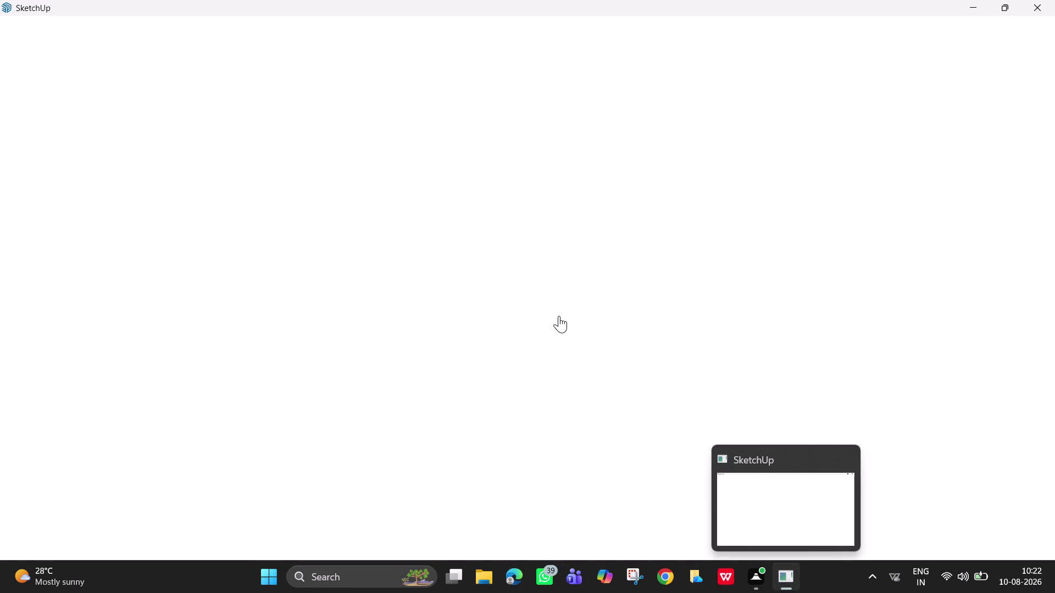
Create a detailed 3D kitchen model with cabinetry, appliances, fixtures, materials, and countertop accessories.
Decline the LibFredo6 download prompt and select the default person figure.
click(559, 316)
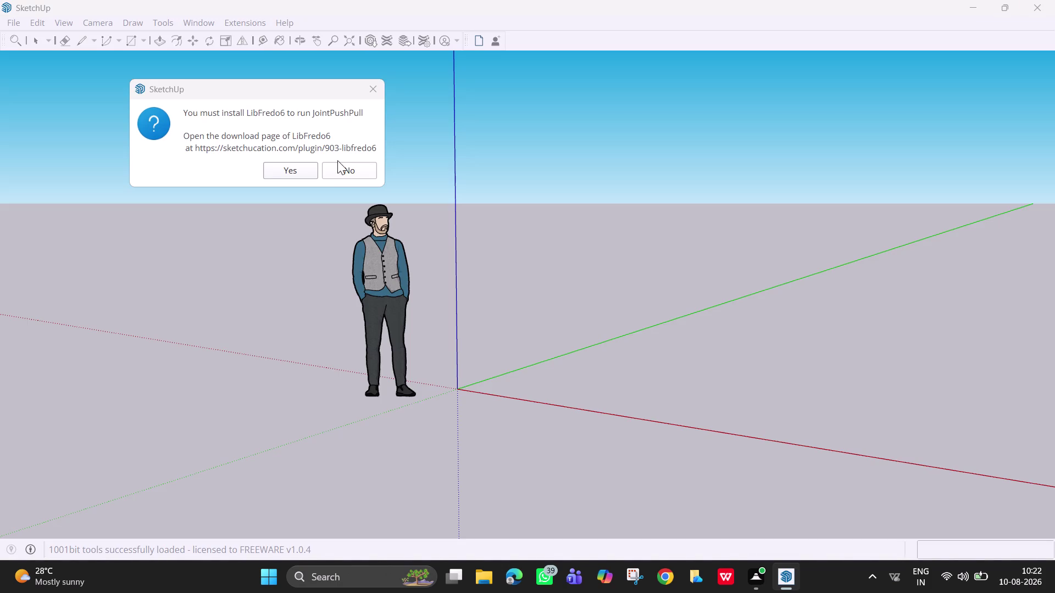
click(340, 170)
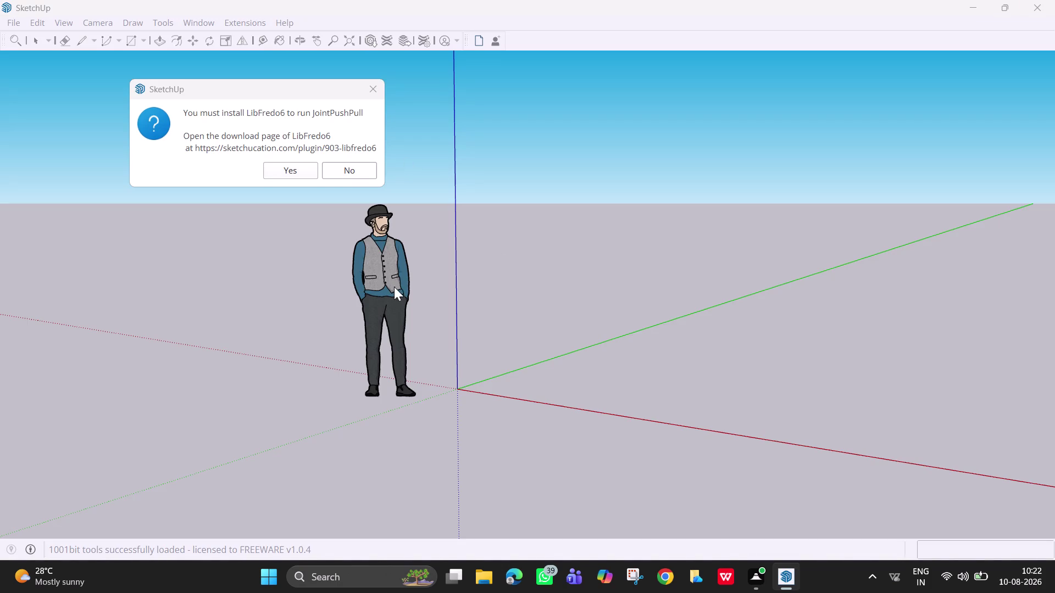
click(384, 287)
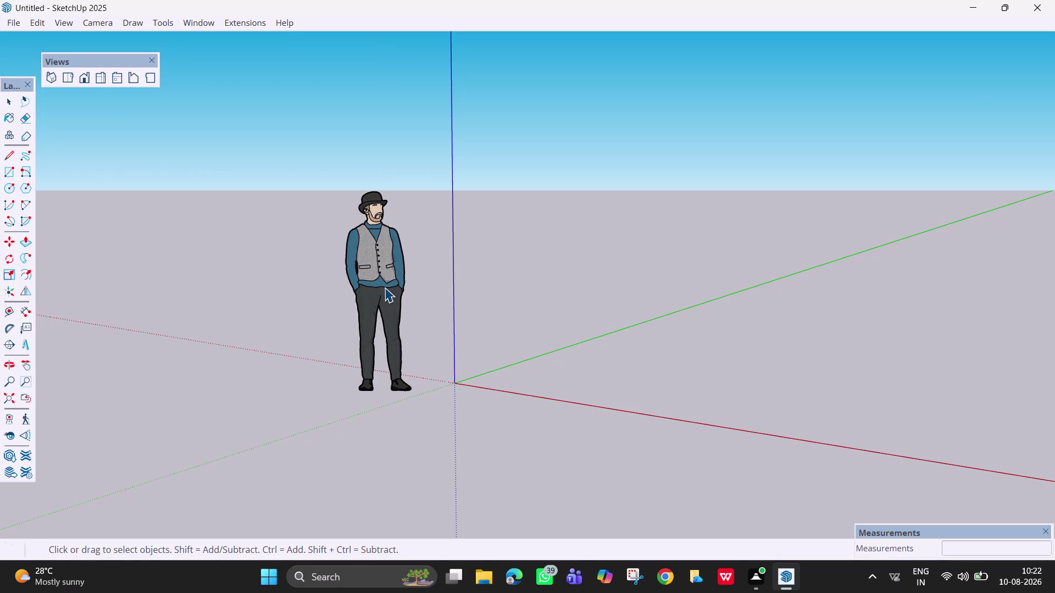
Delete the selected scale figure and dismiss the stray context menu.
key(Delete)
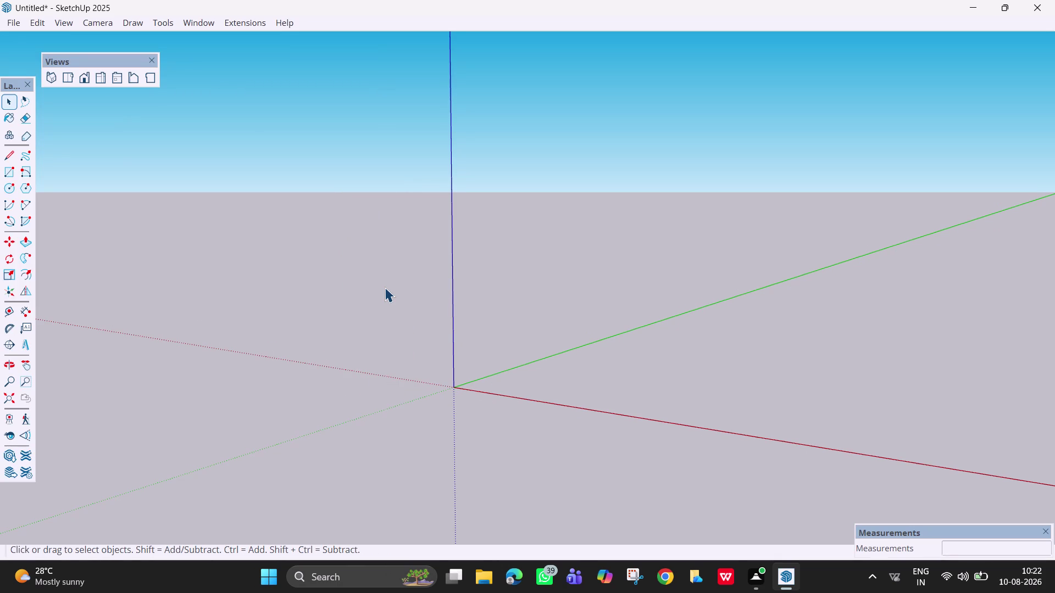
click(385, 288)
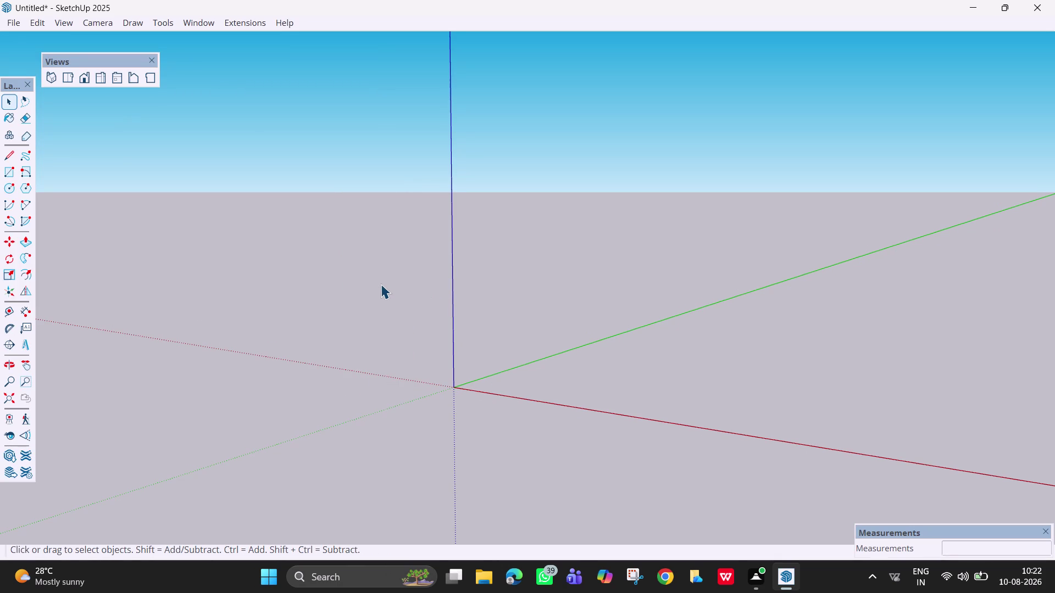
right_click(381, 284)
drag(381, 283, 410, 327)
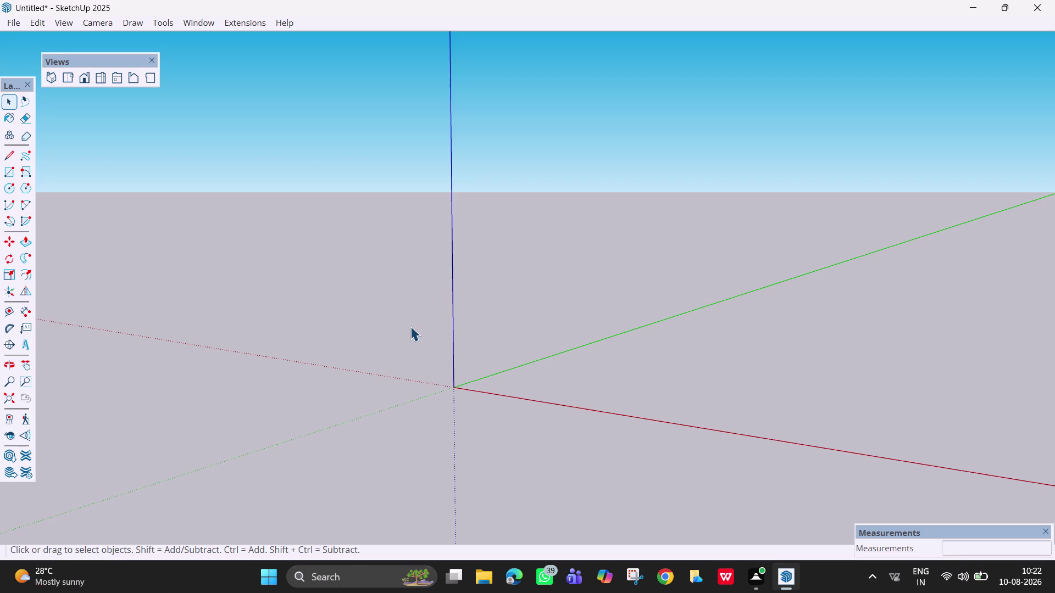
right_click(411, 326)
scroll(down, 3)
scroll(up, 3)
scroll(down, 3)
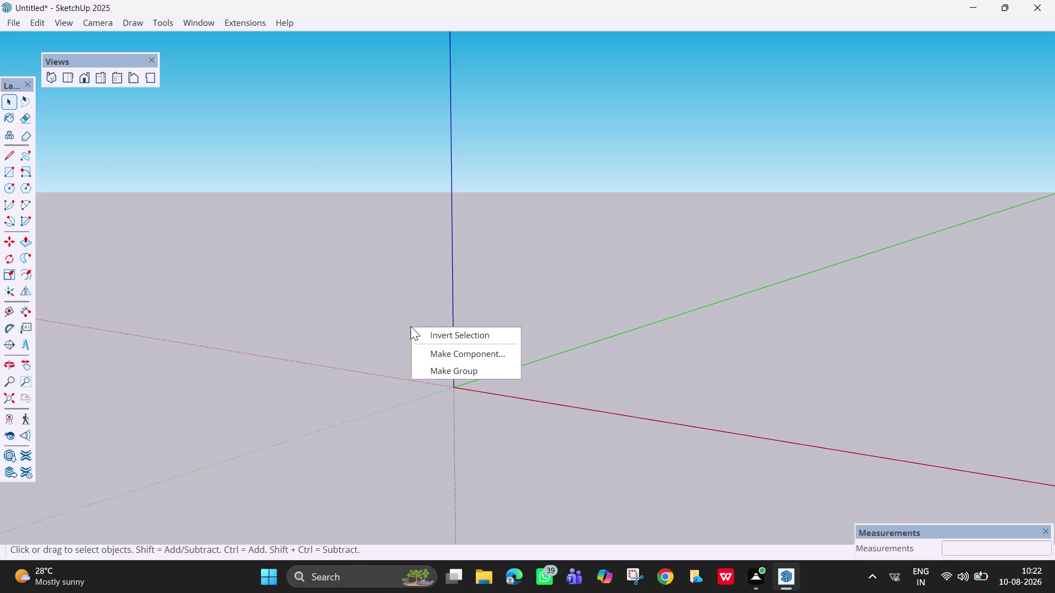
scroll(up, 3)
drag(411, 327, 436, 306)
right_click(436, 307)
double_click(421, 304)
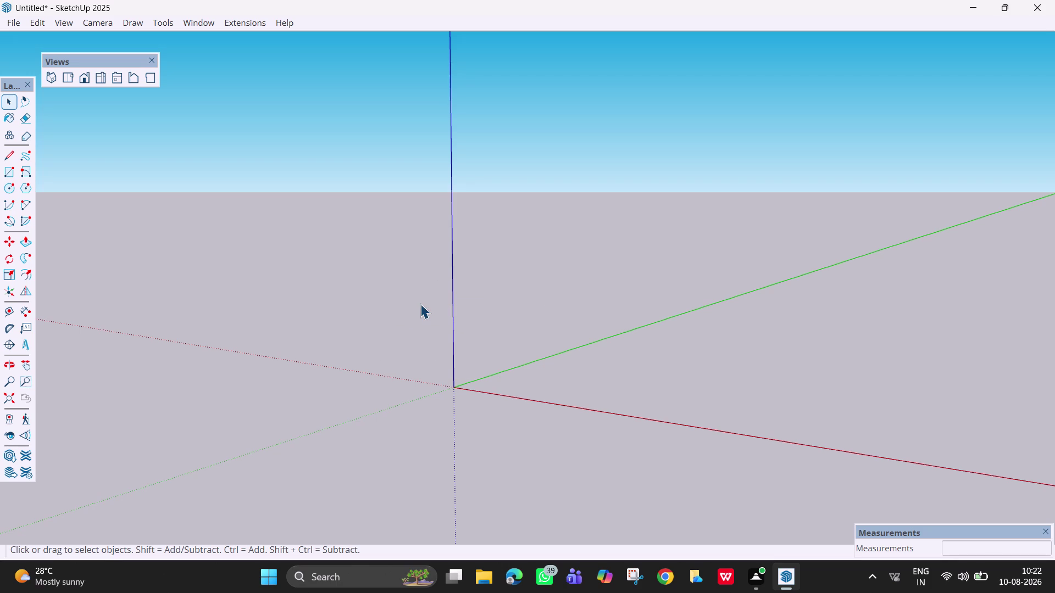
Adjust the empty model's view with drags and arrow-key nudges.
drag(420, 304, 423, 299)
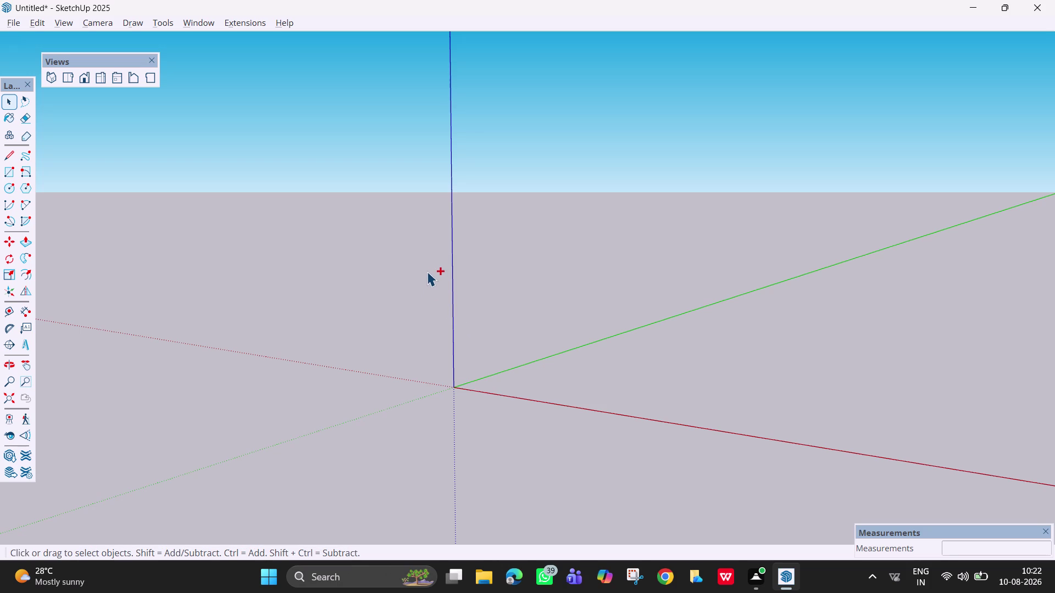
drag(433, 268, 524, 277)
key(Left)
key(Down)
key(Right)
right_drag(524, 277, 507, 277)
key(Right)
click(75, 363)
key(Right)
key(Right)
key(Right)
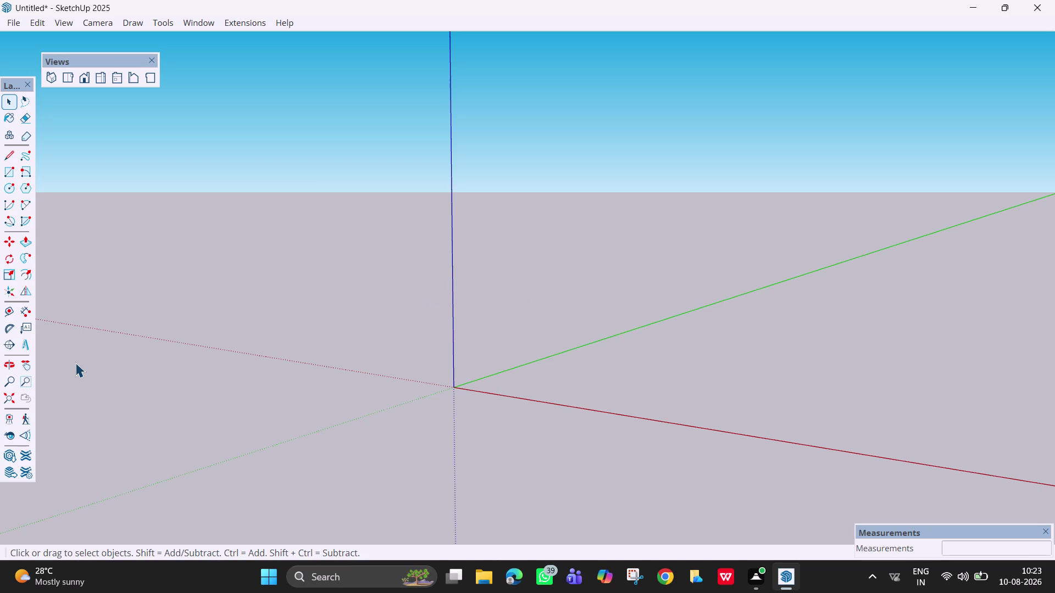
key(Right)
click(76, 363)
key(Left)
click(10, 364)
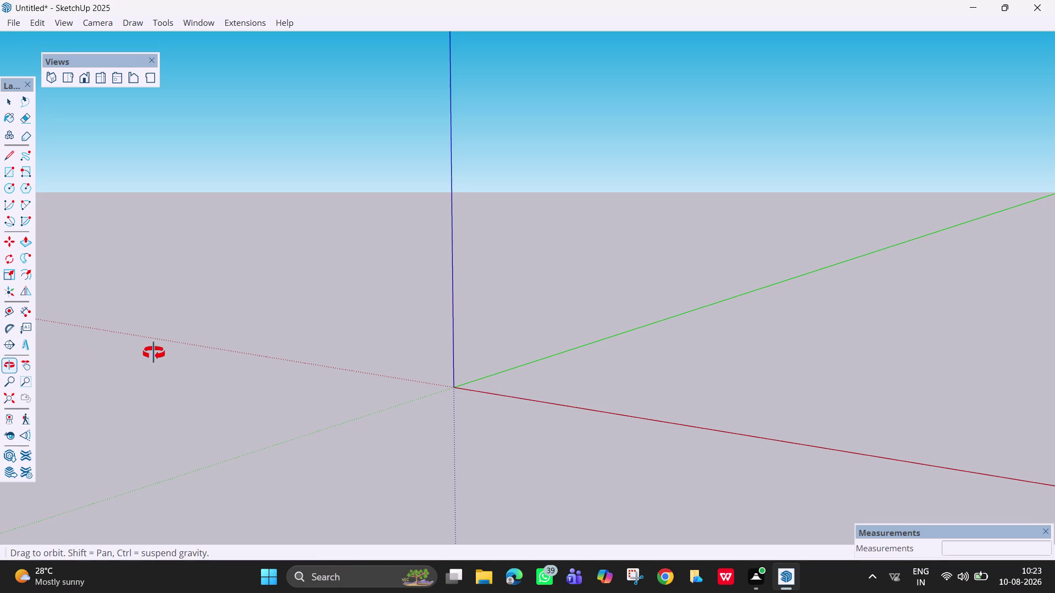
Orbit, pan and zoom until the origin sits lower left with open ground filling the view.
drag(292, 338, 364, 347)
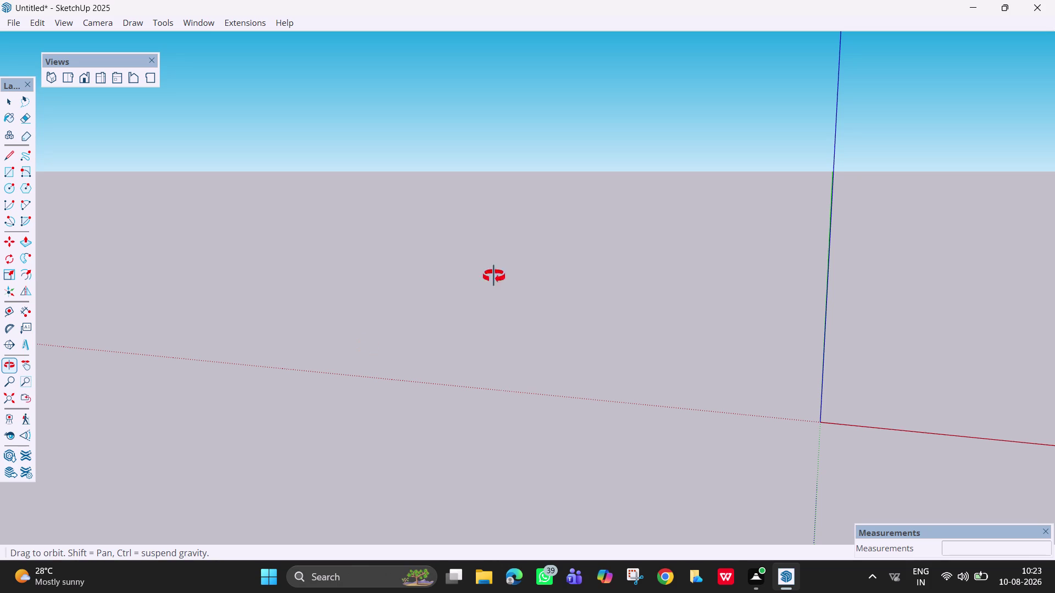
click(23, 367)
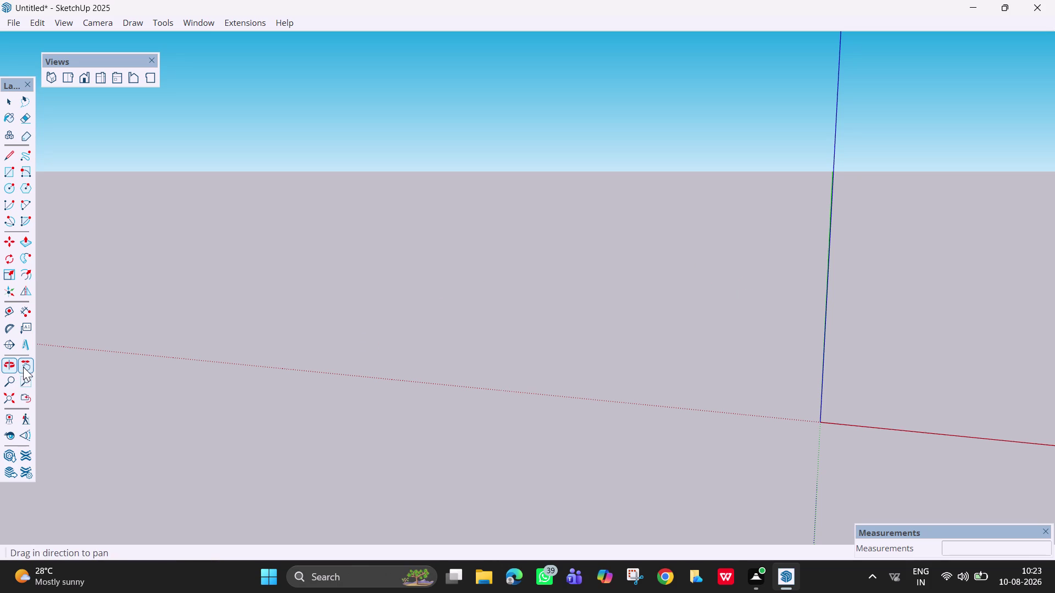
drag(500, 334, 77, 356)
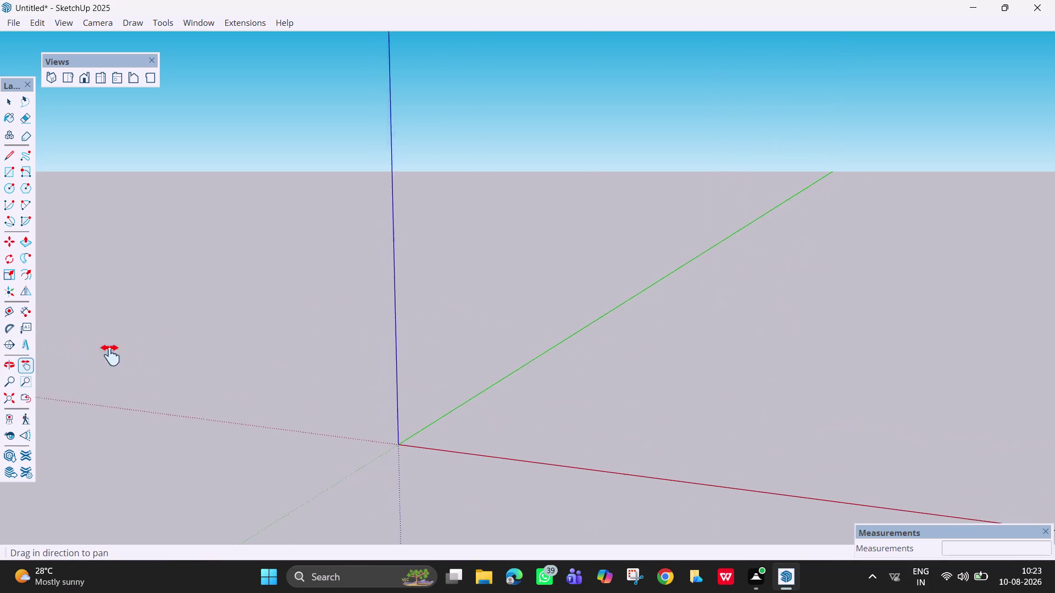
drag(76, 357, 100, 242)
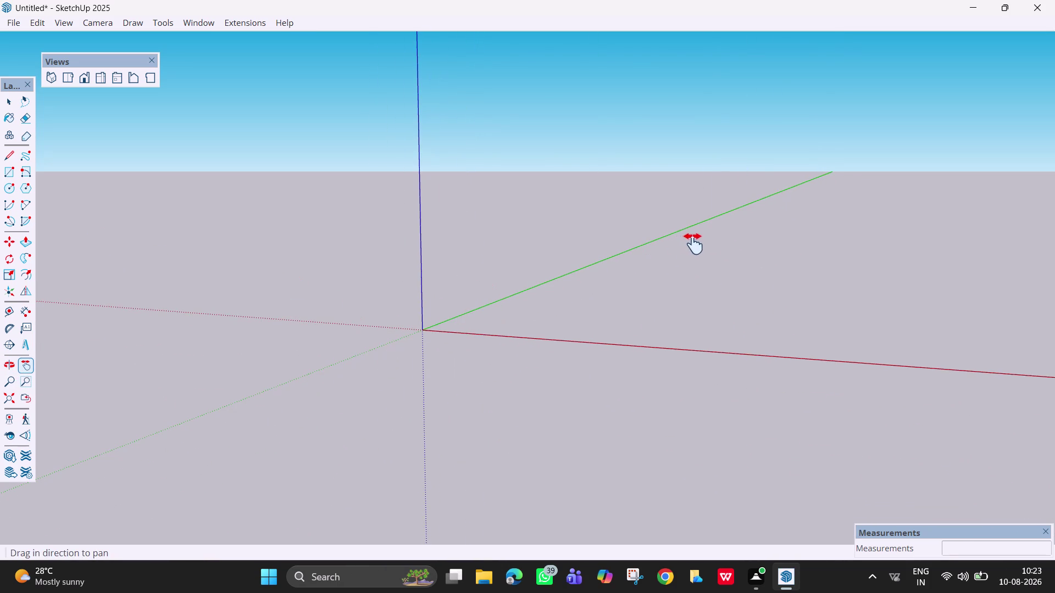
drag(695, 242, 562, 272)
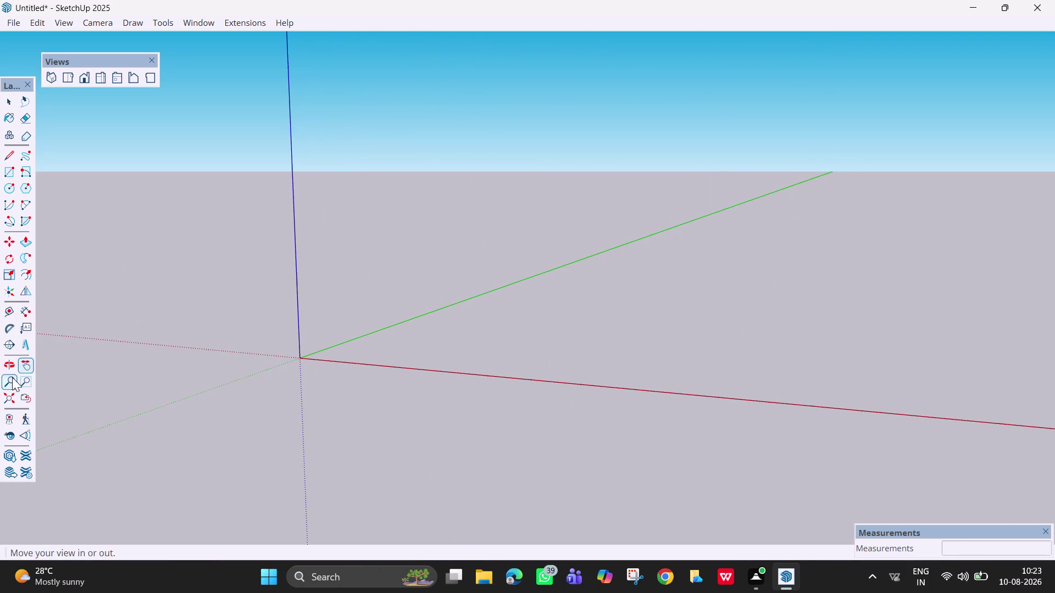
click(4, 368)
drag(484, 161, 553, 179)
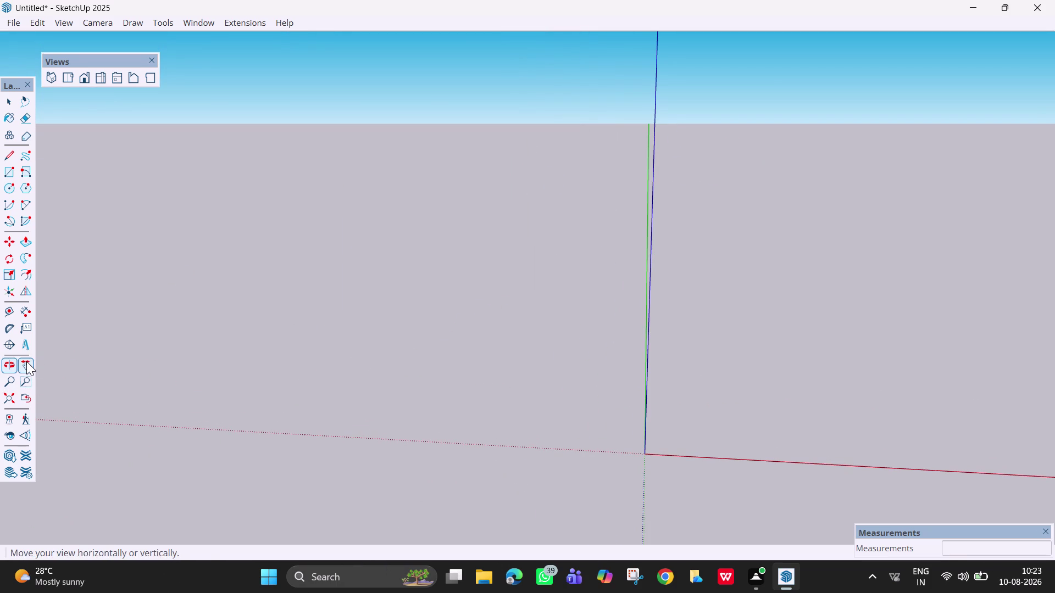
click(27, 362)
drag(688, 219, 576, 246)
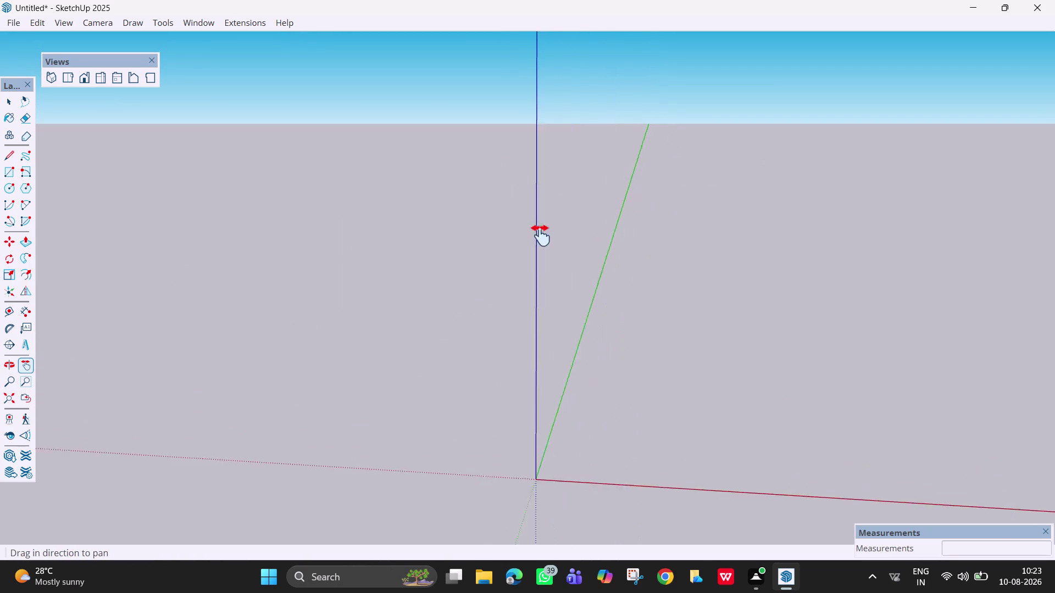
drag(576, 245, 476, 206)
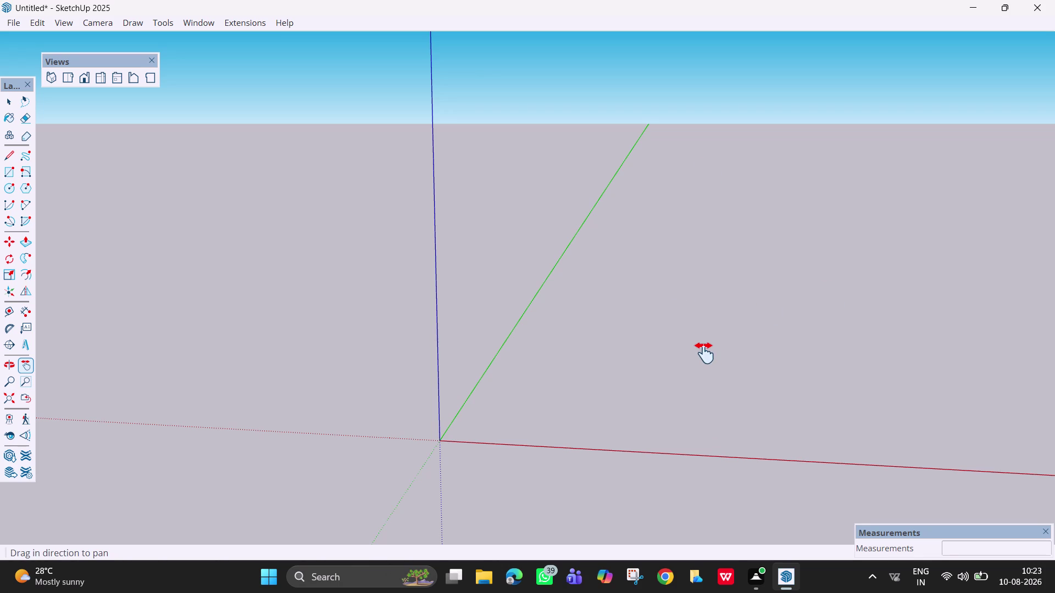
Draw a 12' by 10' rectangular floor face on the ground beside the origin.
key(r)
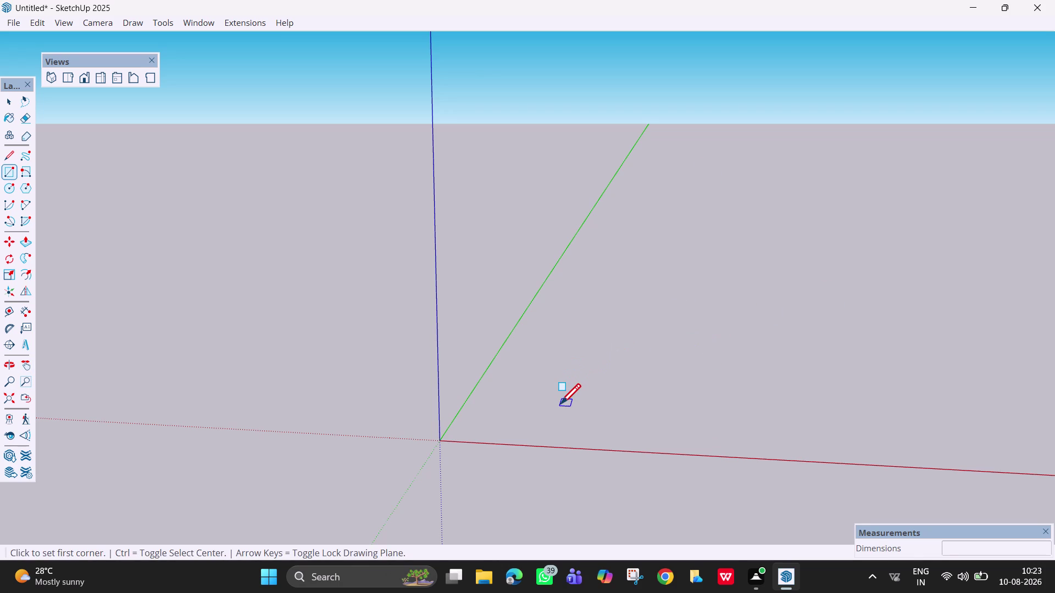
drag(560, 406, 808, 297)
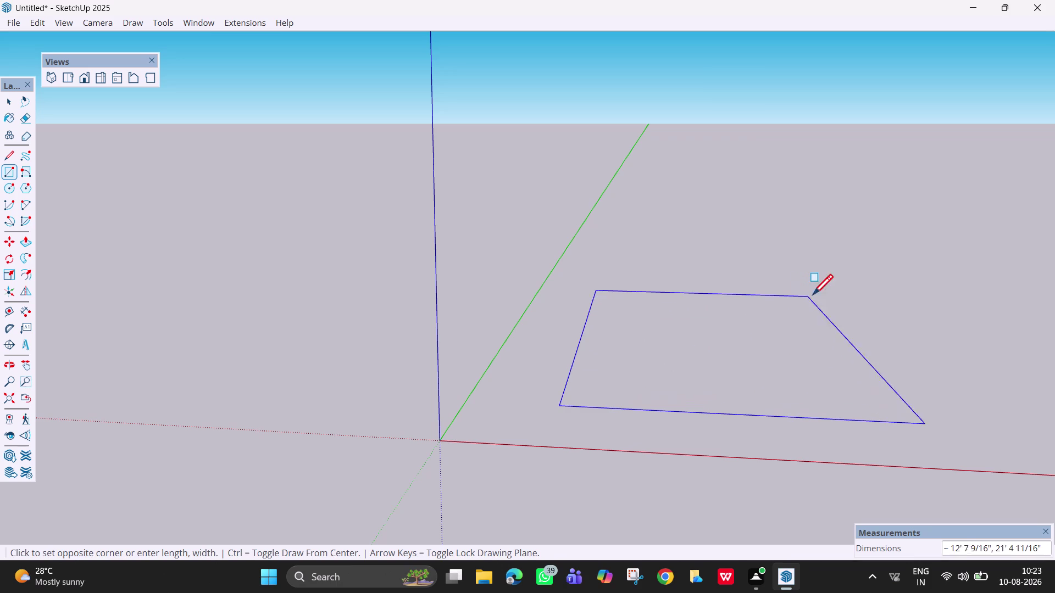
drag(808, 297, 805, 301)
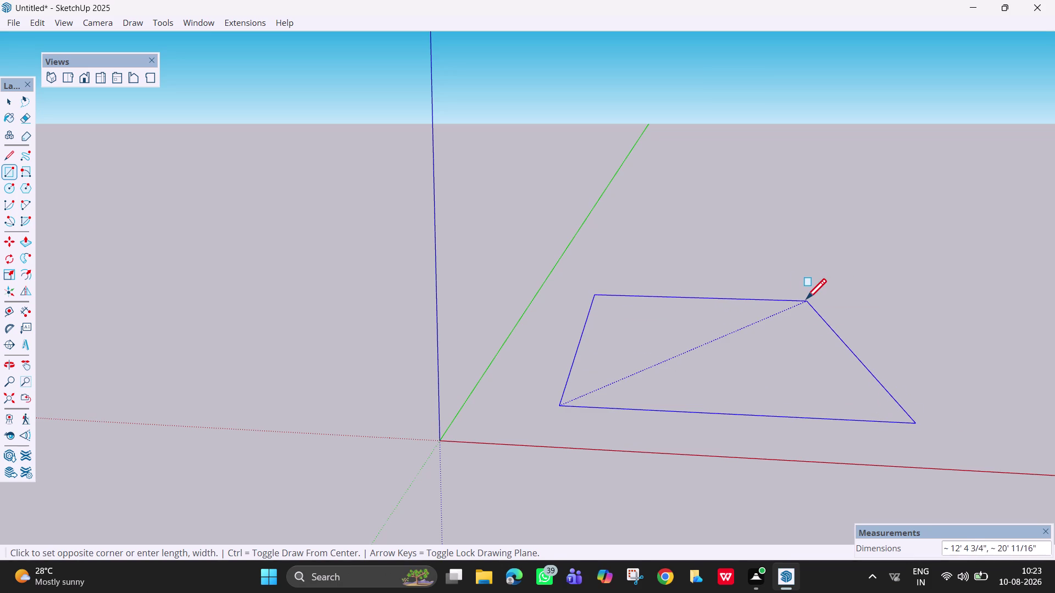
drag(806, 301, 801, 302)
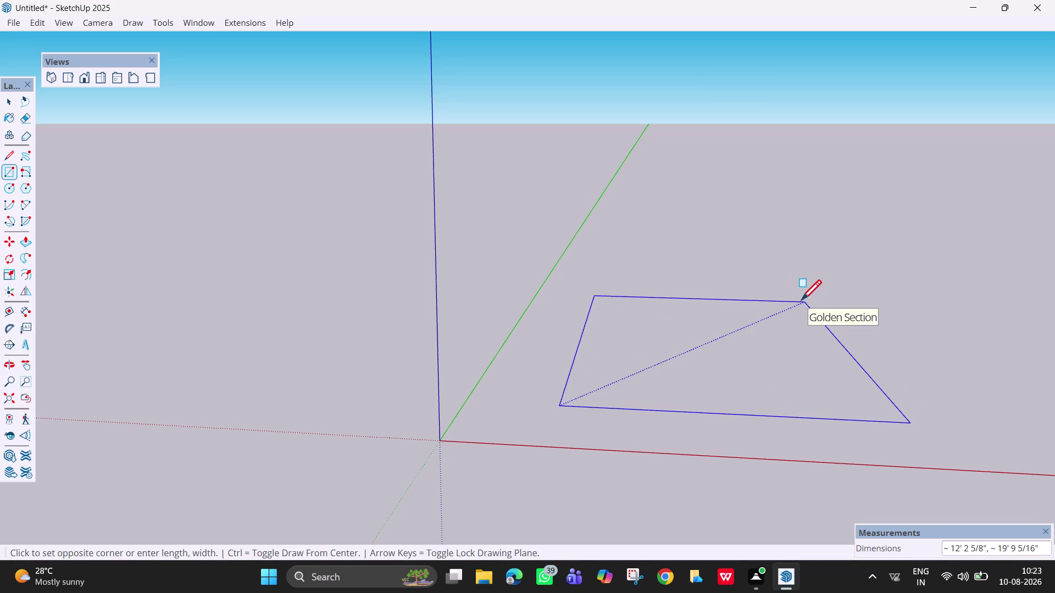
drag(800, 303, 771, 366)
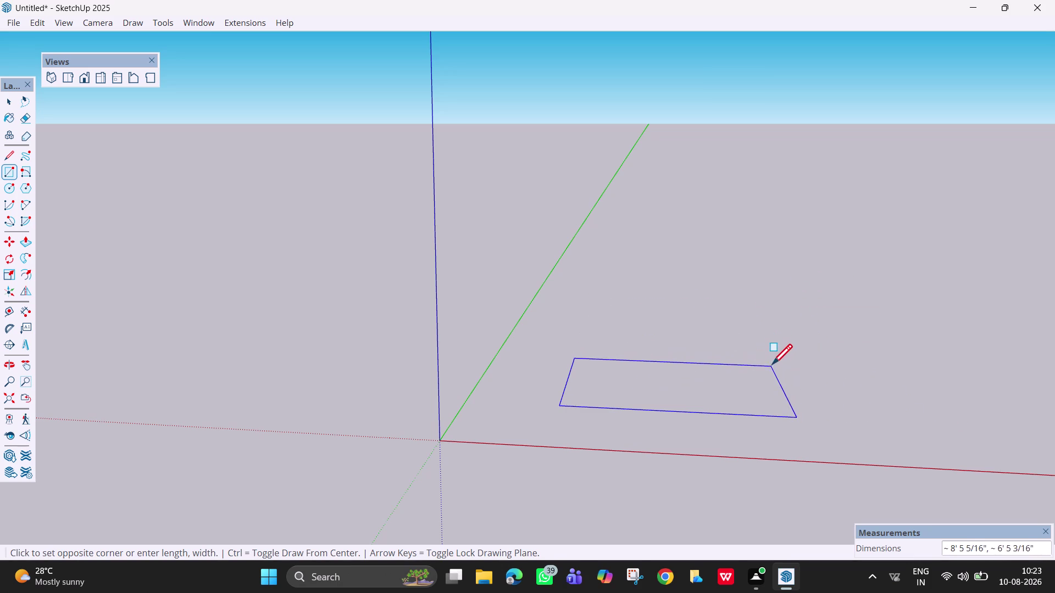
drag(772, 366, 773, 353)
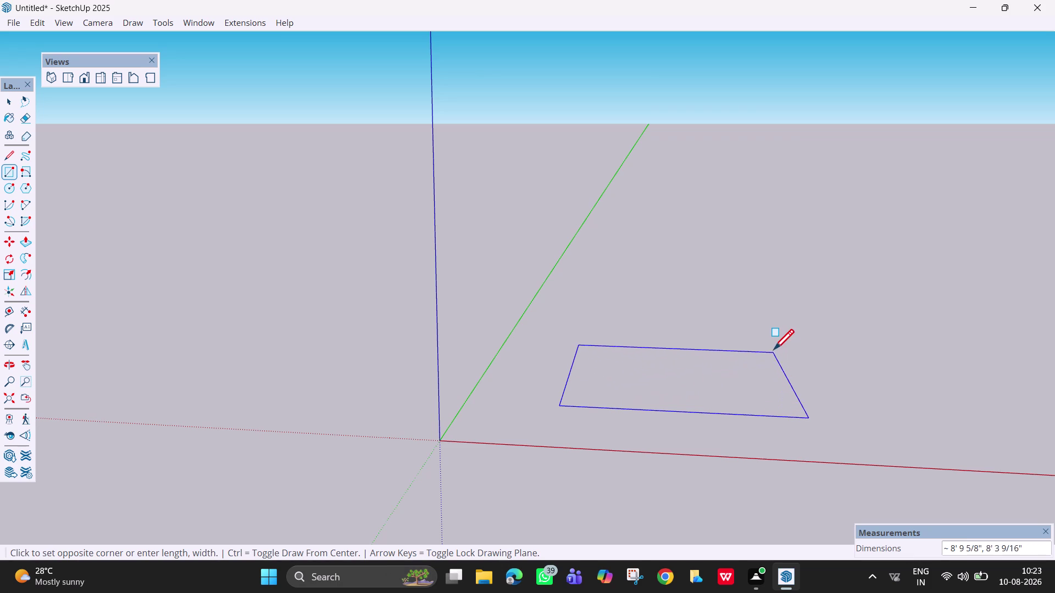
drag(773, 353, 782, 326)
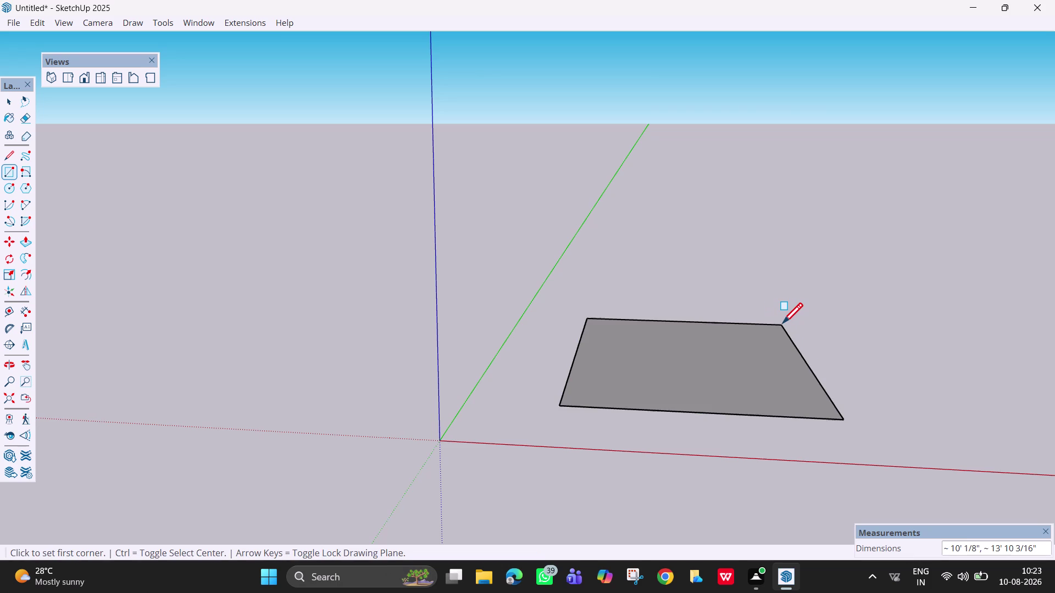
text(12)
text(',)
text(10)
key(apostrophe)
key(Return)
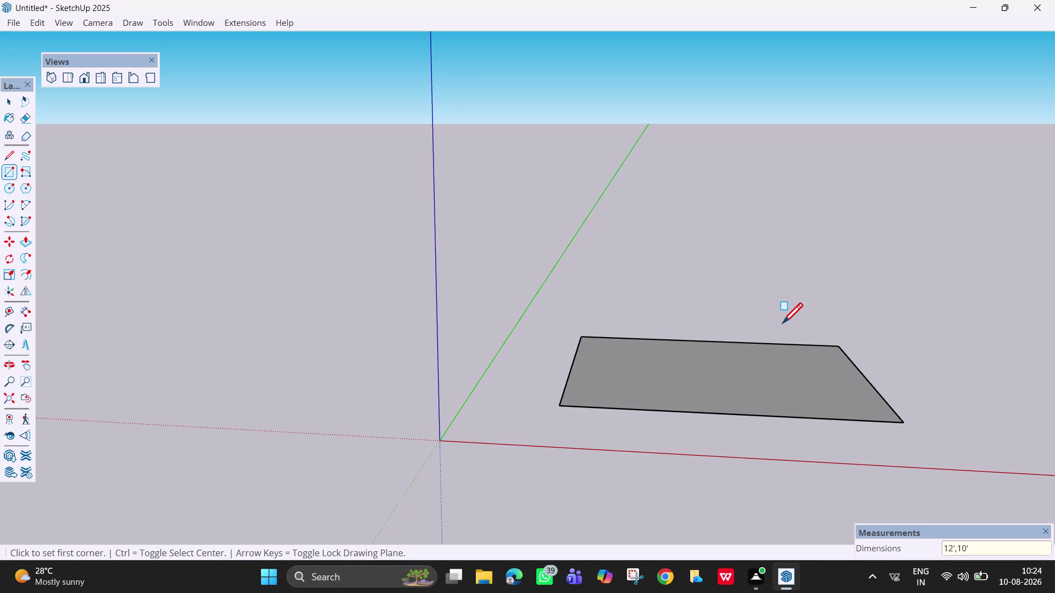
Exit the Rectangle tool and tidy up the view after drawing the floor.
key(Escape)
drag(787, 397, 584, 370)
key(Escape)
key(f)
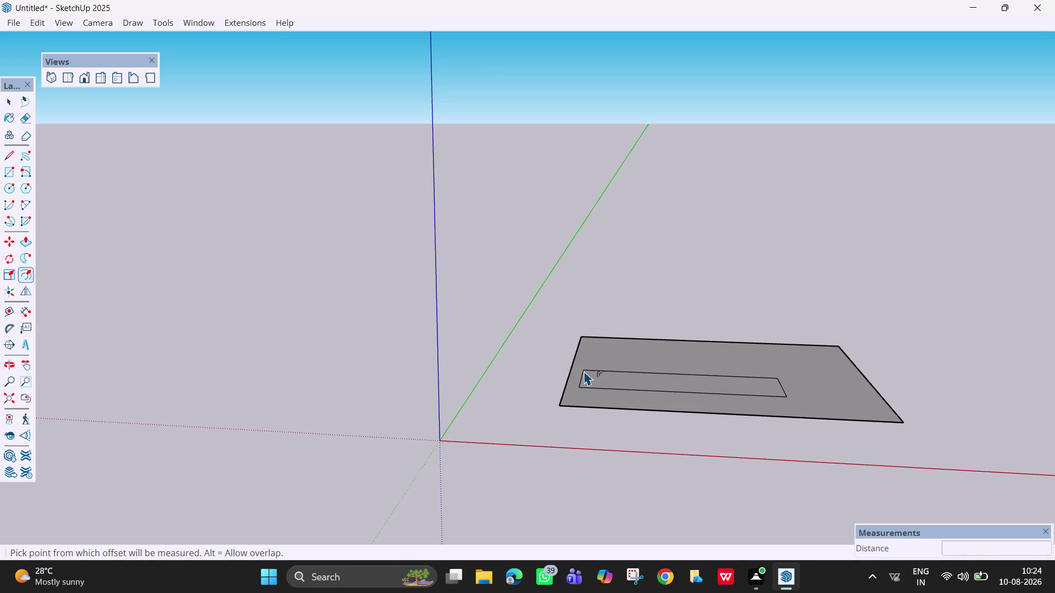
Undo the stray outline and offset the floor edges 4.5 inward.
key(Escape)
key(ctrl+z)
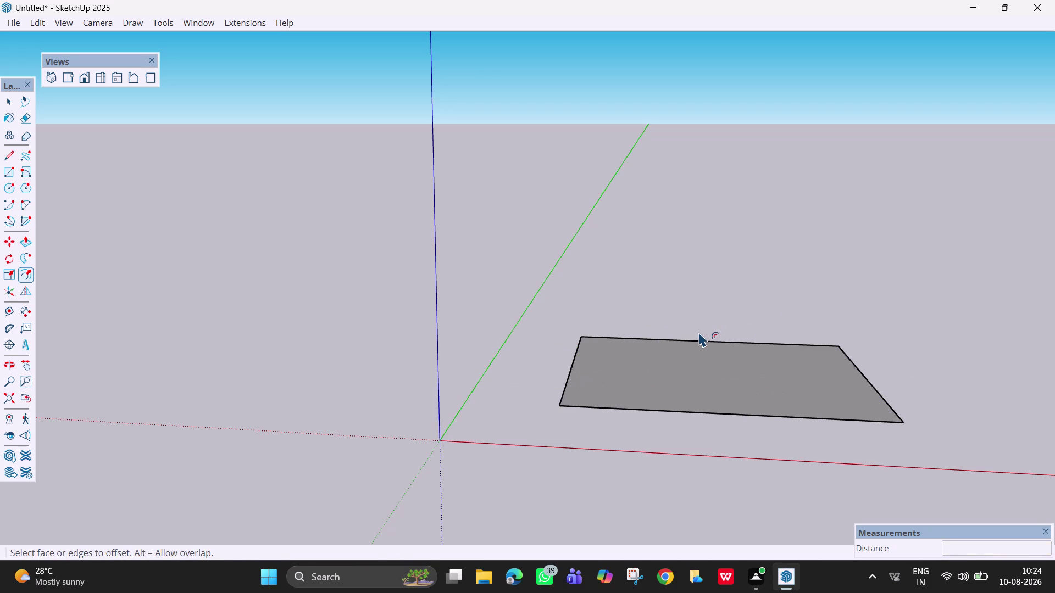
drag(589, 367, 615, 365)
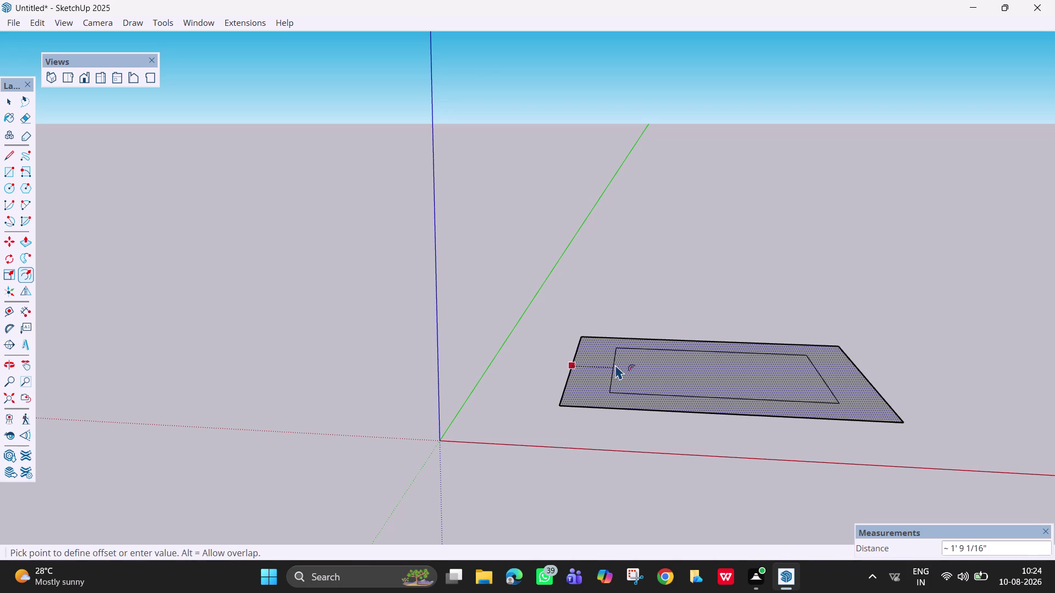
drag(615, 364, 593, 361)
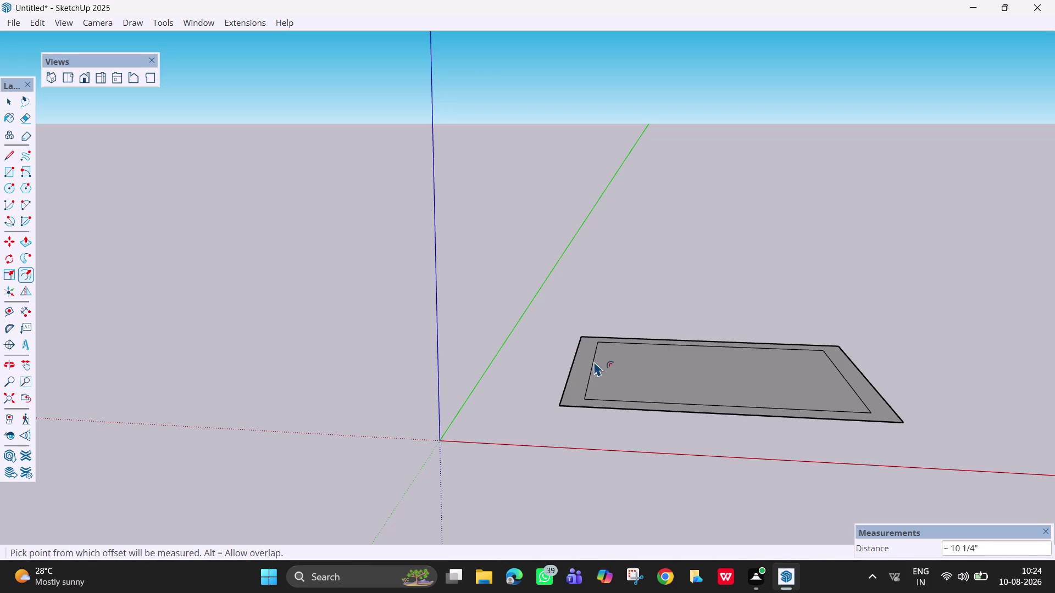
text(4.2)
key(BackSpace)
key(5)
key(Return)
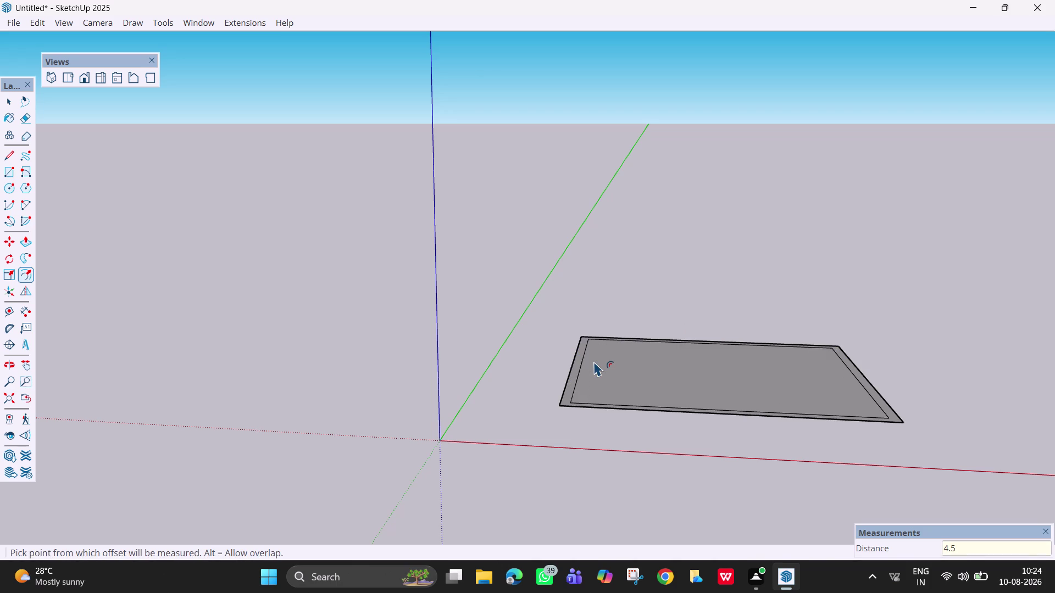
Zoom and pan to reframe the floor slab.
scroll(up, 3)
scroll(down, 3)
scroll(up, 3)
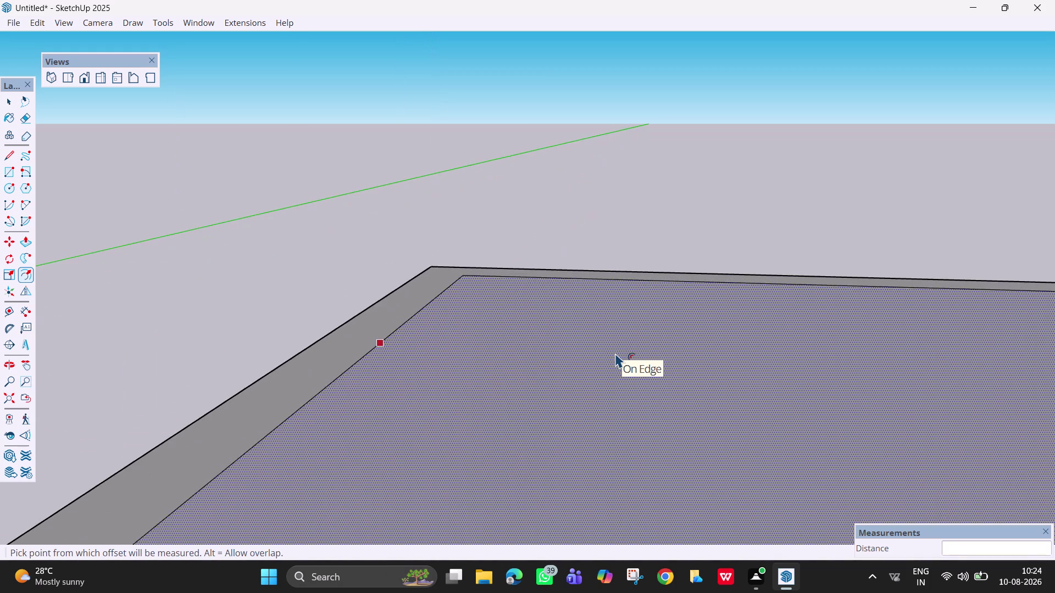
scroll(down, 3)
scroll(down, 3)
scroll(down, 3)
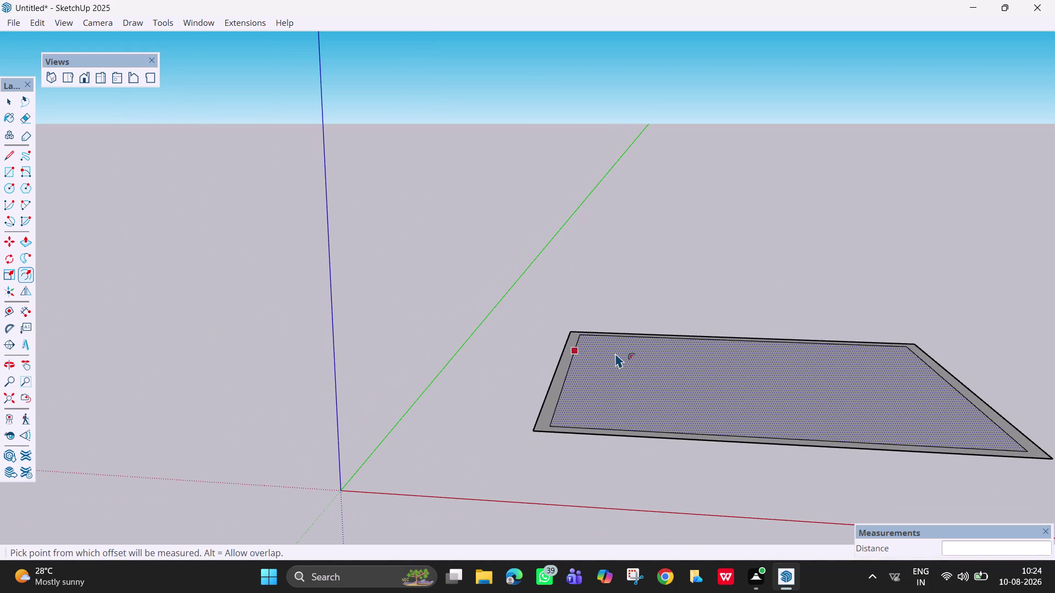
click(31, 361)
drag(542, 335, 371, 267)
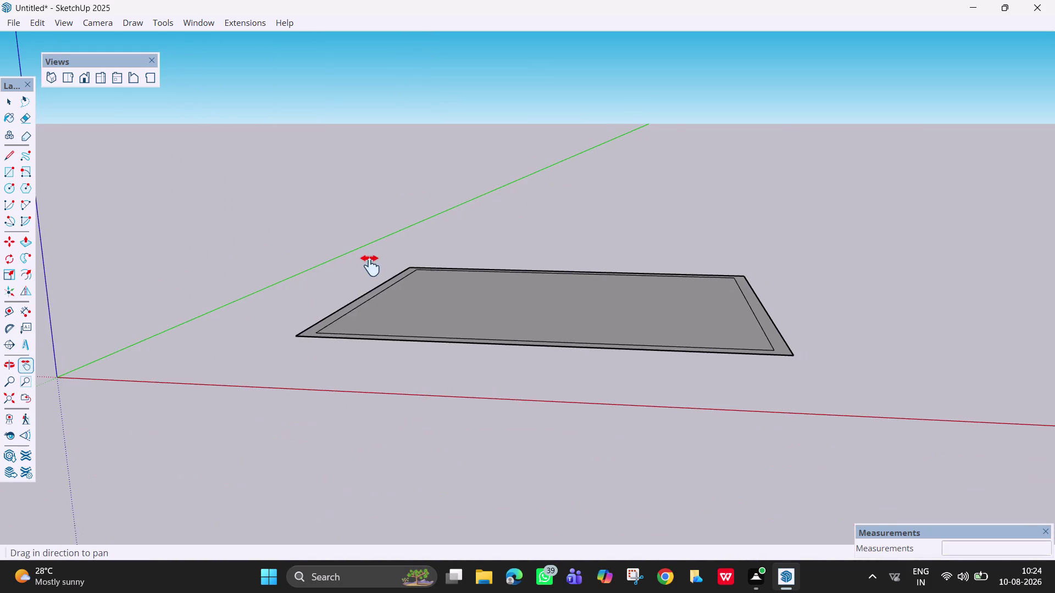
drag(371, 267, 369, 265)
drag(483, 224, 484, 235)
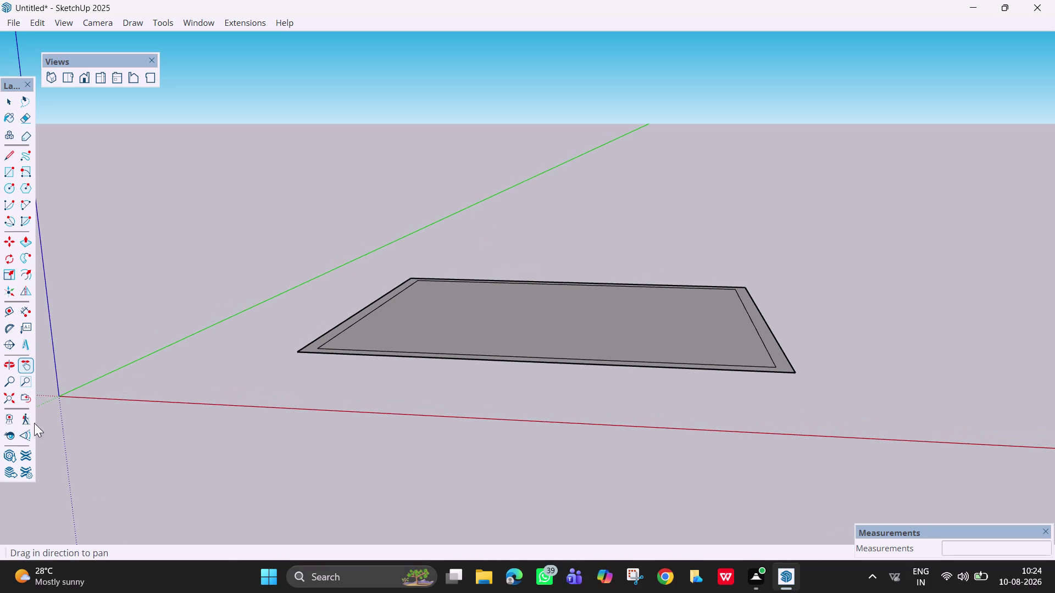
click(9, 362)
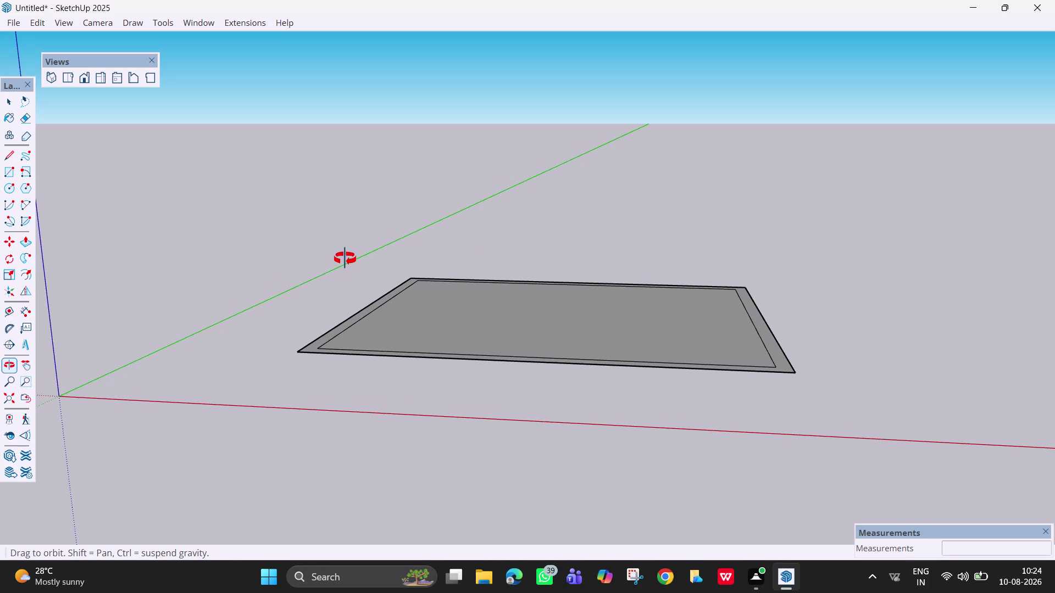
Orbit to a top-down view and delete the front inner edge of the offset outline.
drag(345, 259, 354, 452)
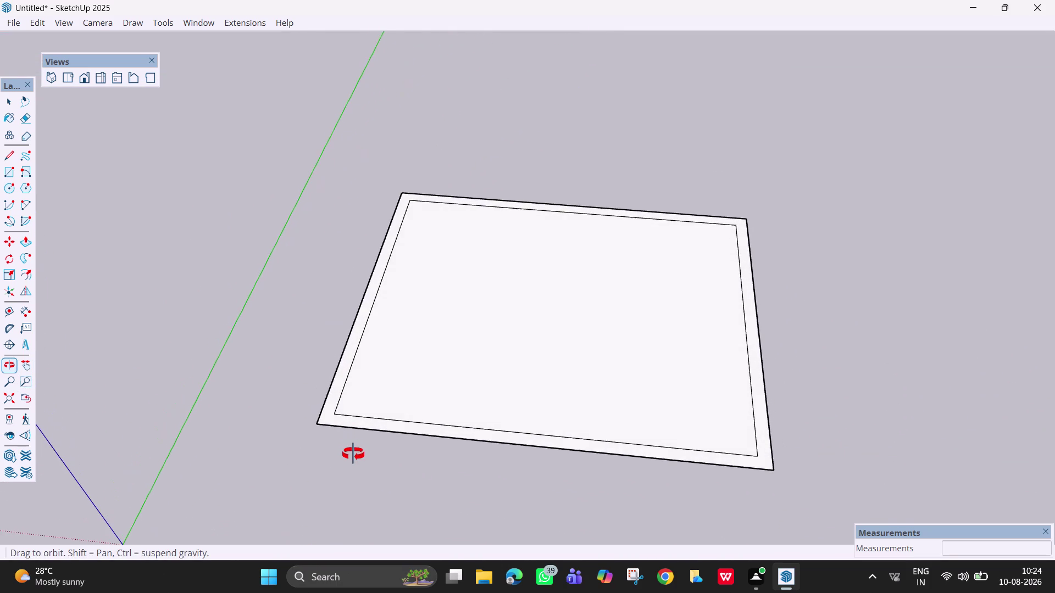
drag(353, 451, 353, 458)
key(space)
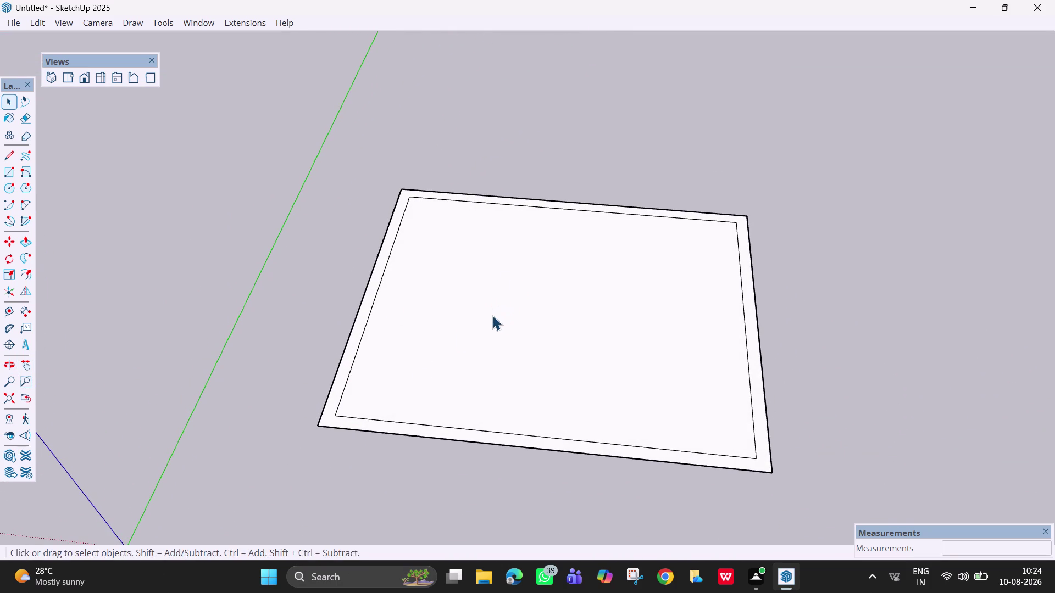
click(371, 419)
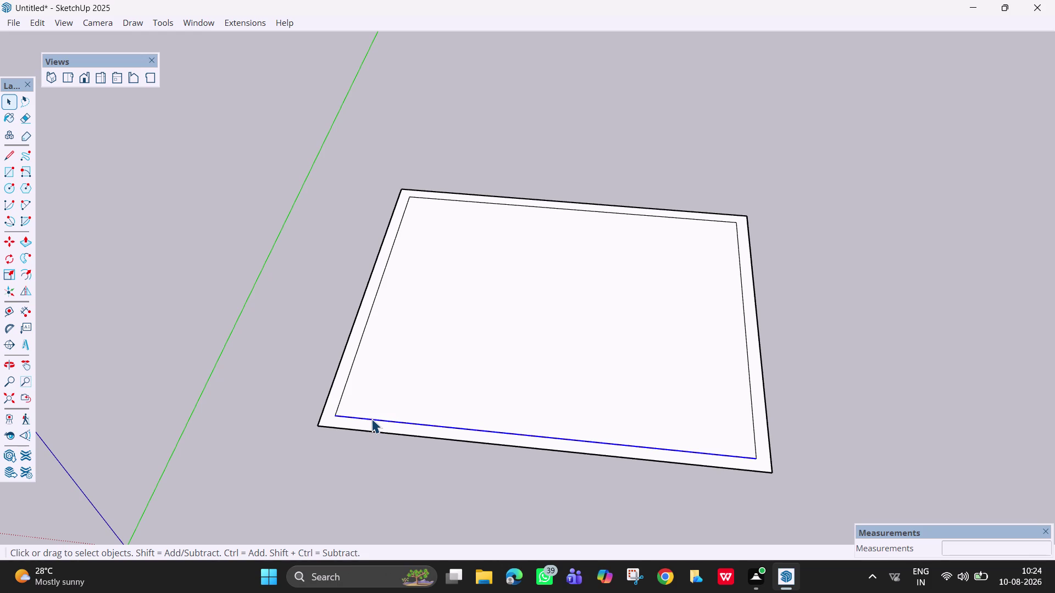
key(Delete)
Draw short closing lines from both inner edge ends to the outer front edge.
key(l)
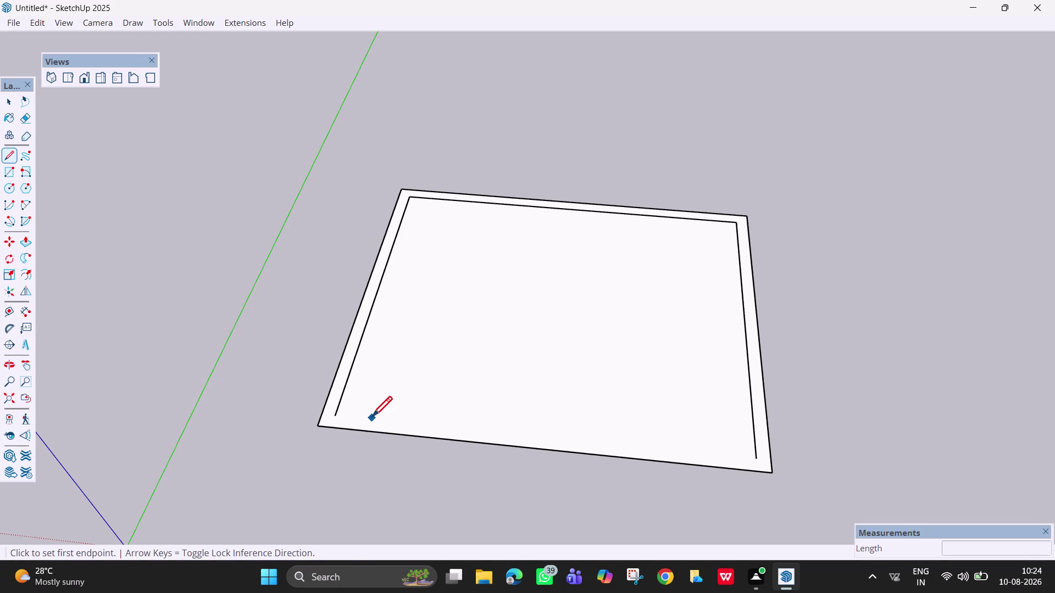
drag(333, 415, 331, 417)
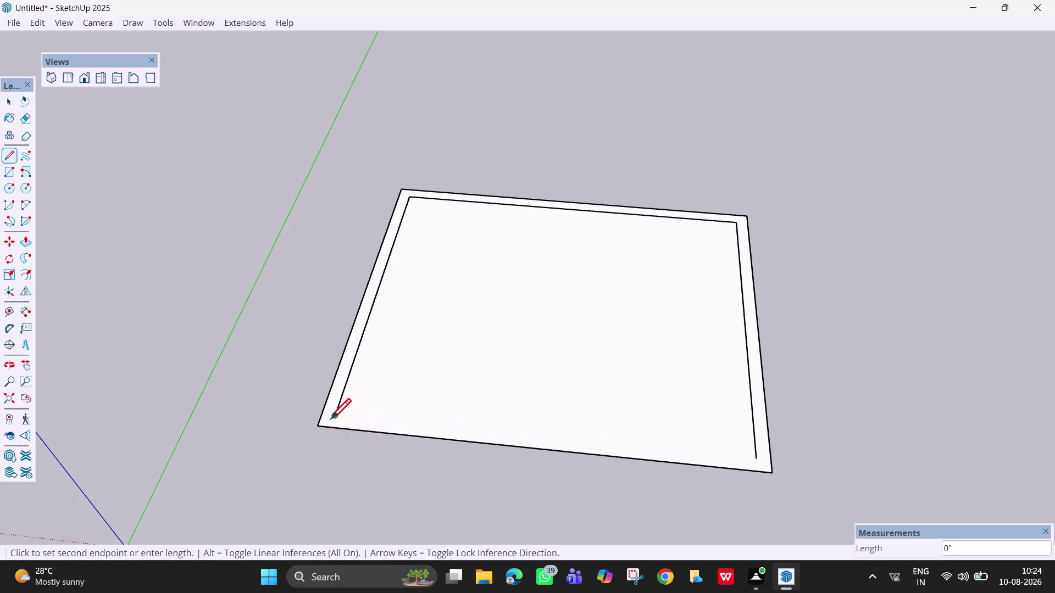
drag(332, 418, 333, 432)
click(333, 432)
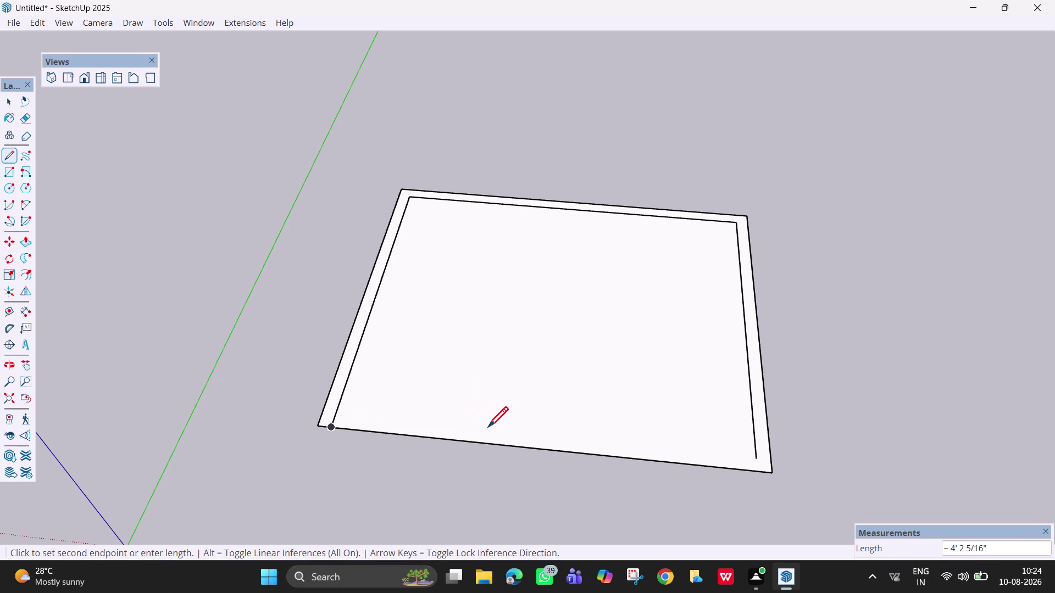
key(Escape)
key(l)
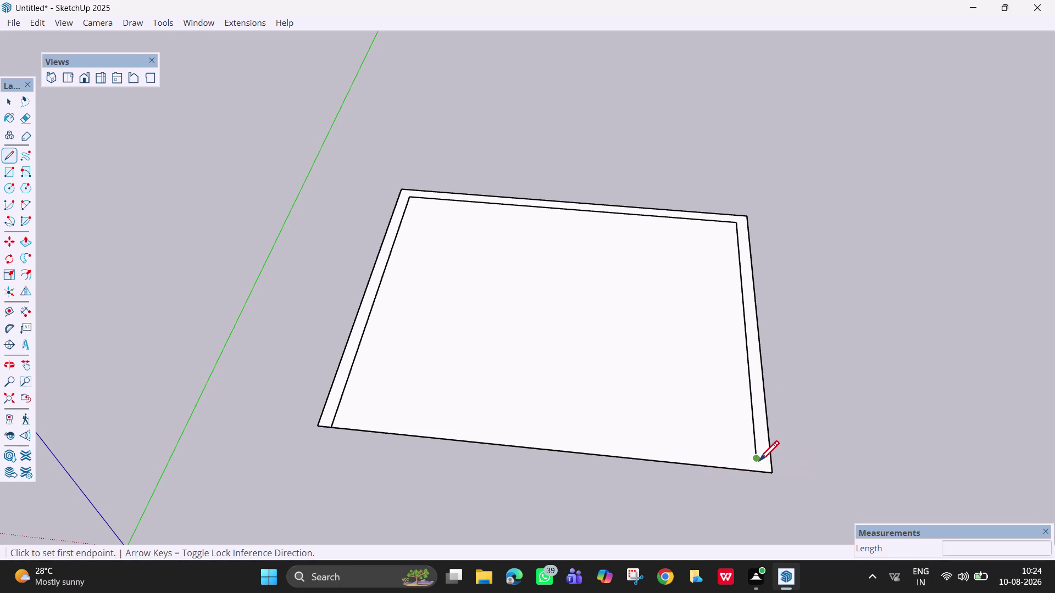
double_click(760, 475)
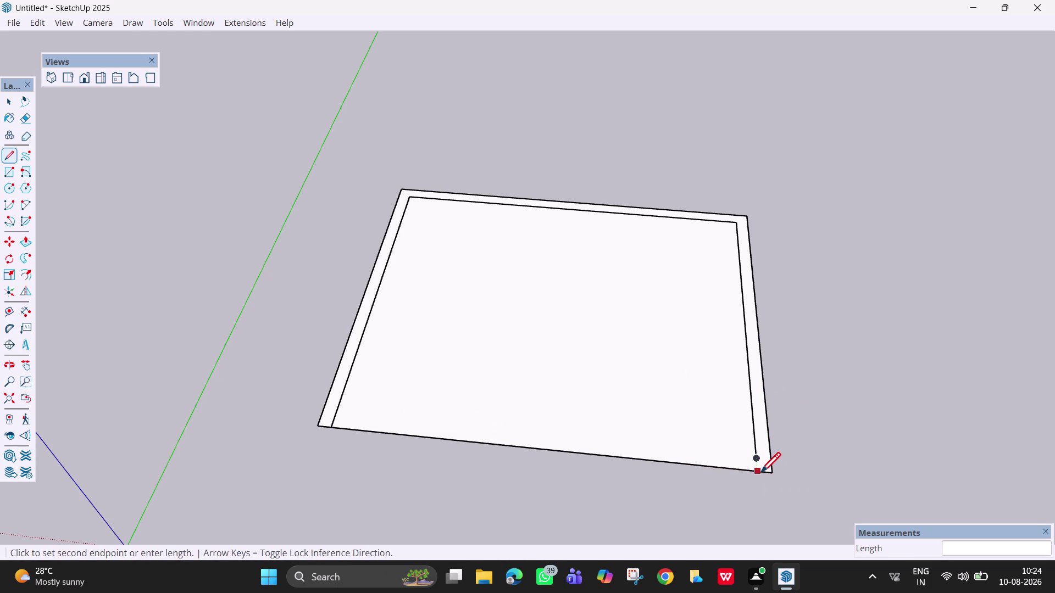
click(760, 475)
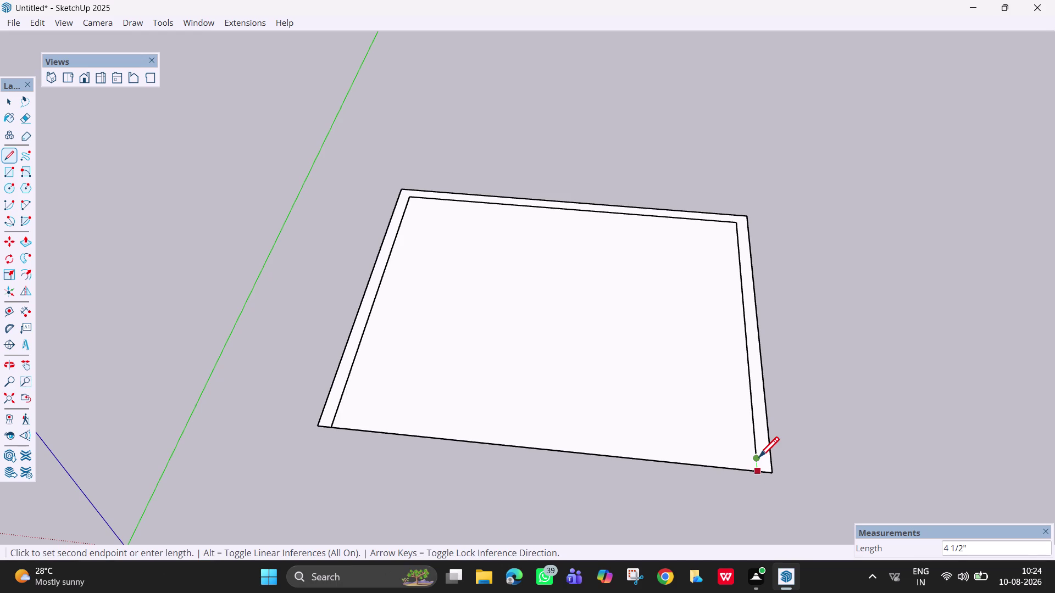
click(758, 459)
key(Escape)
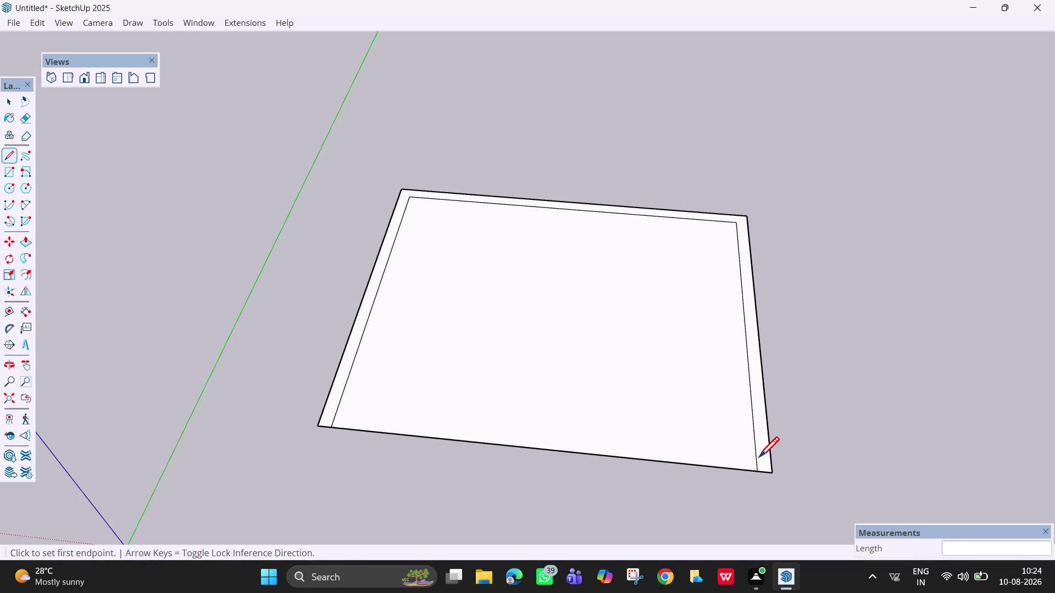
Select the wall strip to confirm it is a separate face, then deselect.
key(space)
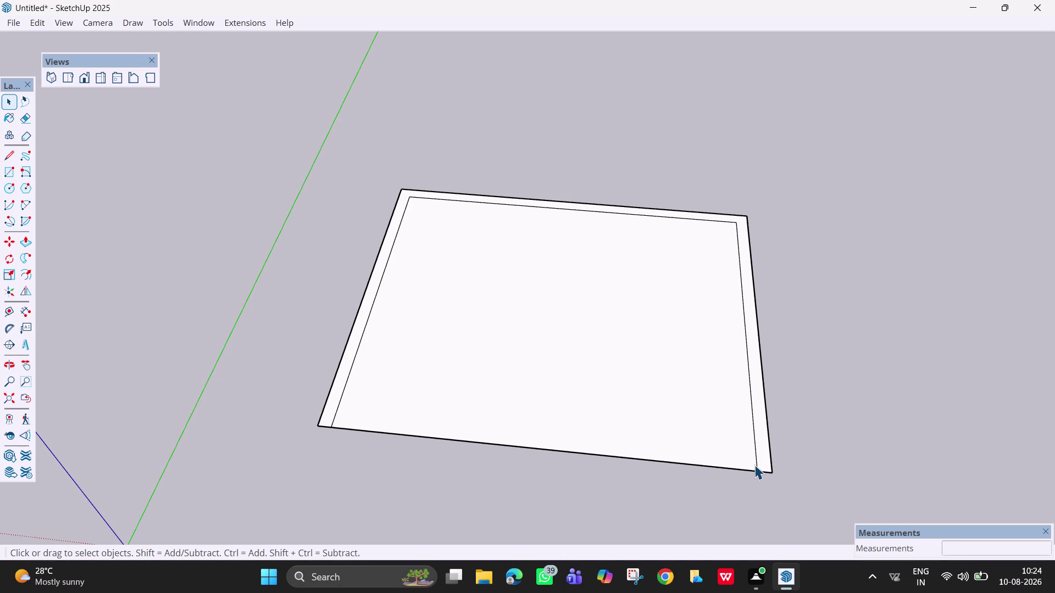
double_click(756, 464)
key(Escape)
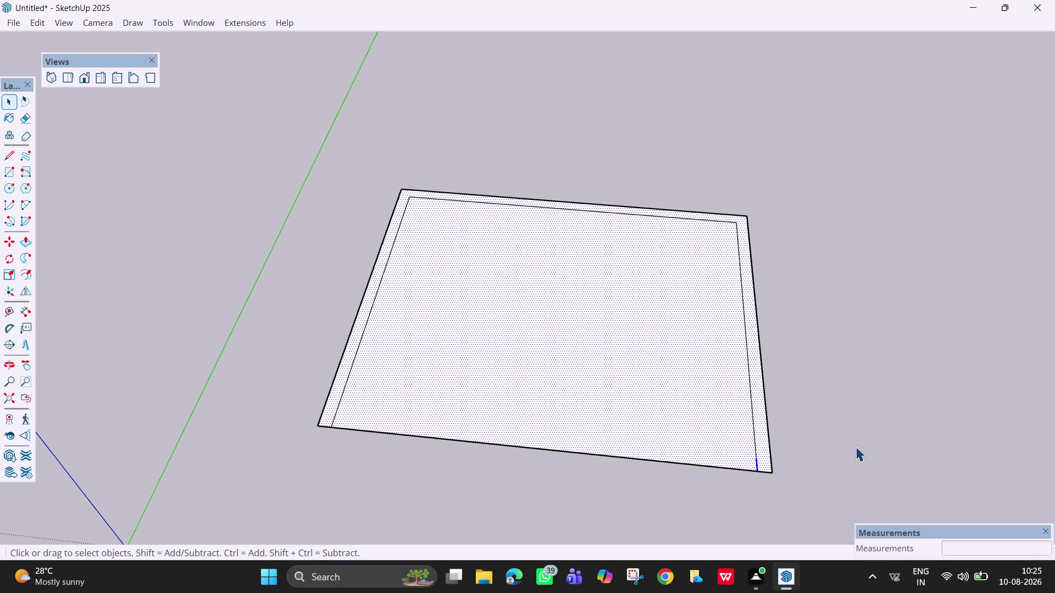
key(space)
click(259, 299)
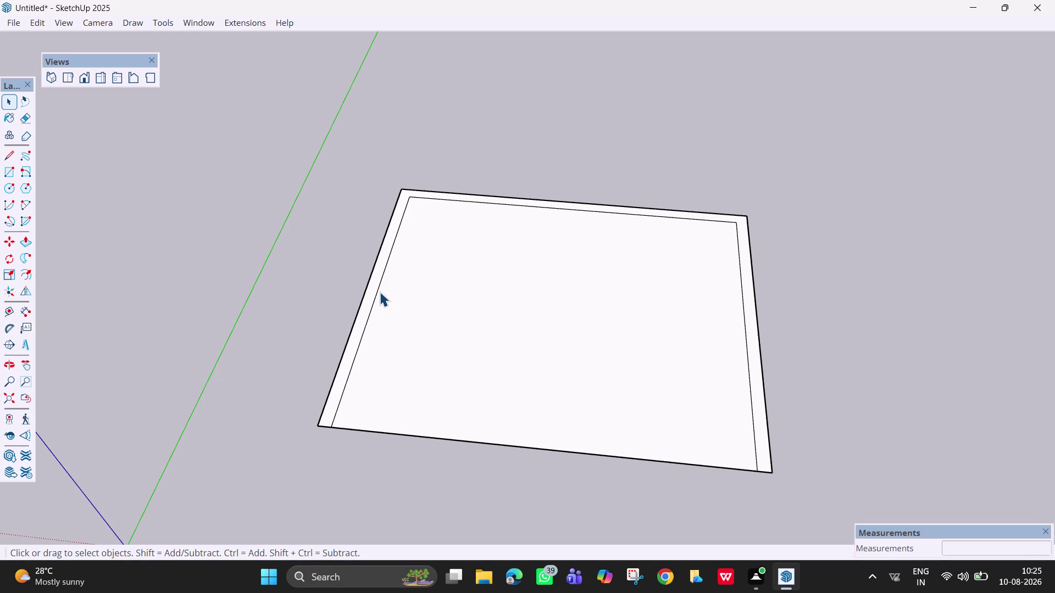
key(p)
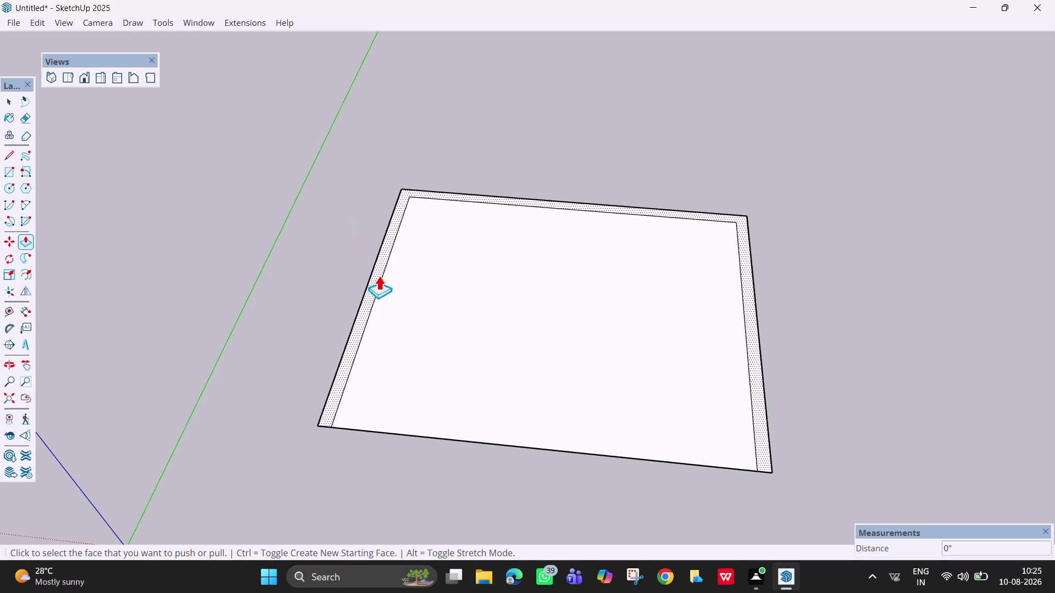
Pull the U-shaped strip up 10 feet, undoing an initial 10-inch attempt.
drag(378, 278, 363, 143)
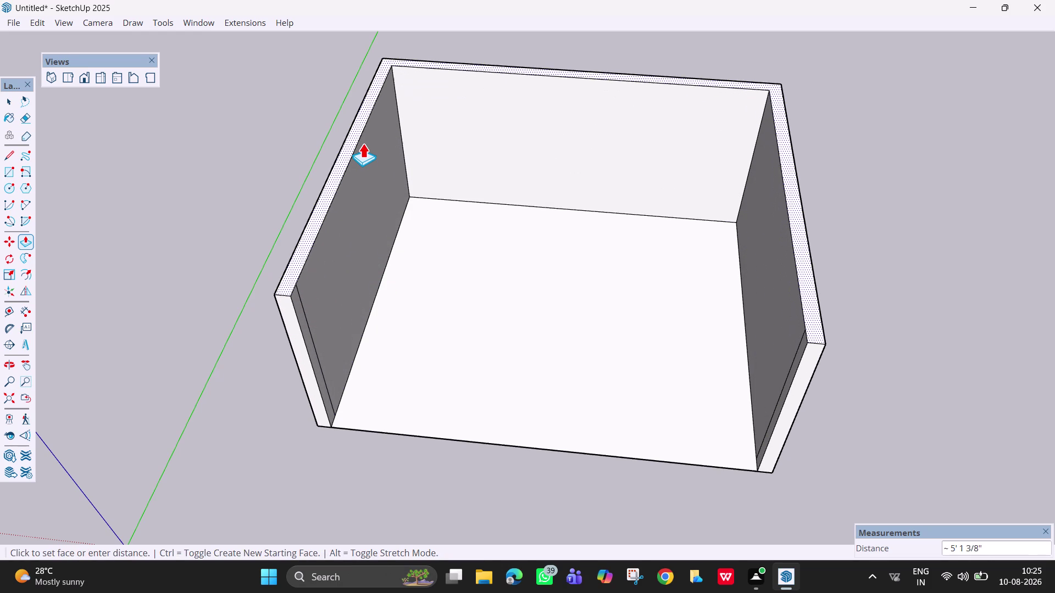
text(10)
key(Return)
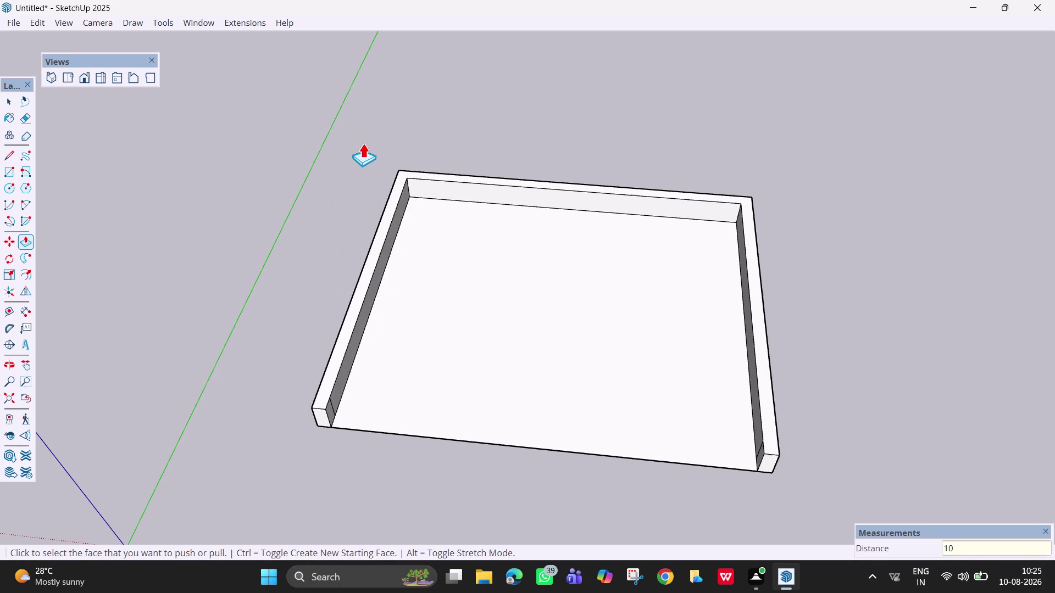
key(ctrl+z)
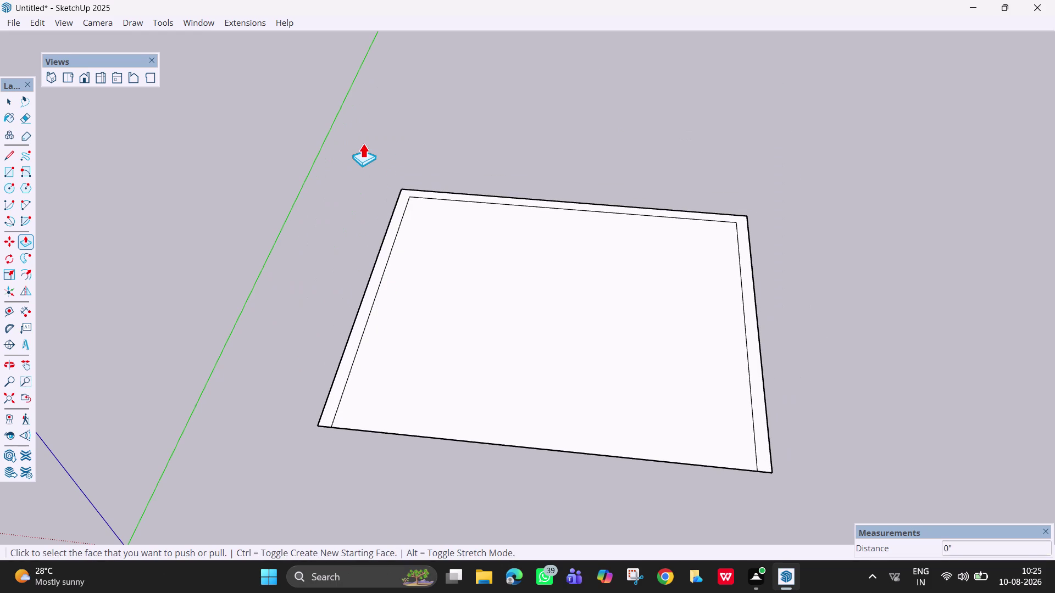
drag(387, 237, 331, 97)
text(10')
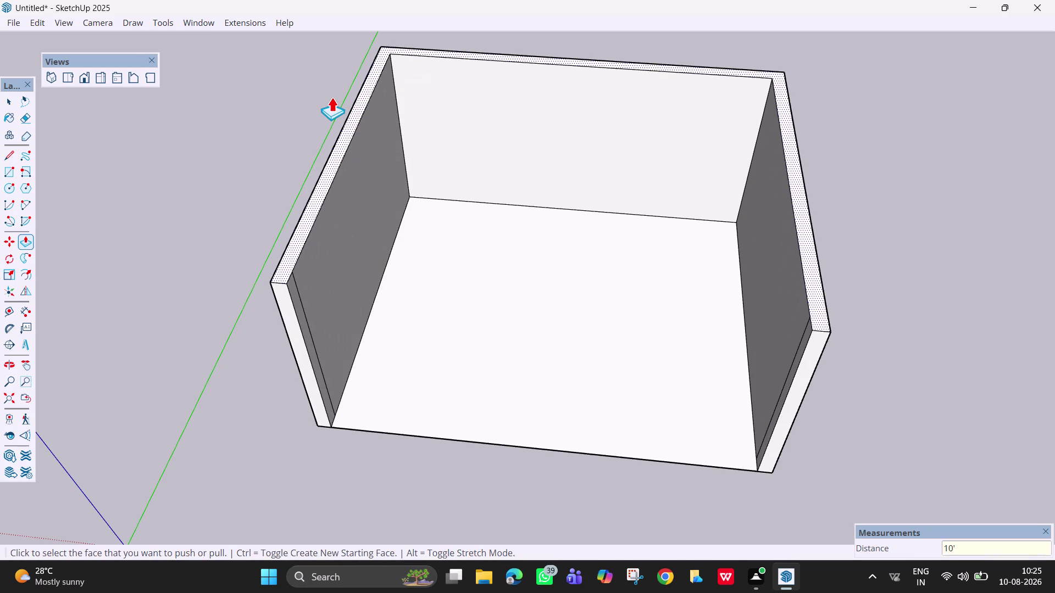
key(Return)
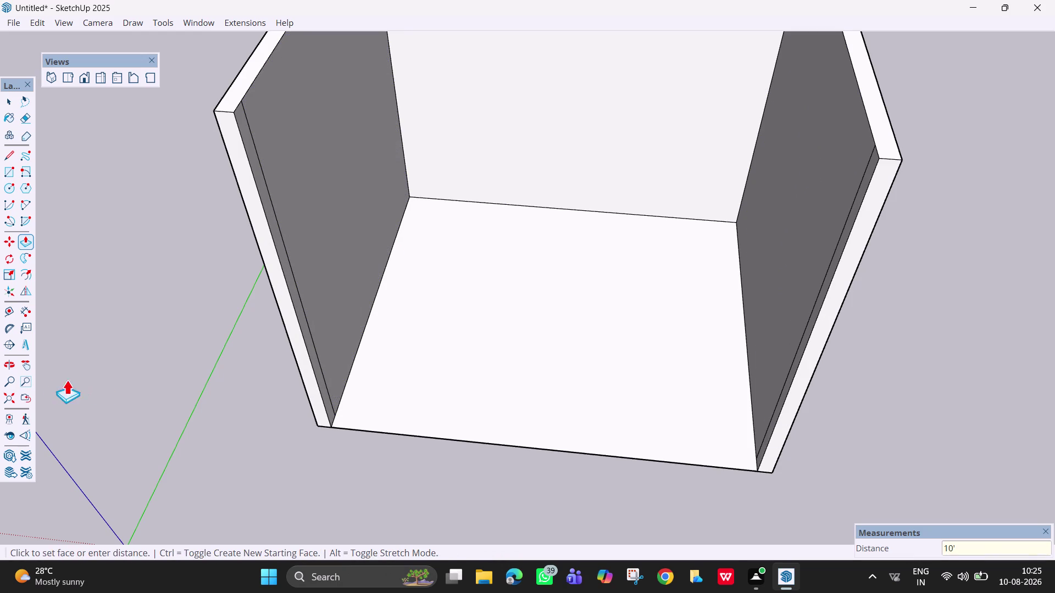
click(12, 363)
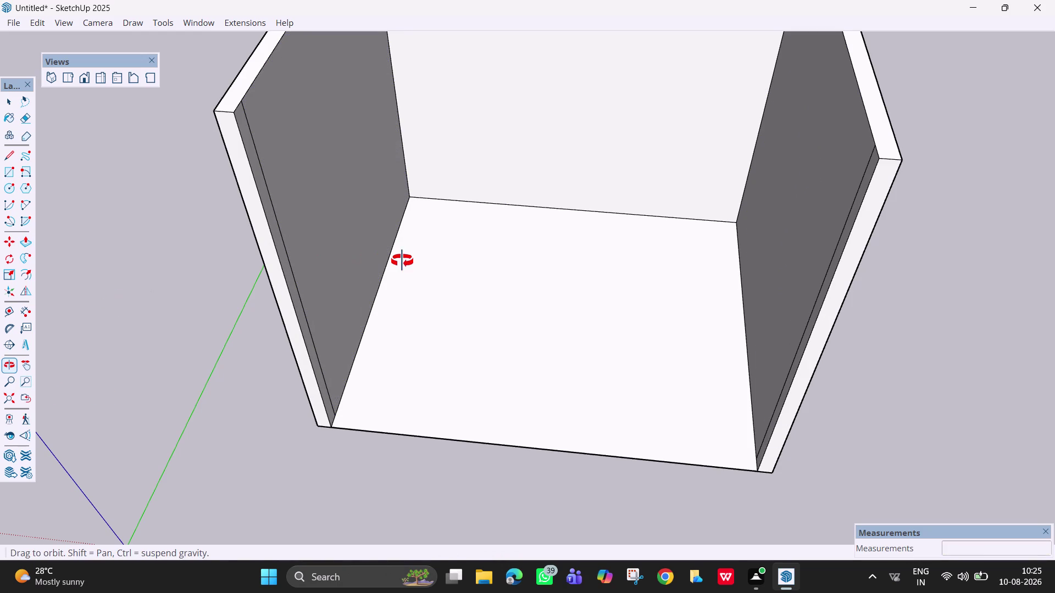
Orbit and pan to look squarely into the room from its open front.
drag(403, 261, 438, 69)
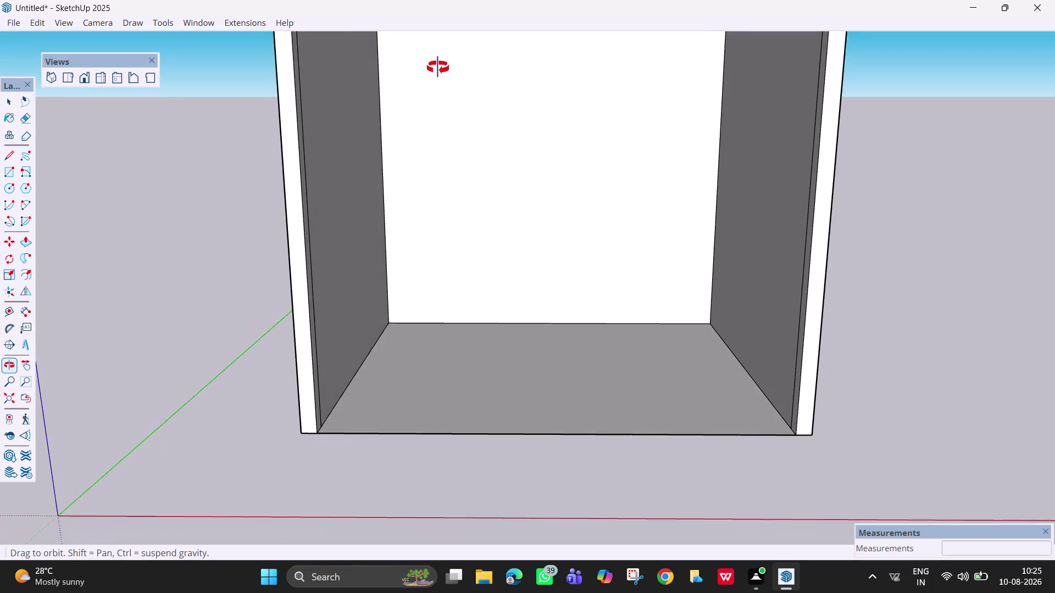
drag(438, 69, 434, 50)
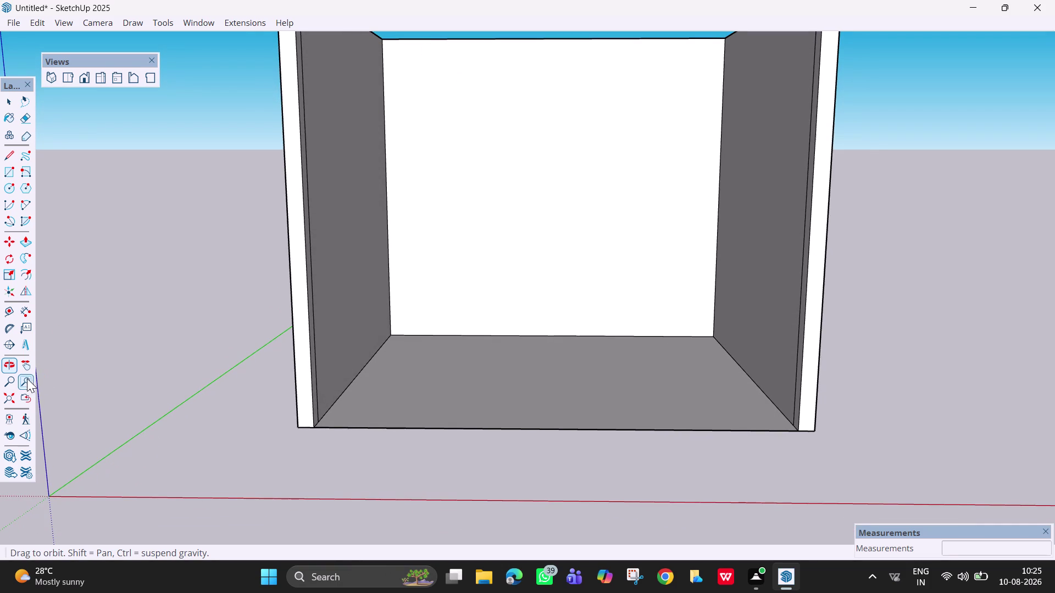
click(23, 369)
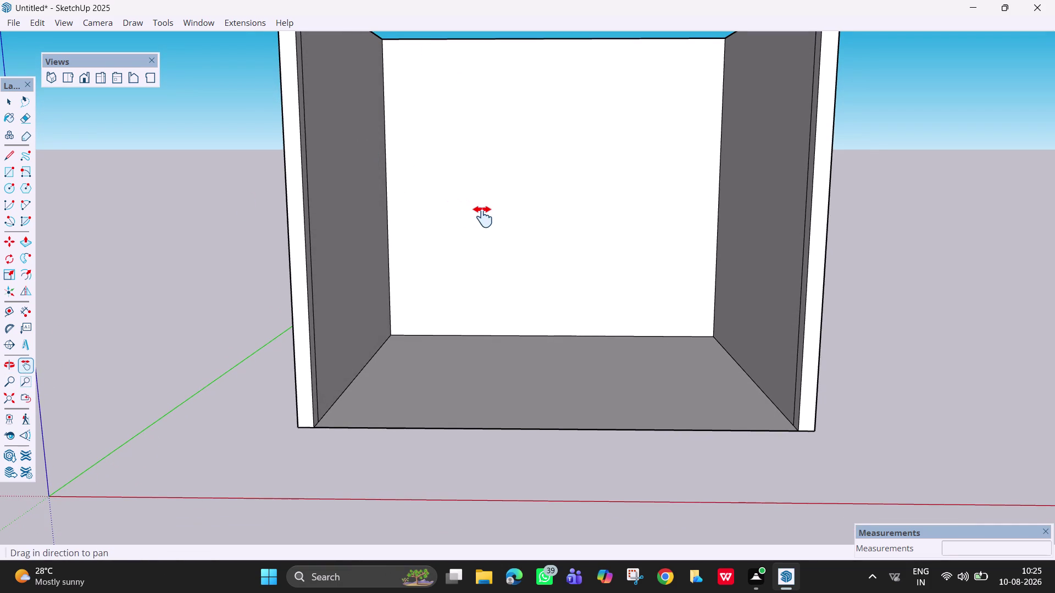
drag(485, 218, 451, 289)
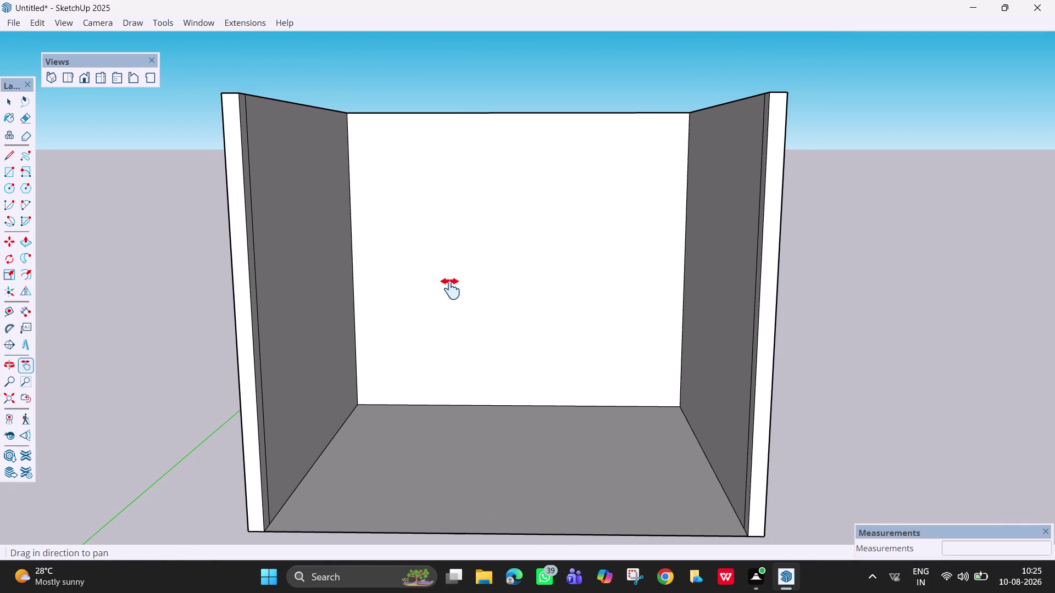
click(9, 363)
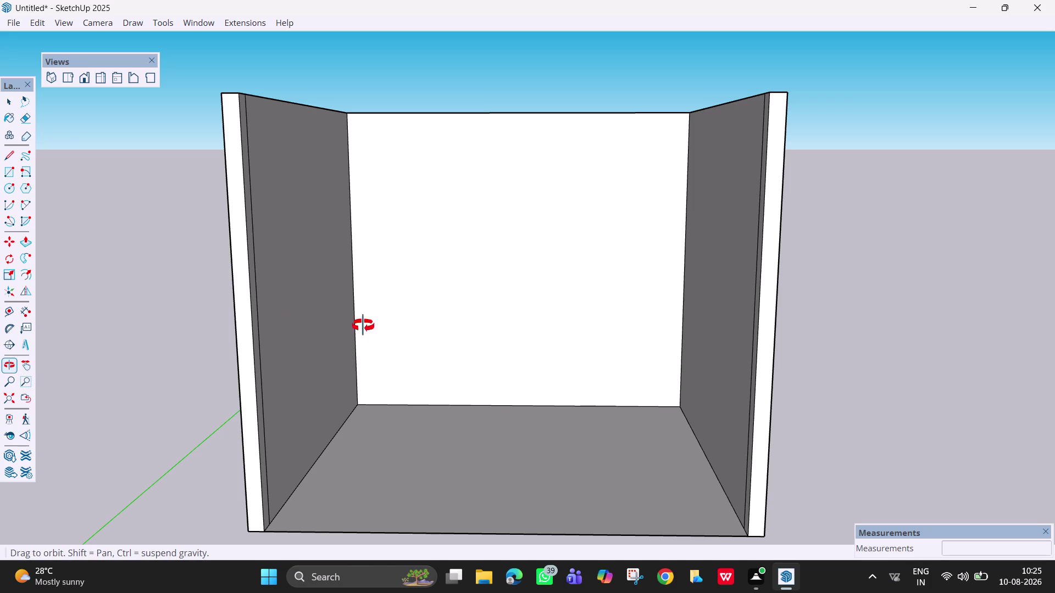
drag(409, 323, 420, 324)
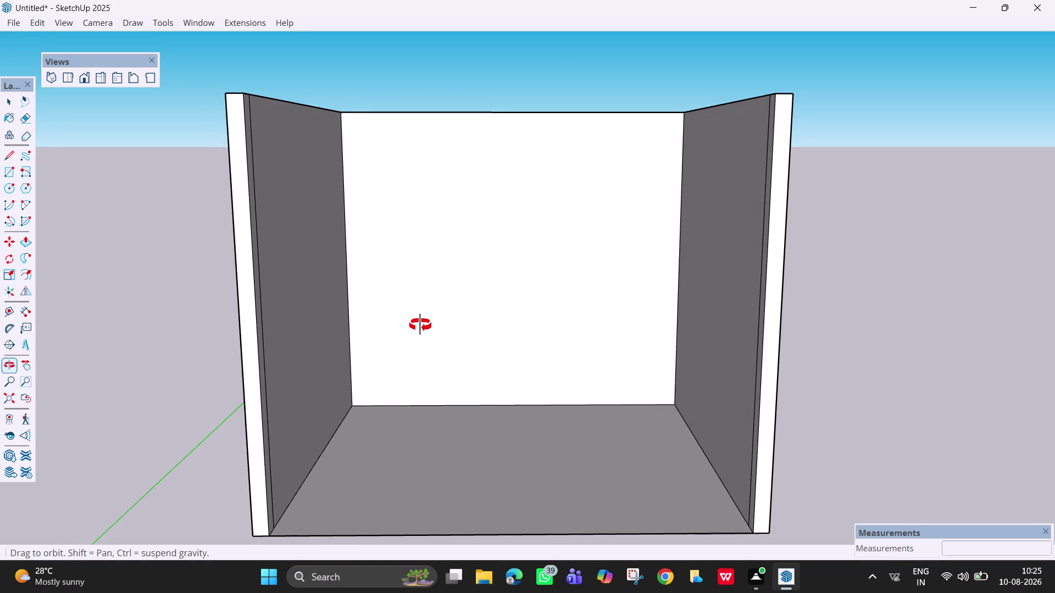
drag(420, 324, 417, 325)
Zoom in close on the 112.5 sq ft back wall face.
scroll(up, 3)
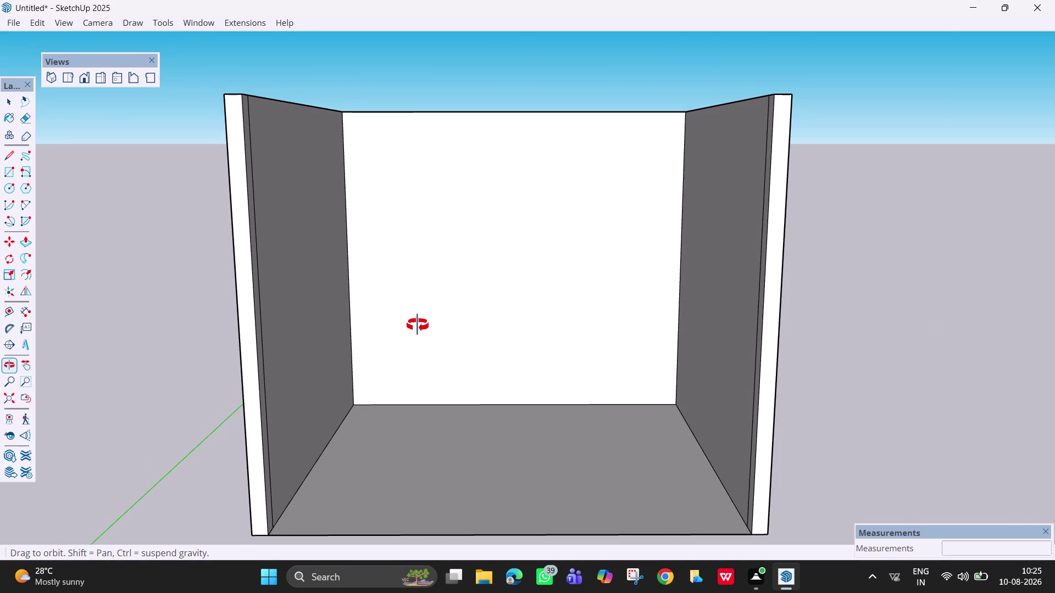
scroll(up, 3)
scroll(down, 3)
key(Escape)
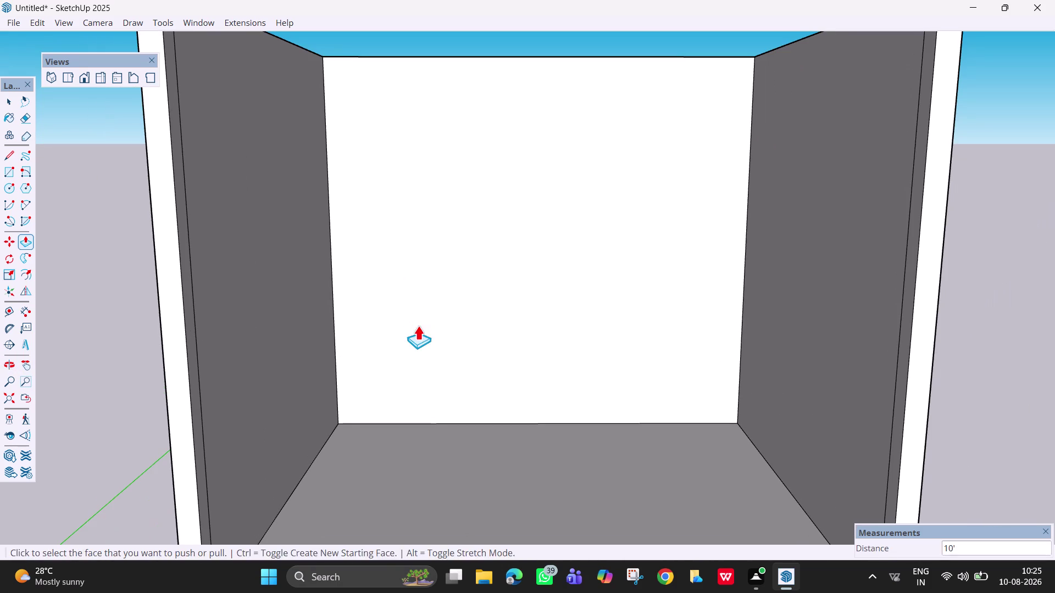
key(space)
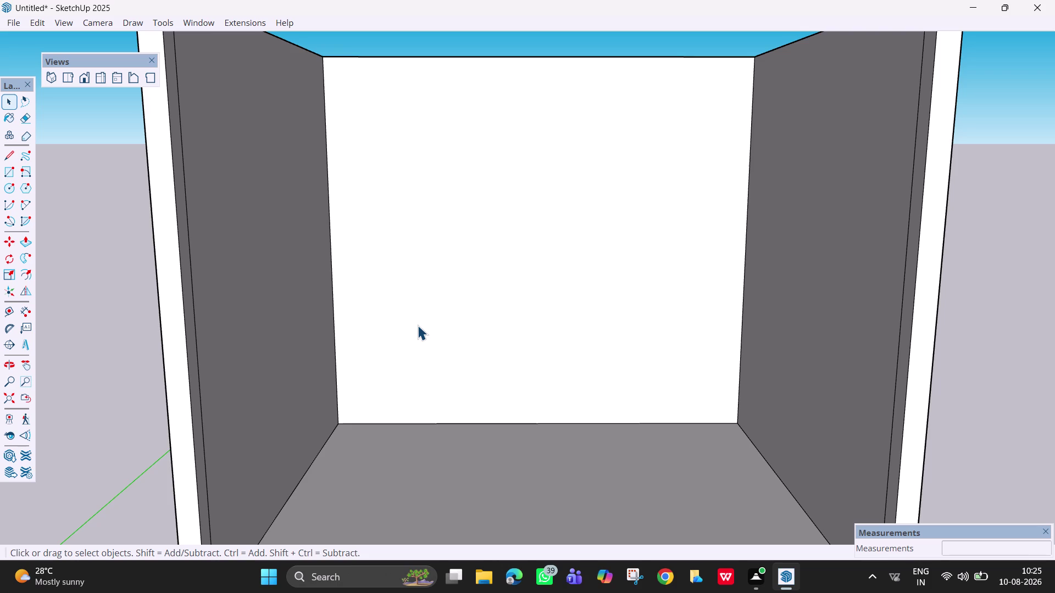
key(t)
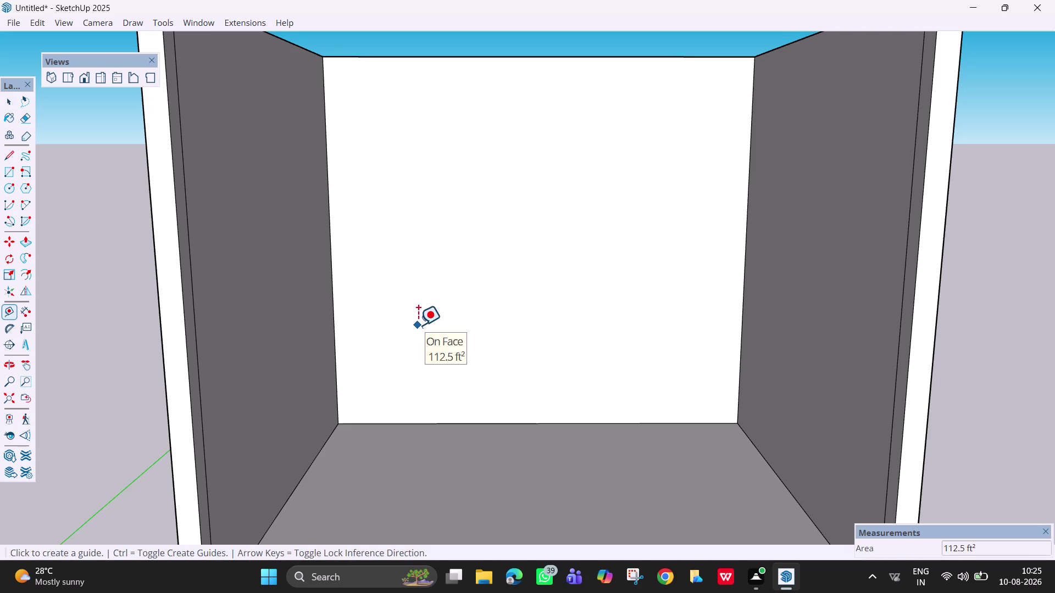
drag(472, 423, 464, 364)
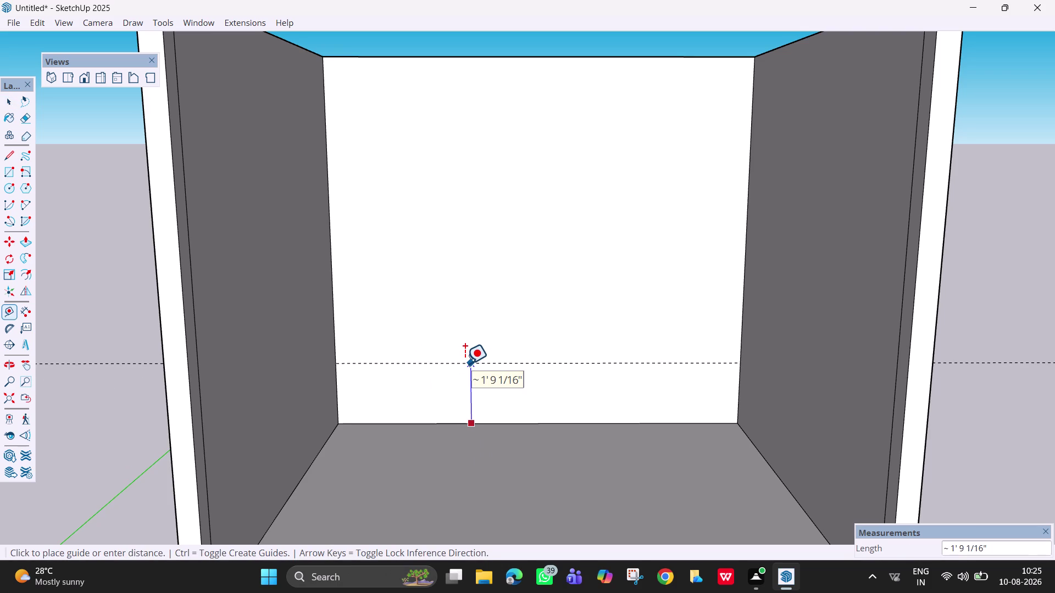
drag(465, 363, 464, 375)
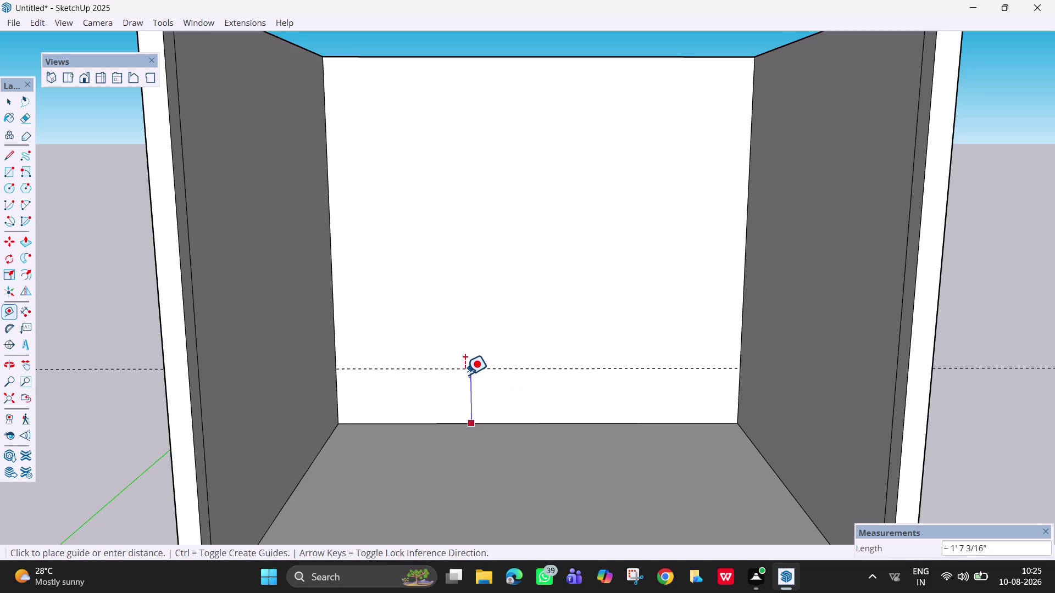
drag(464, 374, 463, 383)
text(50mm)
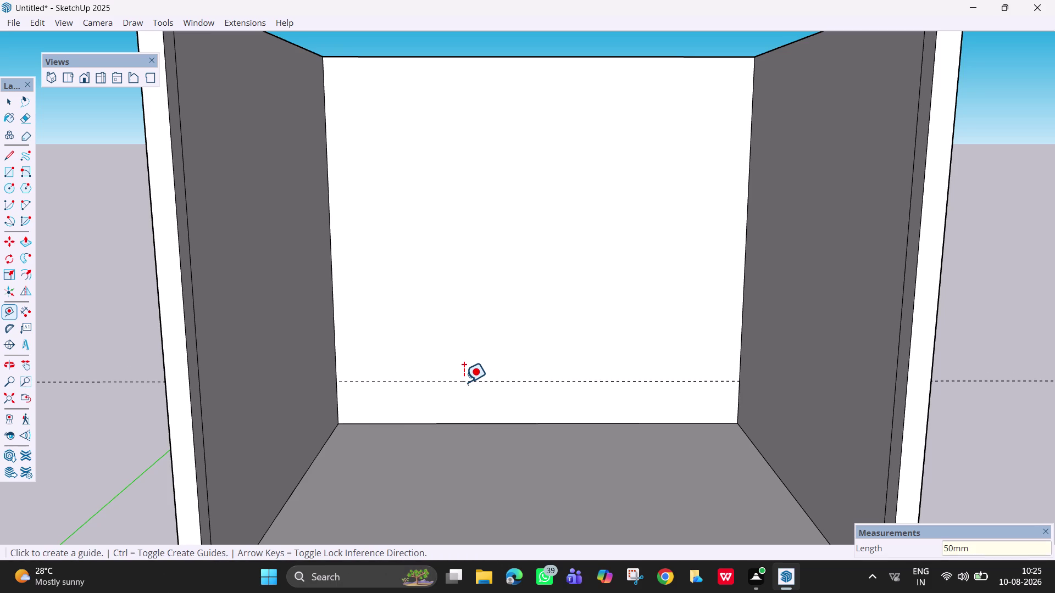
key(Return)
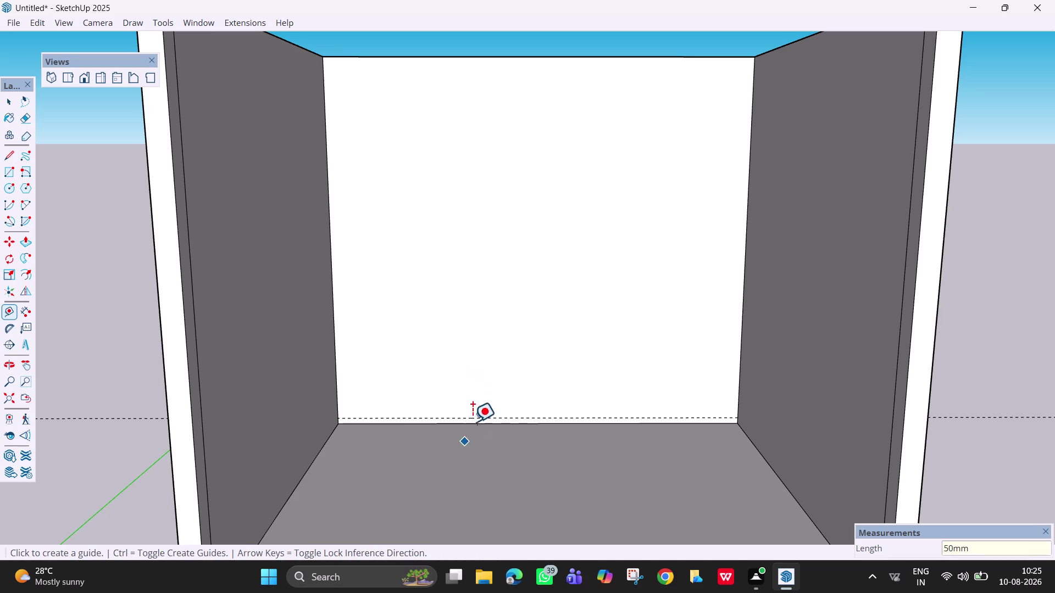
drag(475, 418, 442, 327)
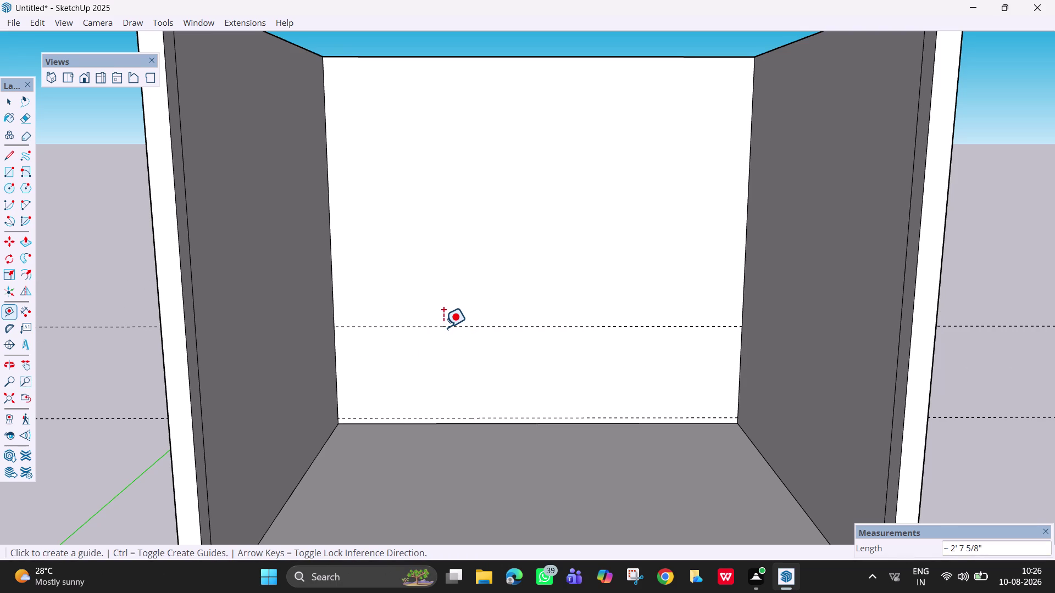
key(2)
key(apostrophe)
key(Return)
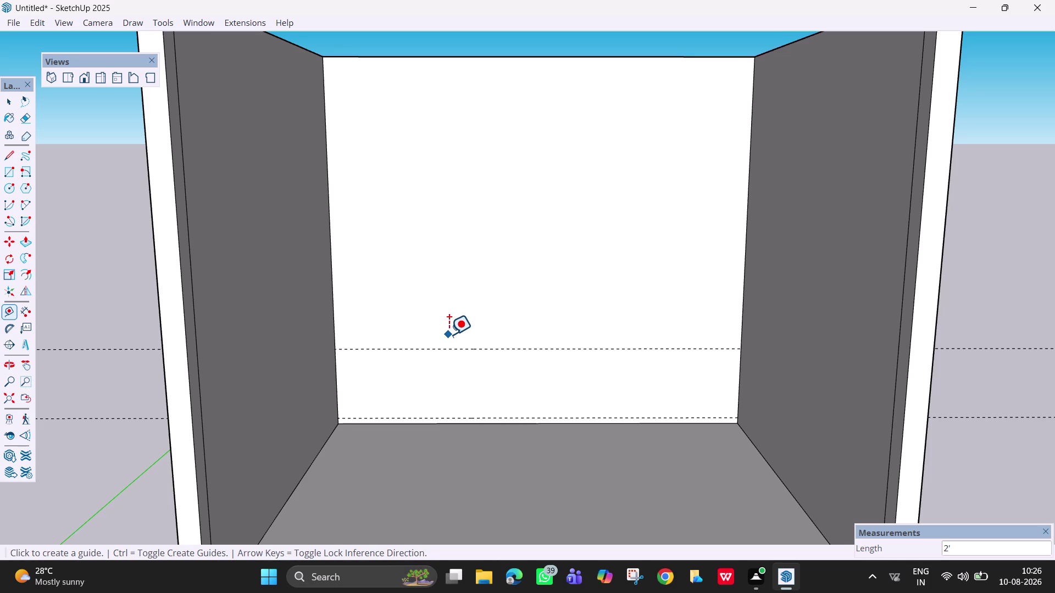
key(ctrl+z)
key(ctrl+z)
key(ctrl+z)
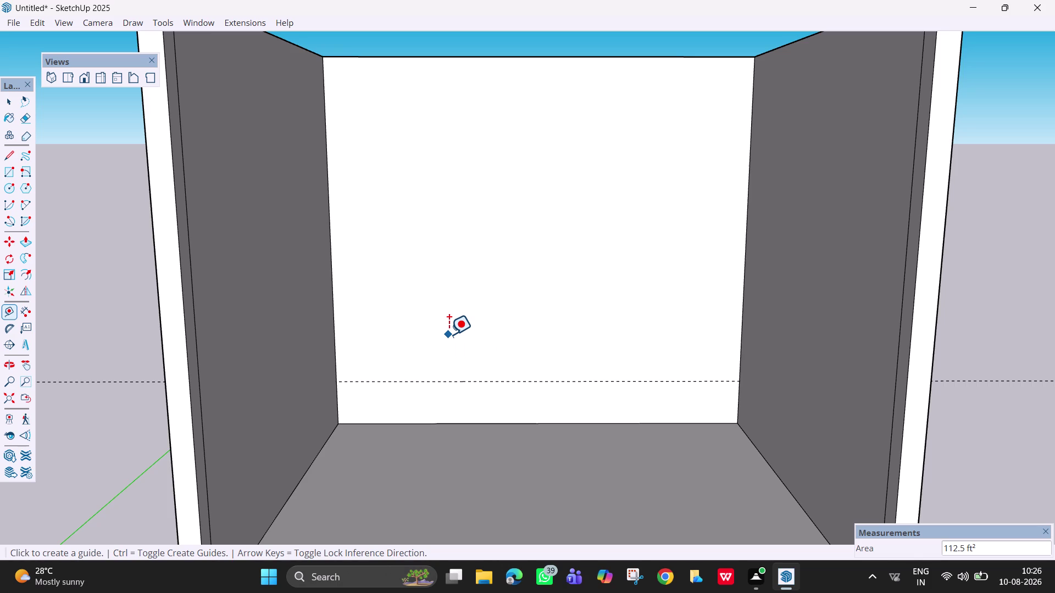
key(ctrl+z)
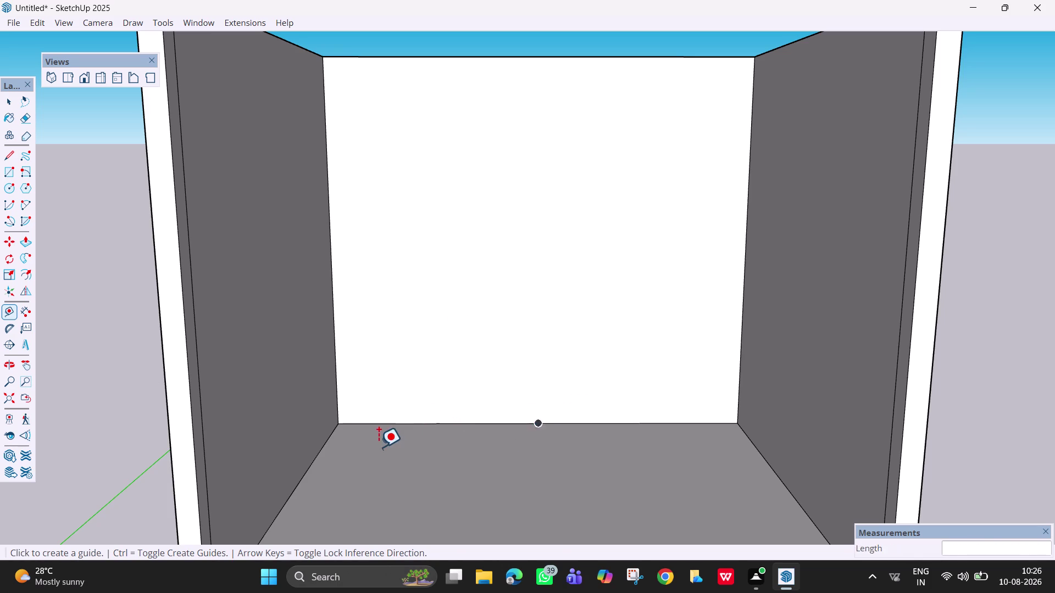
Place guides 100mm above the back wall's floor edge and 2' above that.
drag(431, 423, 397, 403)
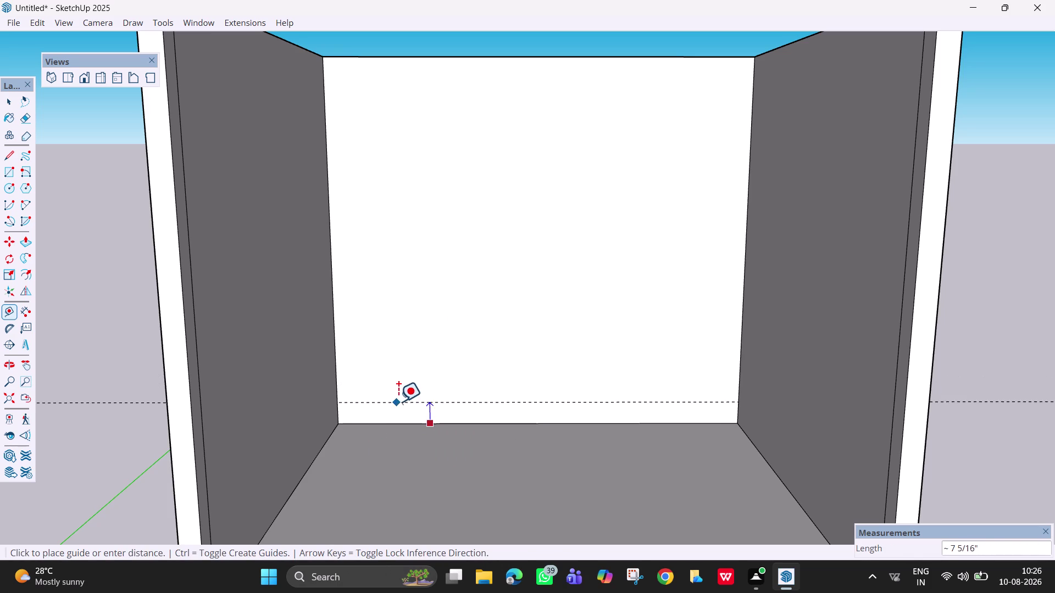
drag(397, 403, 406, 390)
text(100)
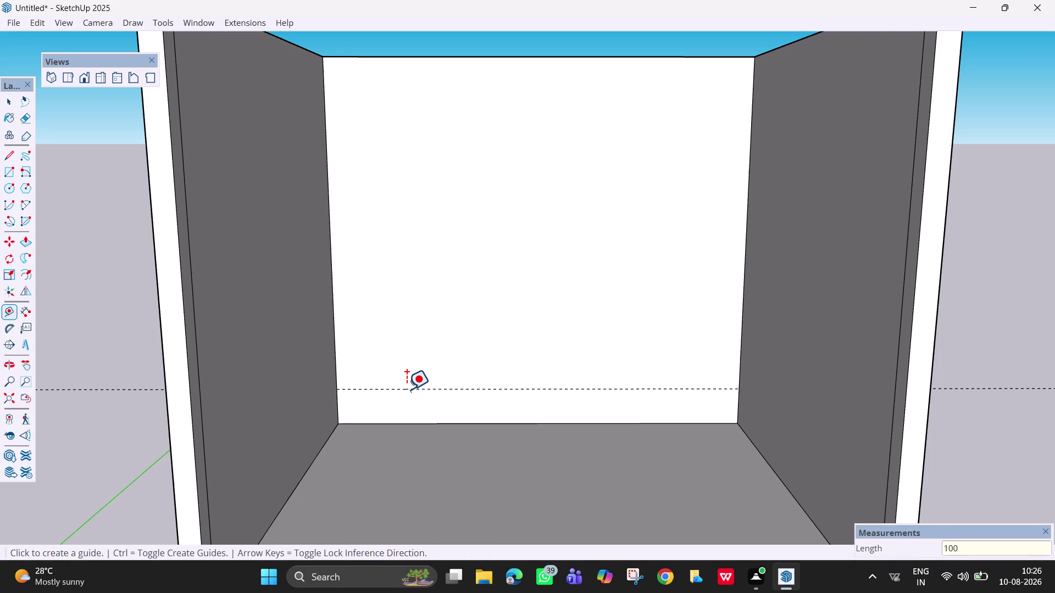
text(mm)
key(Return)
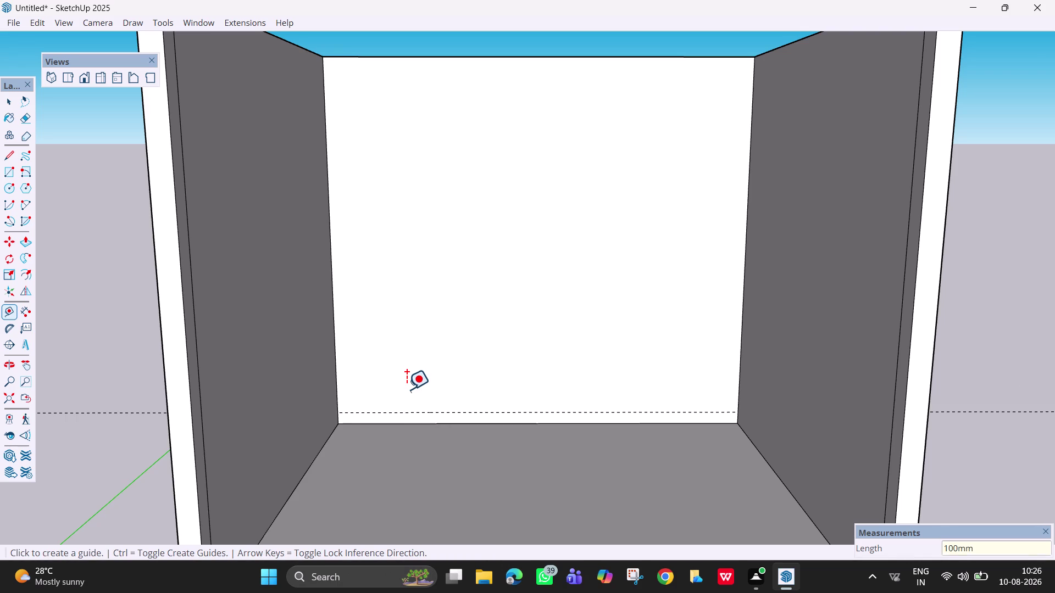
drag(431, 411, 433, 304)
text(2')
key(Return)
key(period)
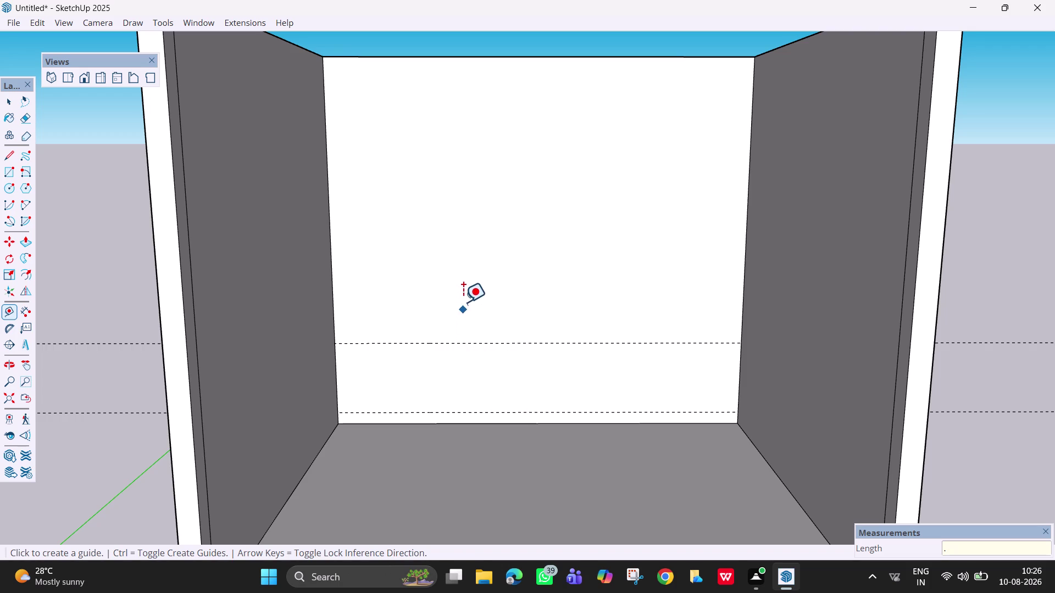
Add a third guide 50mm above the upper guide line.
drag(463, 343, 469, 313)
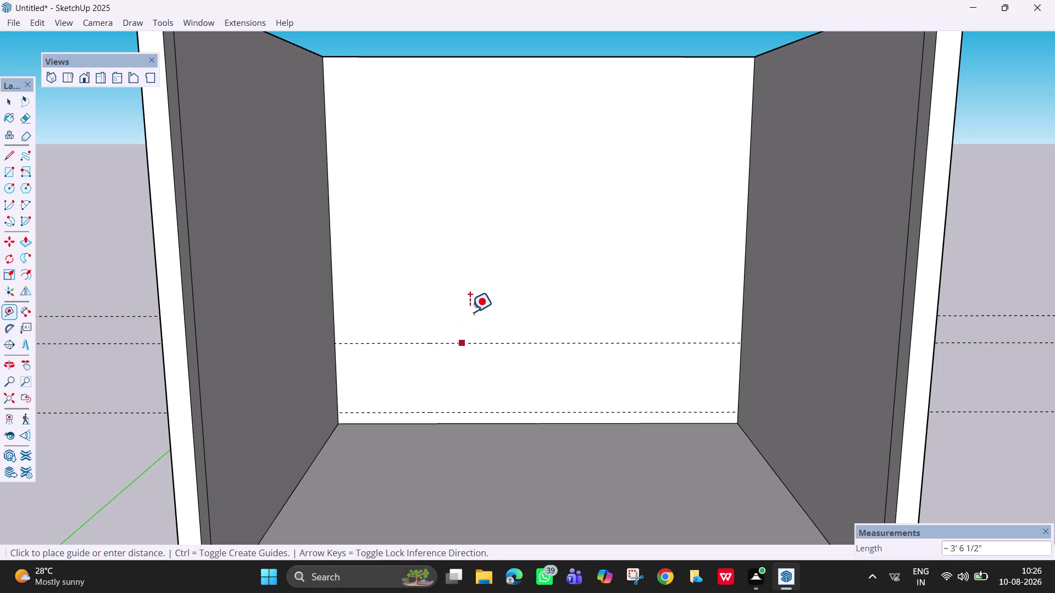
drag(469, 314, 468, 315)
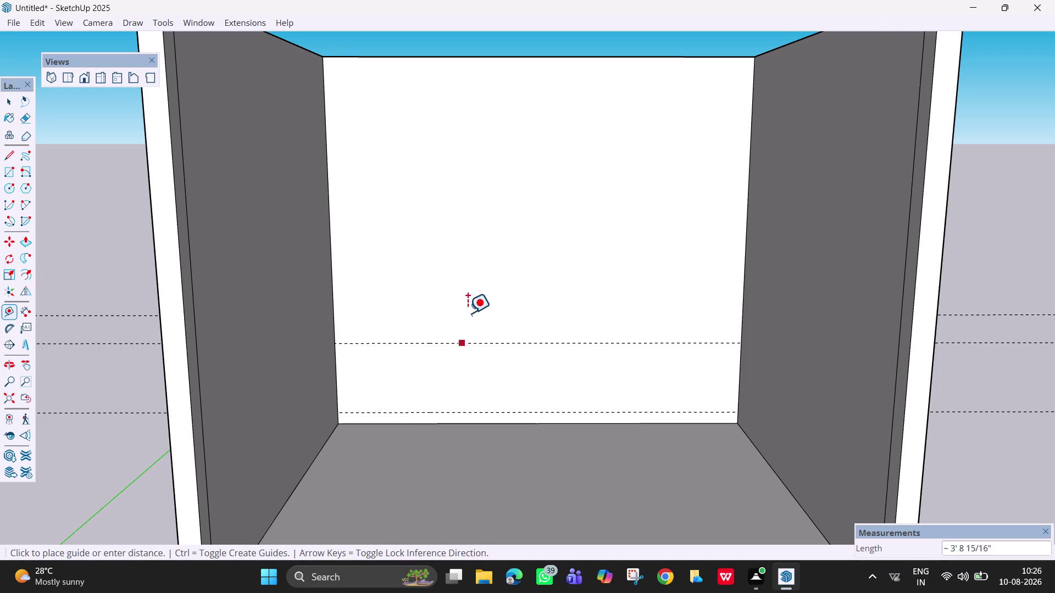
drag(467, 314, 449, 324)
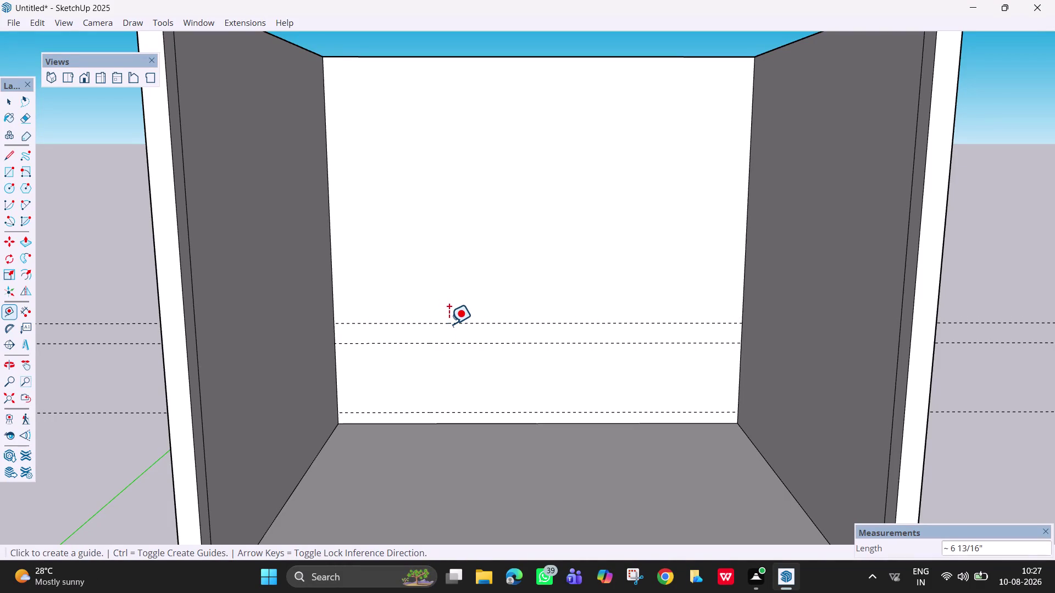
text(50)
text(mm)
key(Return)
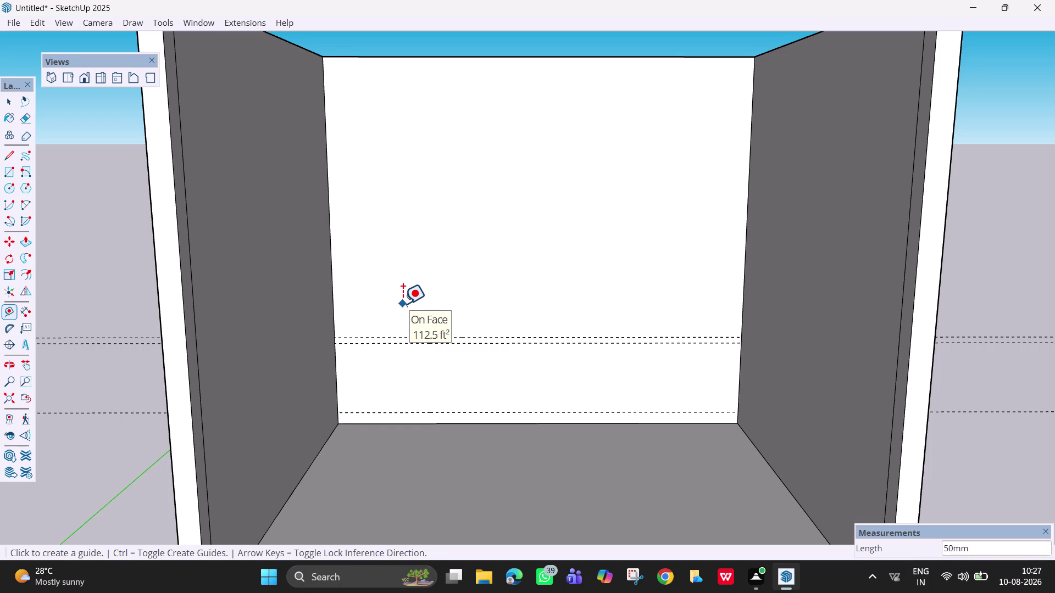
key(space)
text(r)
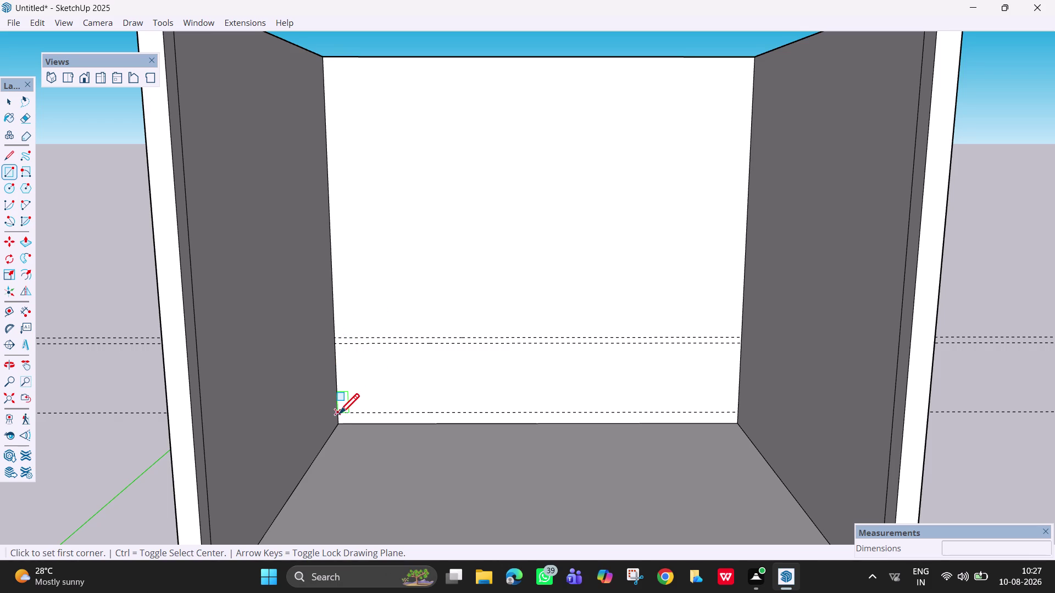
Draw a thin rectangle strip along the base of the back wall.
drag(340, 416, 701, 414)
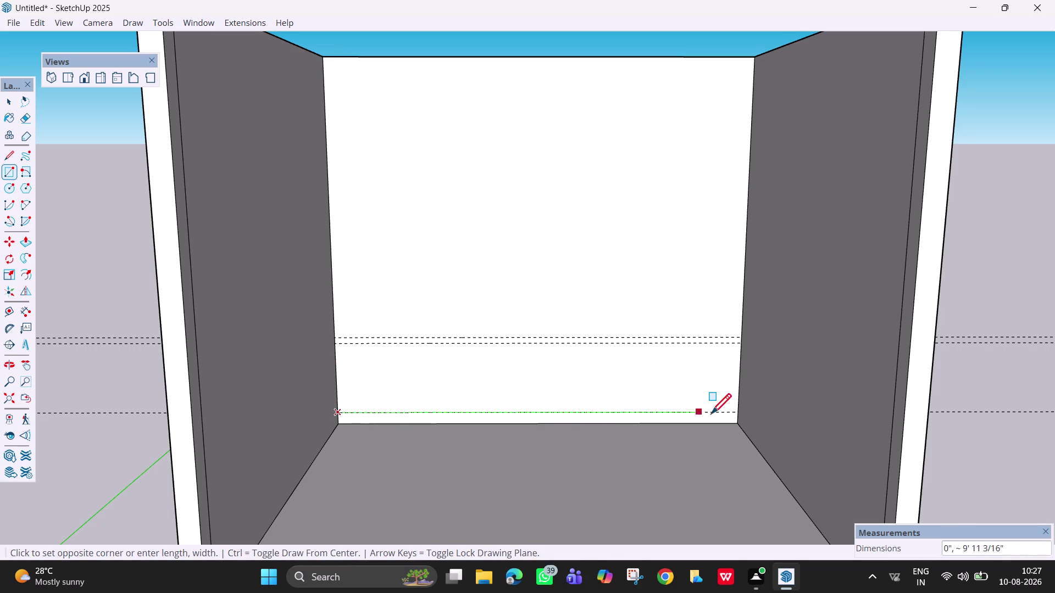
drag(701, 413, 732, 427)
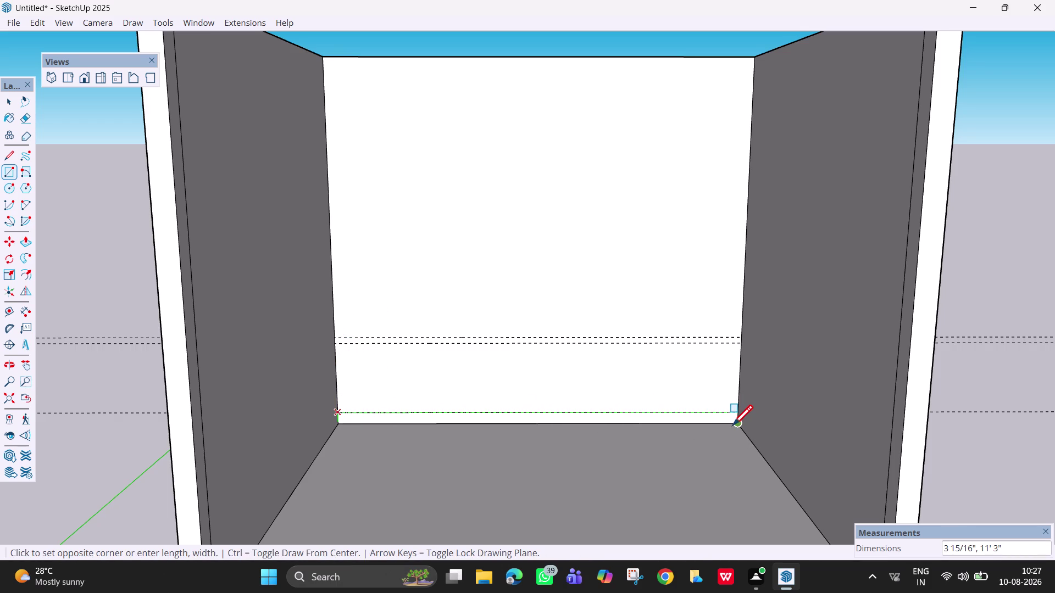
drag(732, 427, 735, 427)
click(736, 427)
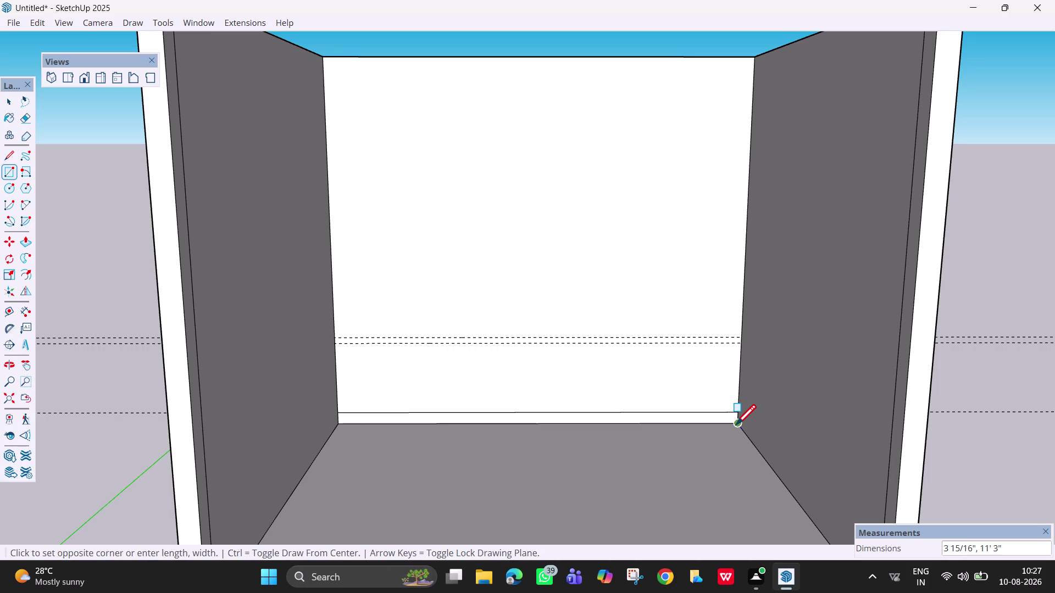
key(Escape)
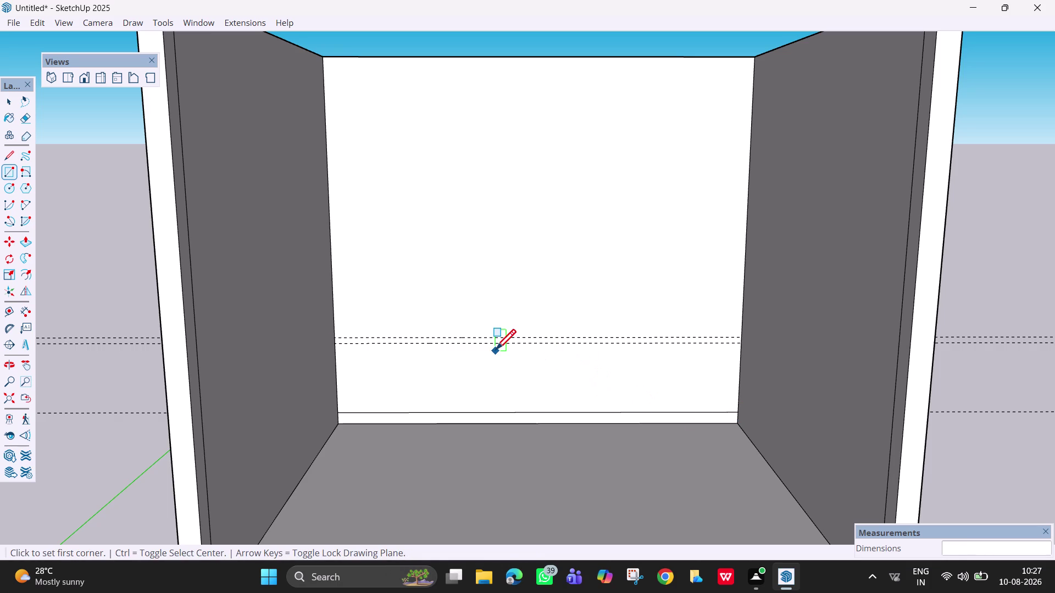
Draw a rectangle from the upper guide's left end down to the base strip.
drag(337, 344, 717, 410)
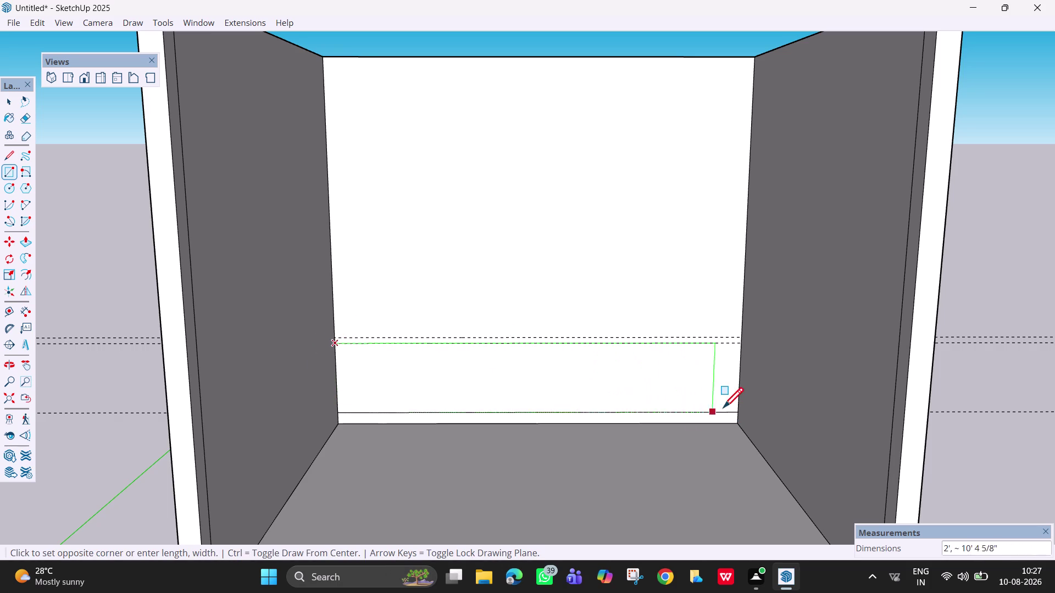
drag(717, 410, 744, 408)
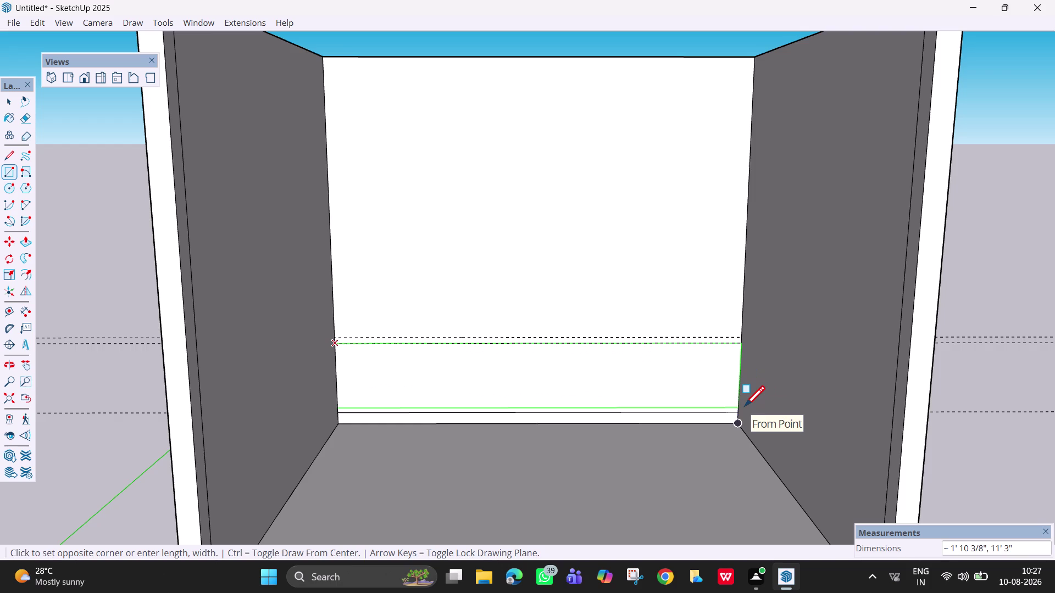
drag(744, 408, 738, 412)
click(738, 413)
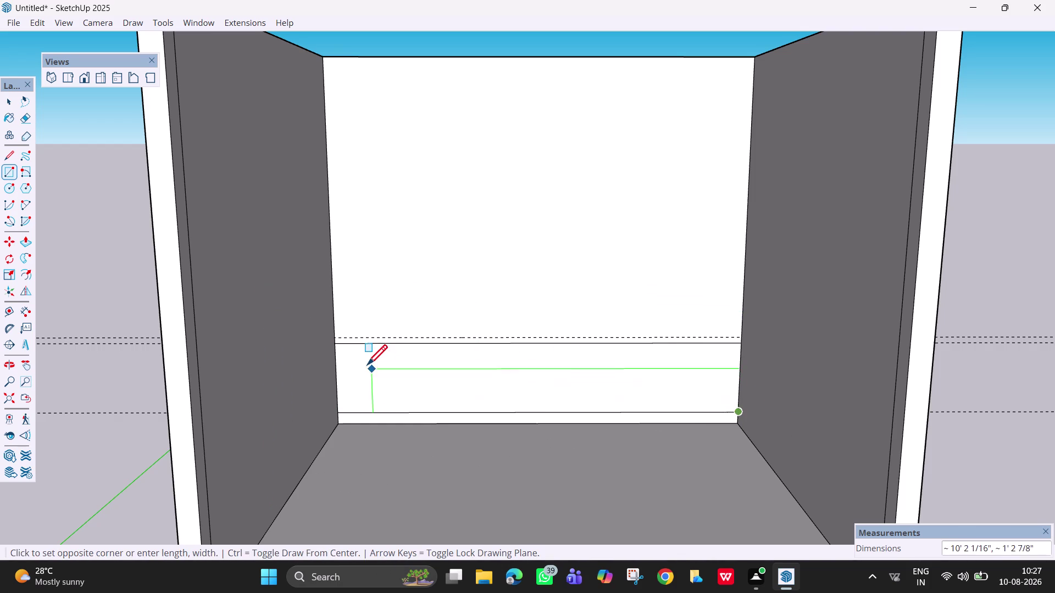
key(Escape)
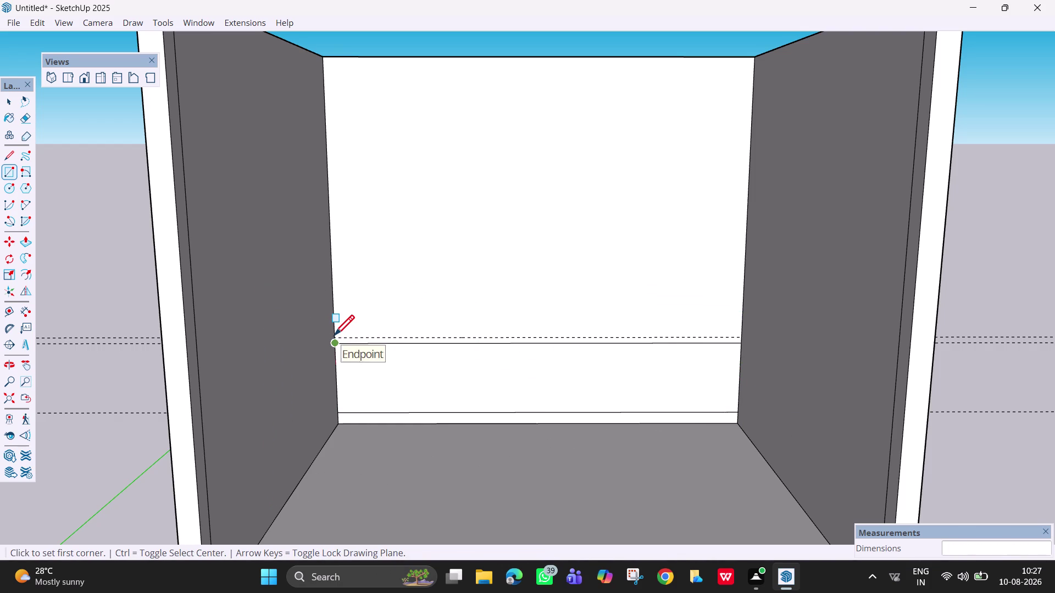
Try a narrow strip along the upper guides to the right wall, then cancel it.
drag(334, 347, 604, 323)
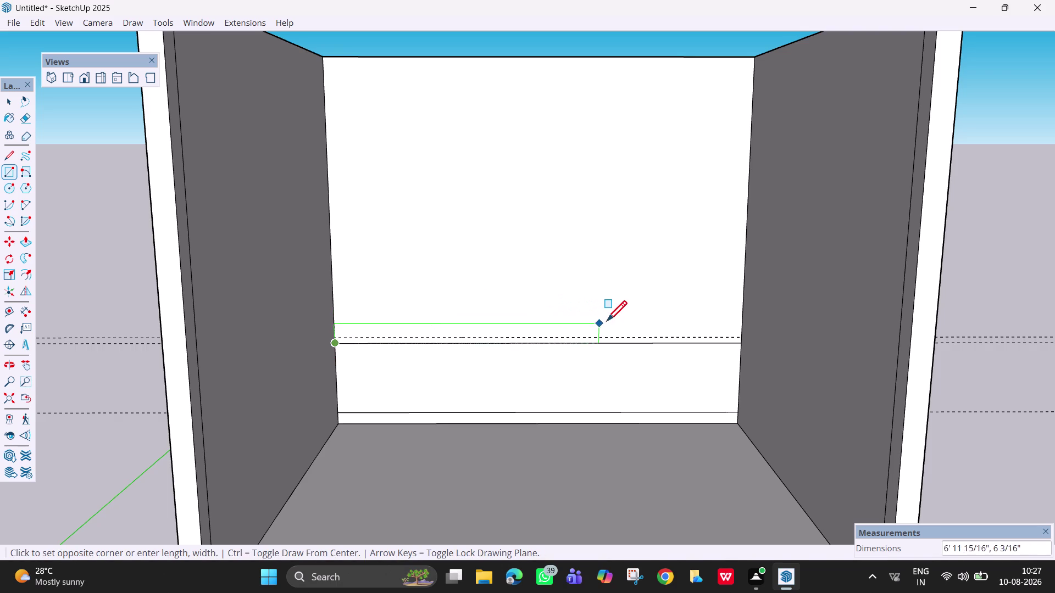
drag(604, 323, 734, 338)
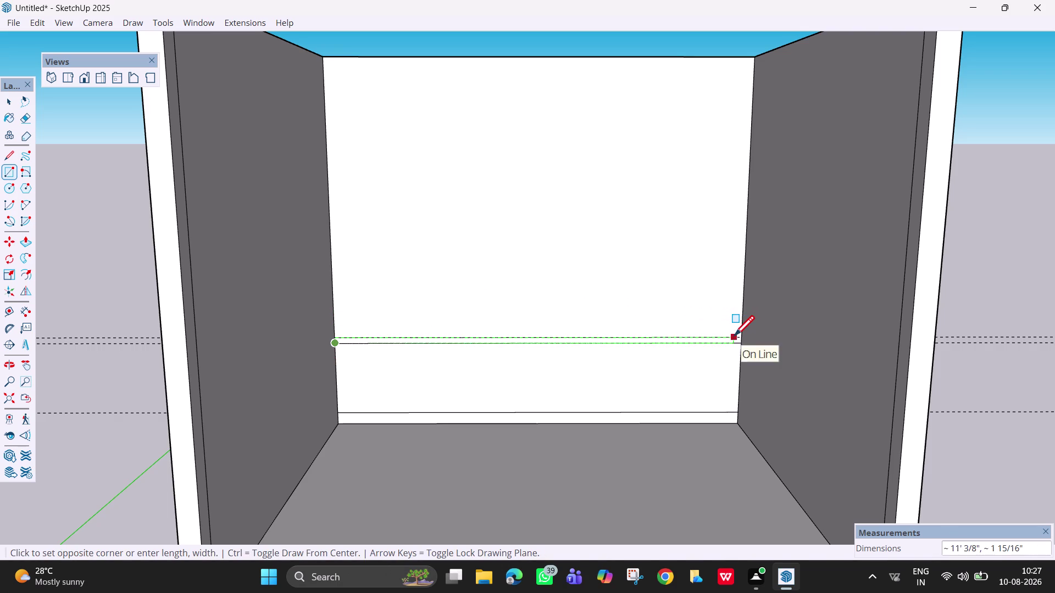
drag(733, 338, 749, 335)
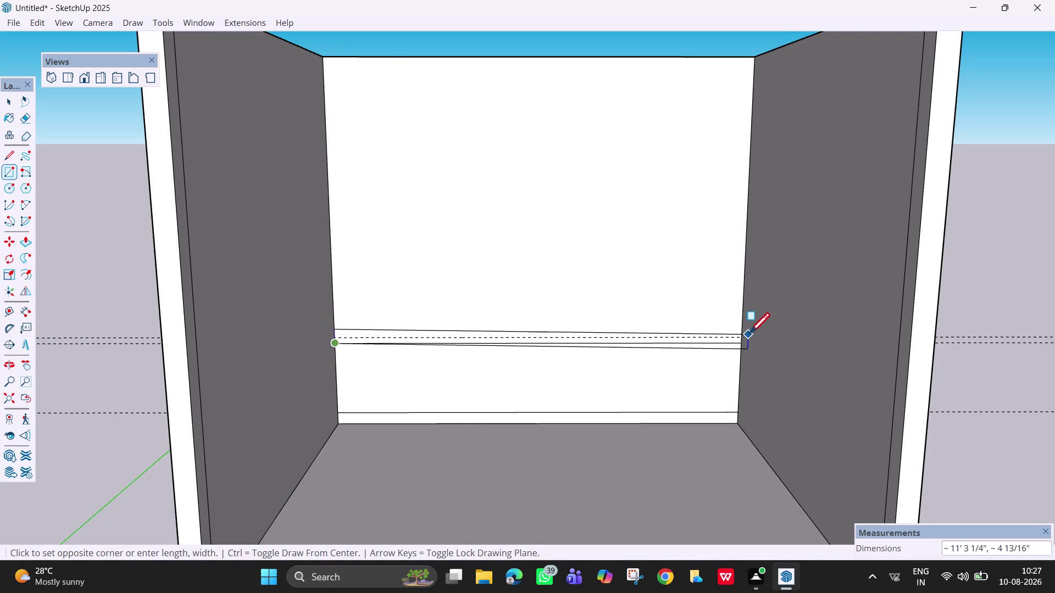
drag(749, 335, 738, 338)
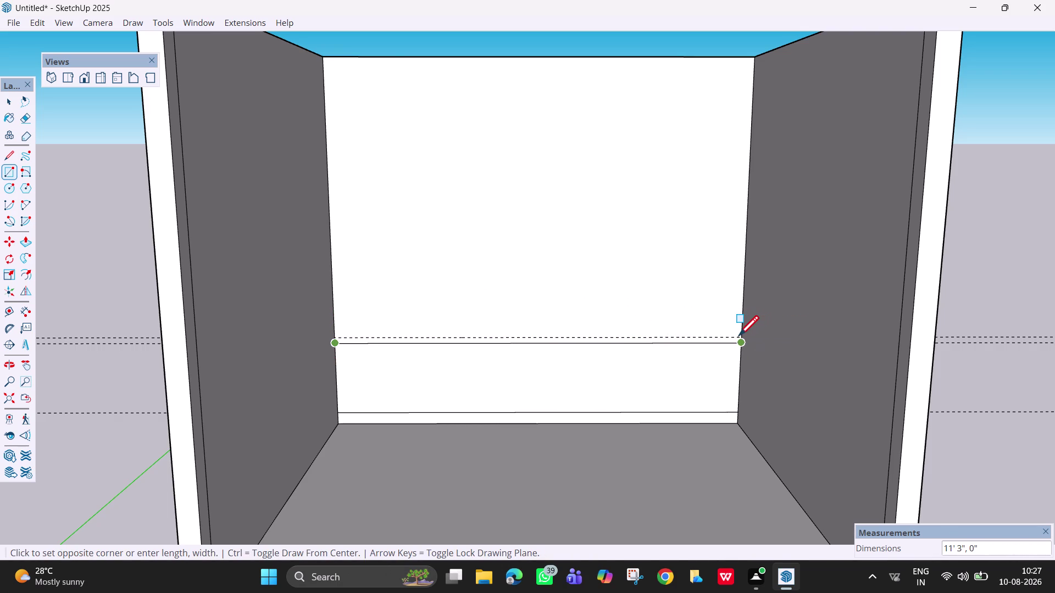
drag(738, 338, 740, 339)
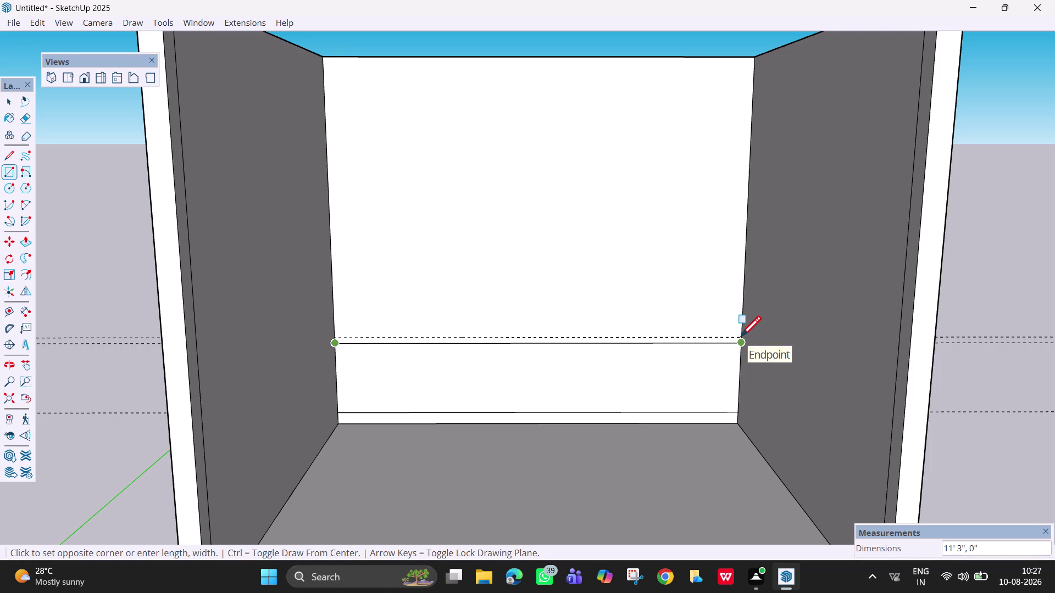
drag(740, 339, 737, 335)
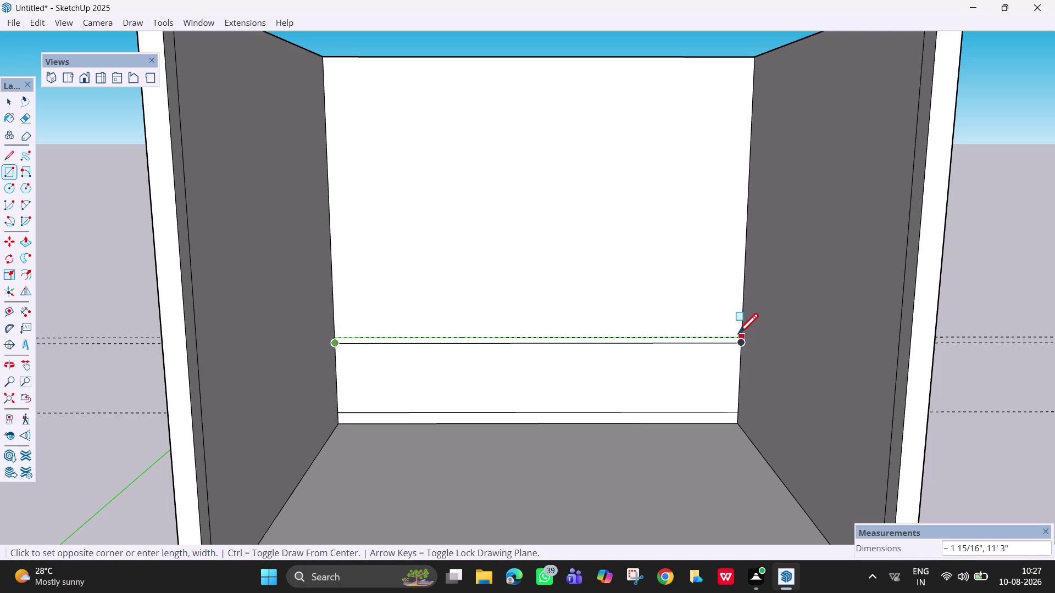
drag(738, 336, 741, 337)
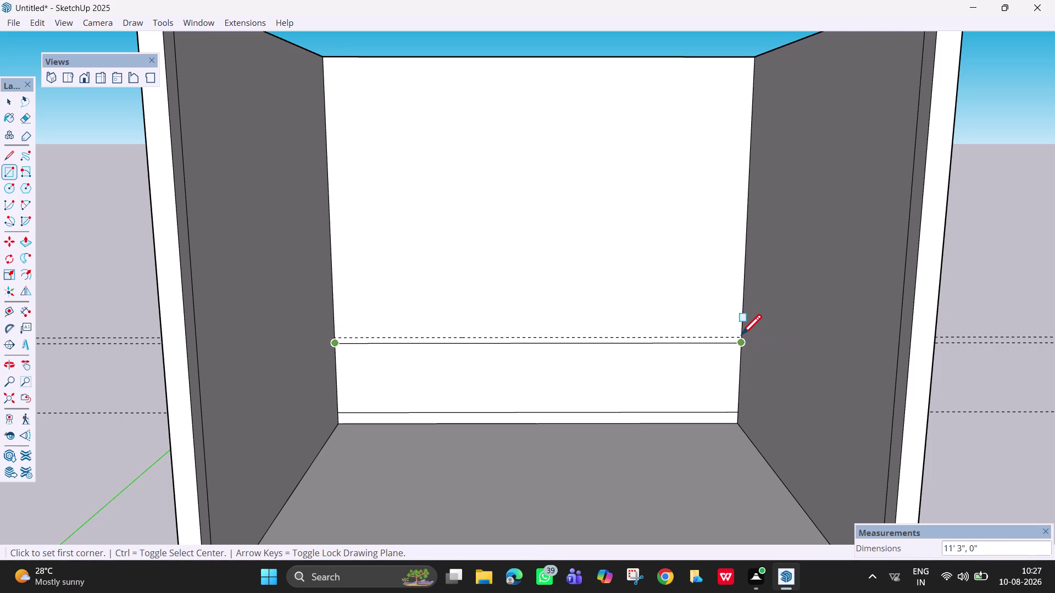
key(Escape)
Zoom in and try a strip from the line's right end to the left wall, then cancel it.
scroll(up, 3)
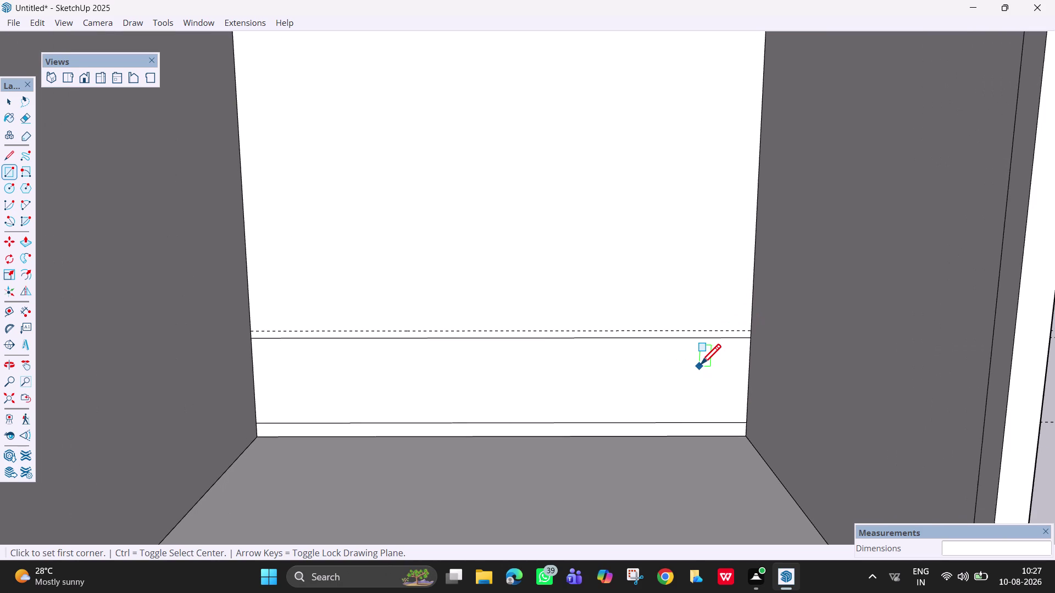
scroll(up, 3)
scroll(up, 3)
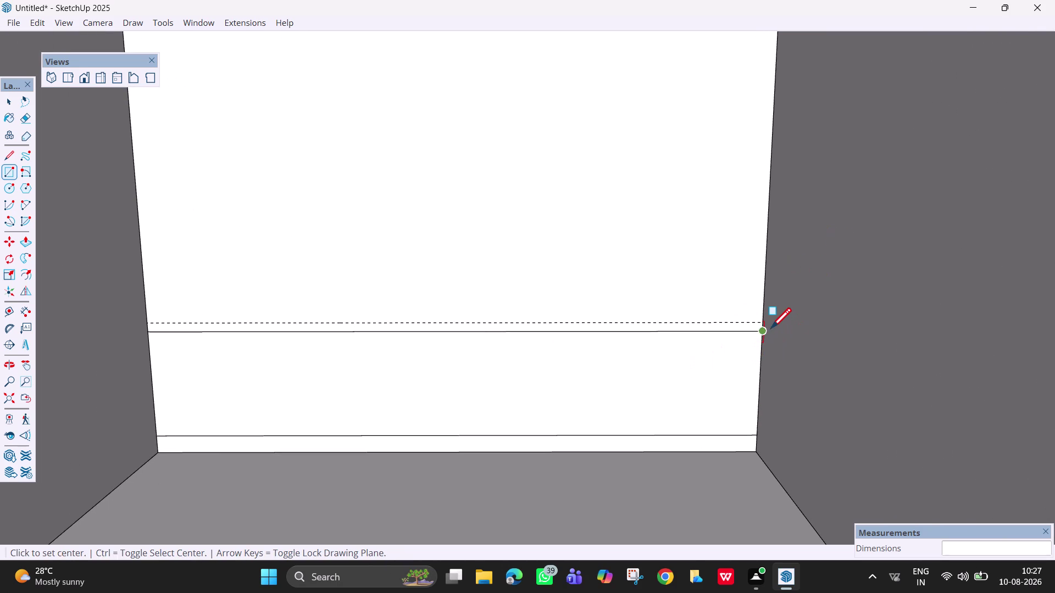
drag(763, 333, 352, 324)
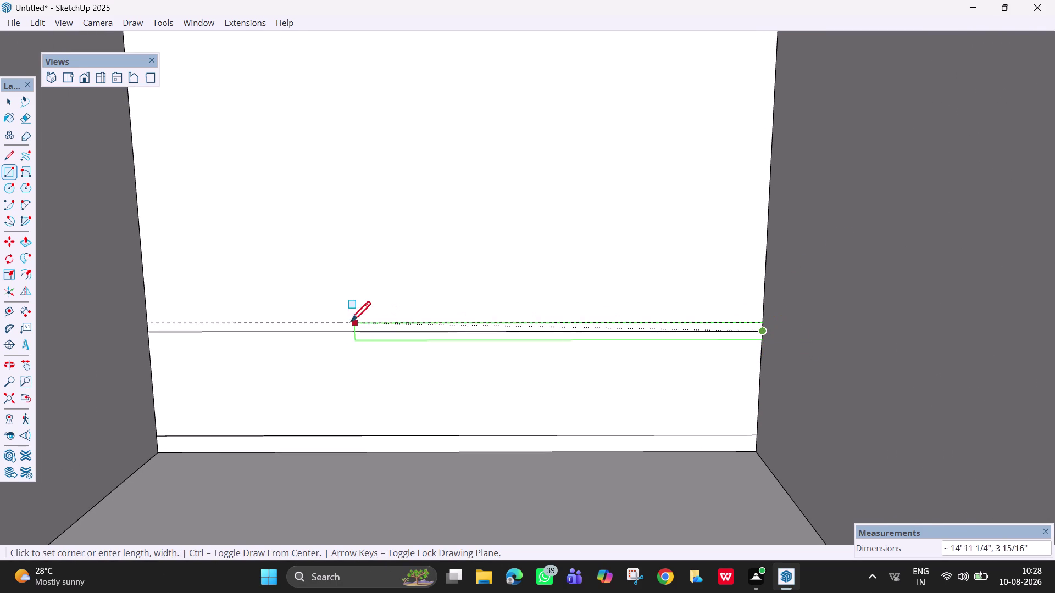
drag(353, 324, 177, 341)
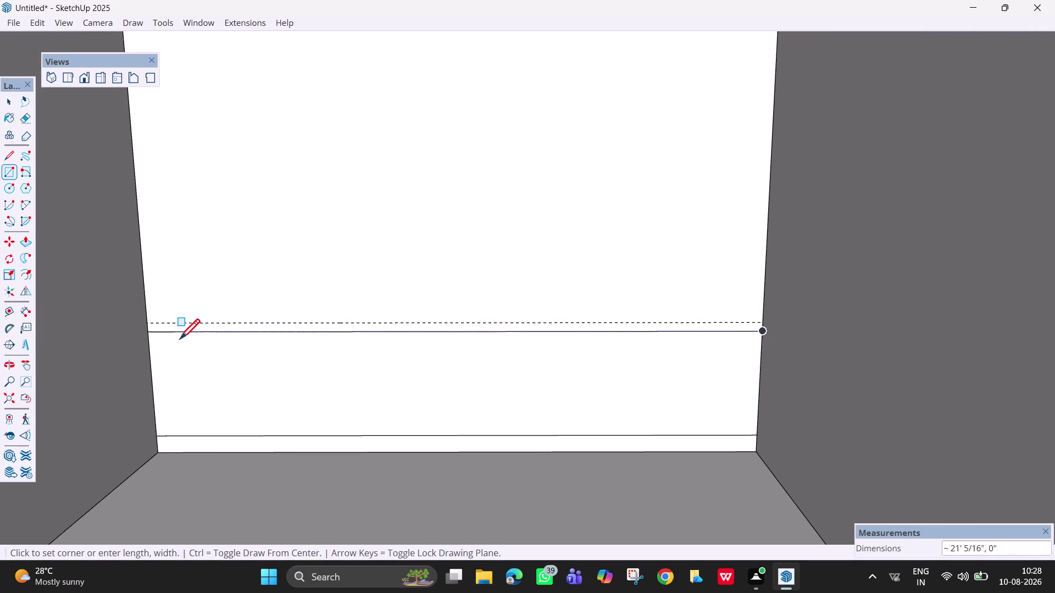
drag(177, 341, 186, 316)
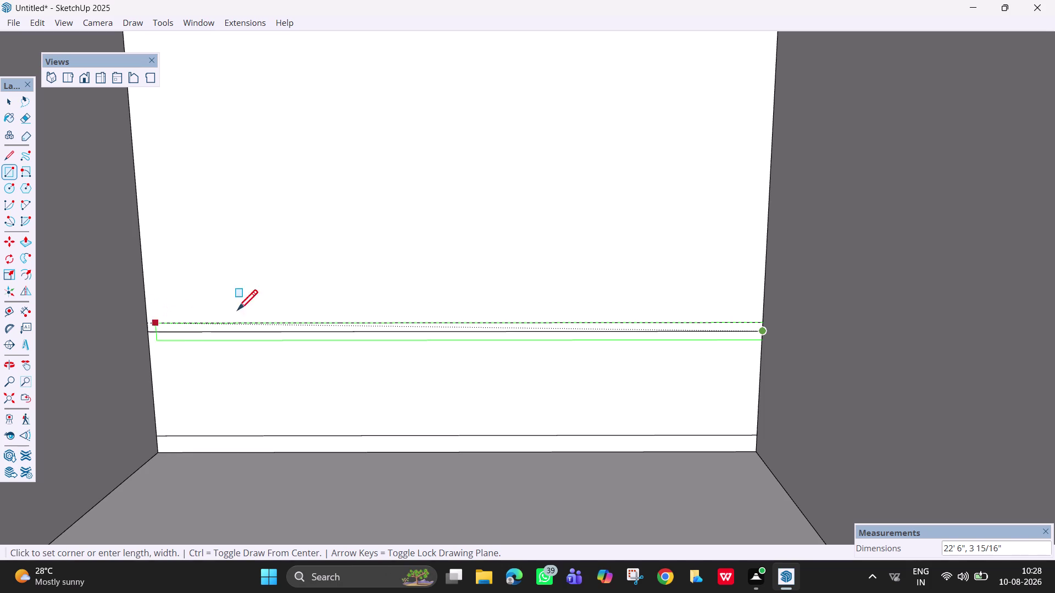
drag(186, 316, 325, 320)
key(Escape)
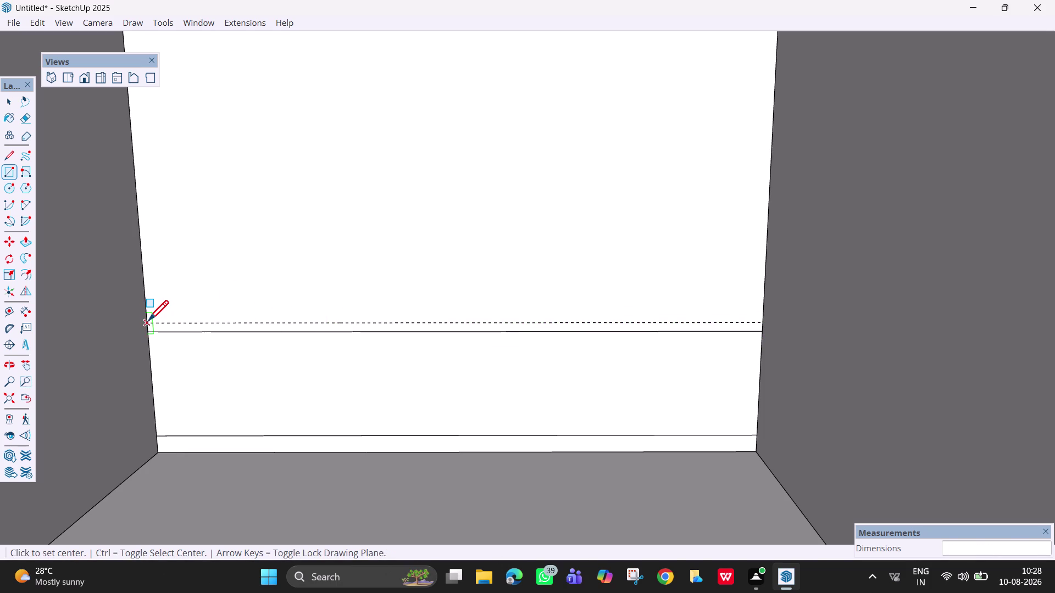
Try a strip from the line's left end across the back wall, then cancel it.
drag(148, 322, 491, 321)
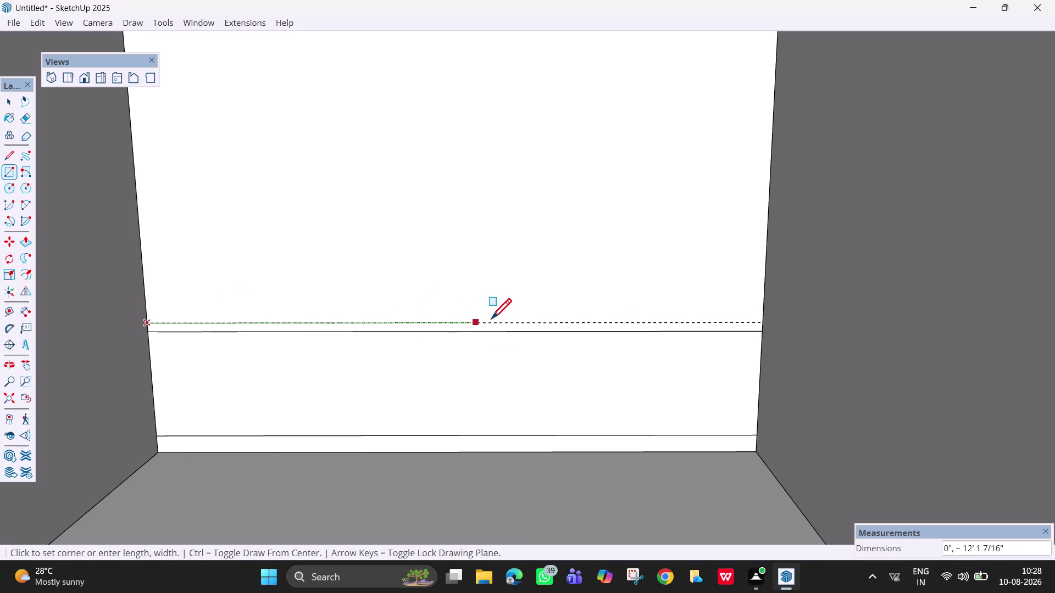
drag(491, 321, 674, 337)
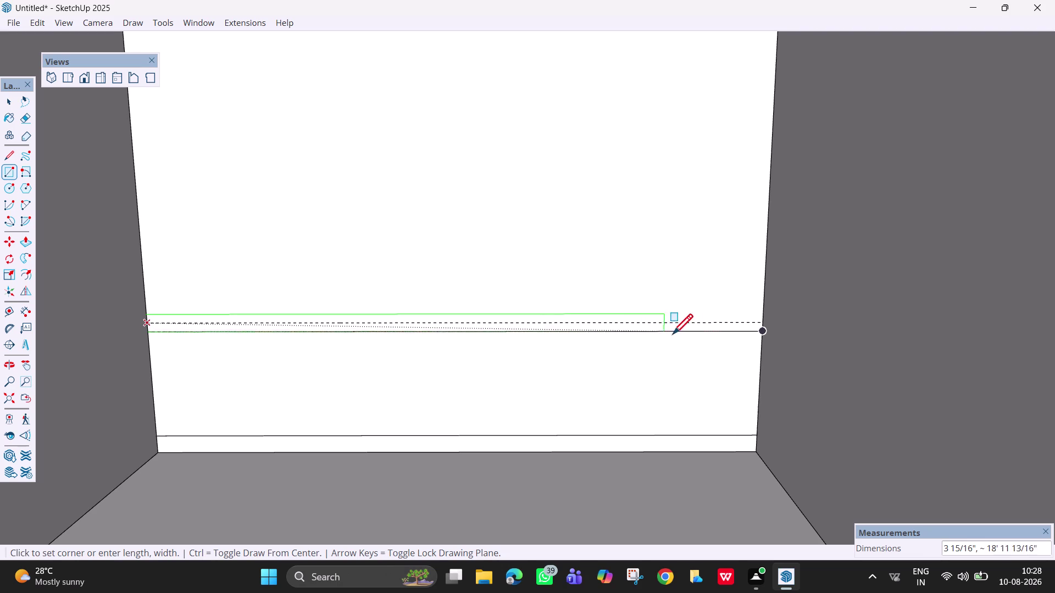
drag(674, 337, 764, 322)
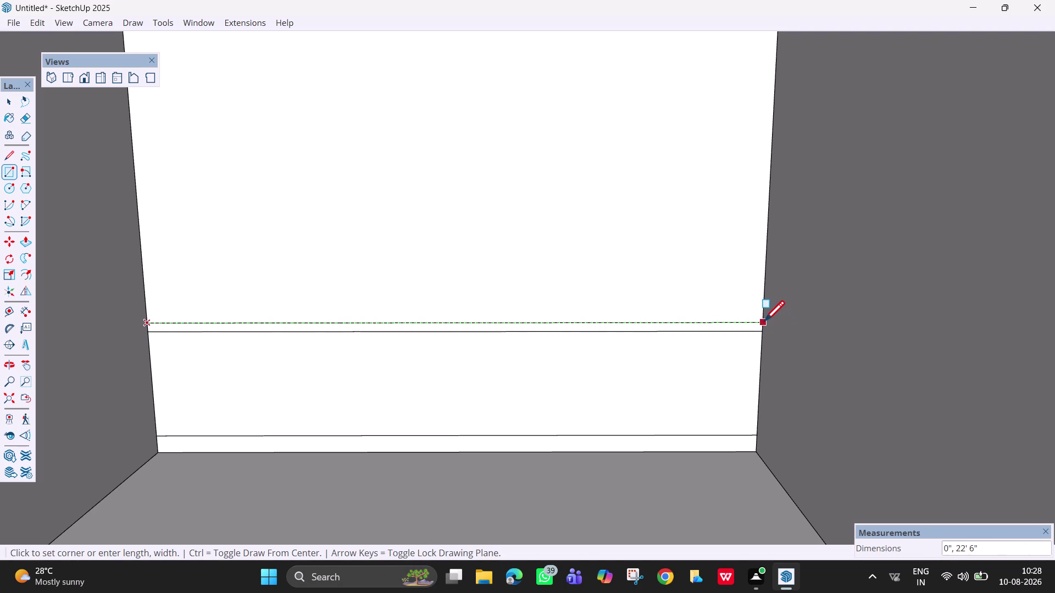
drag(763, 322, 761, 330)
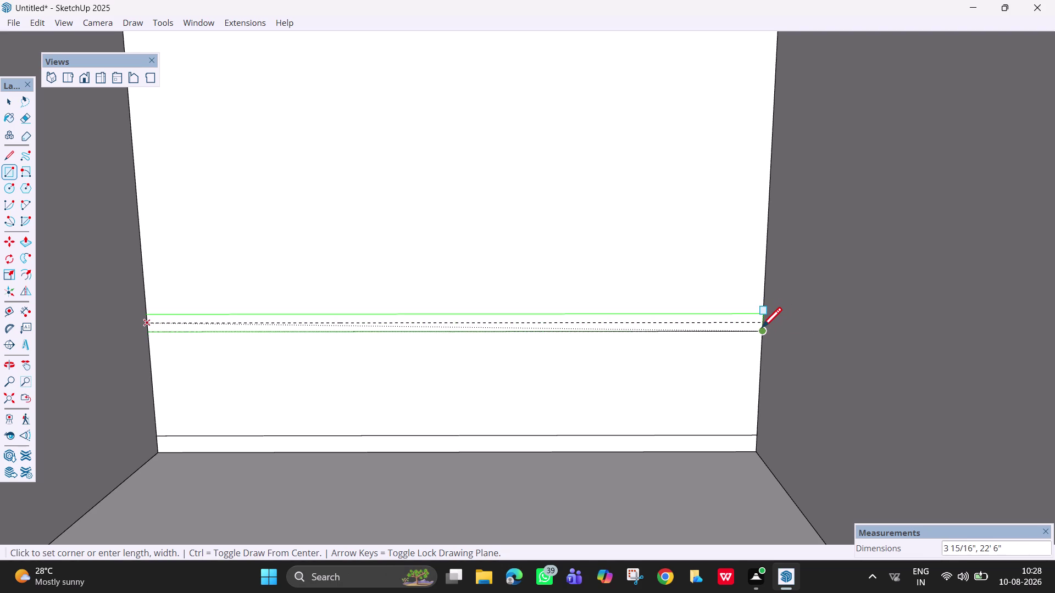
drag(761, 329, 760, 328)
key(Escape)
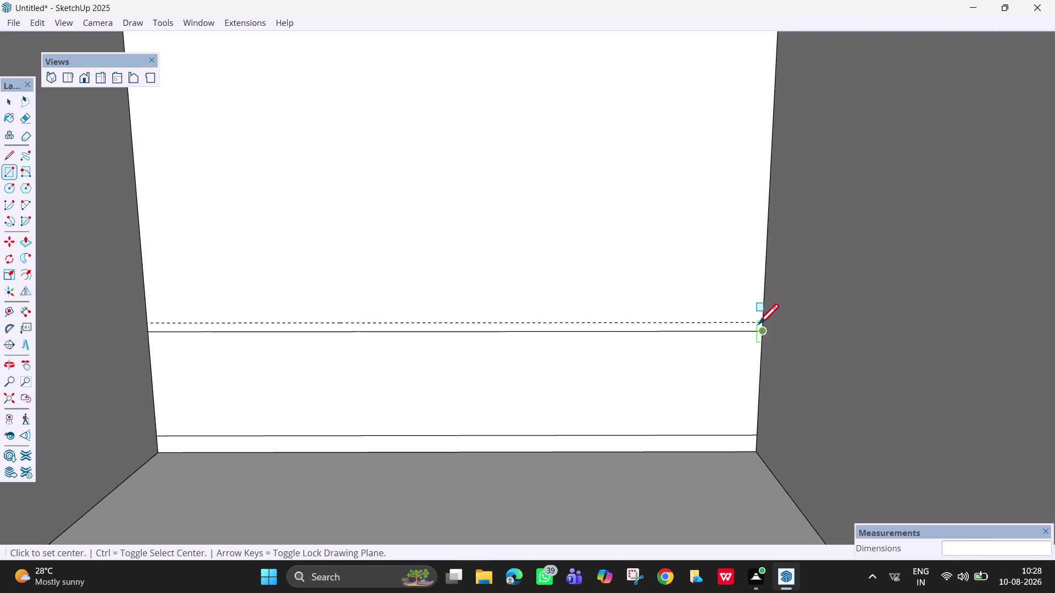
Restart the strip at the right wall endpoint, then clear it.
drag(760, 328, 753, 327)
key(Escape)
key(Escape)
key(Escape)
key(Escape)
key(Escape)
key(Escape)
key(Escape)
key(Escape)
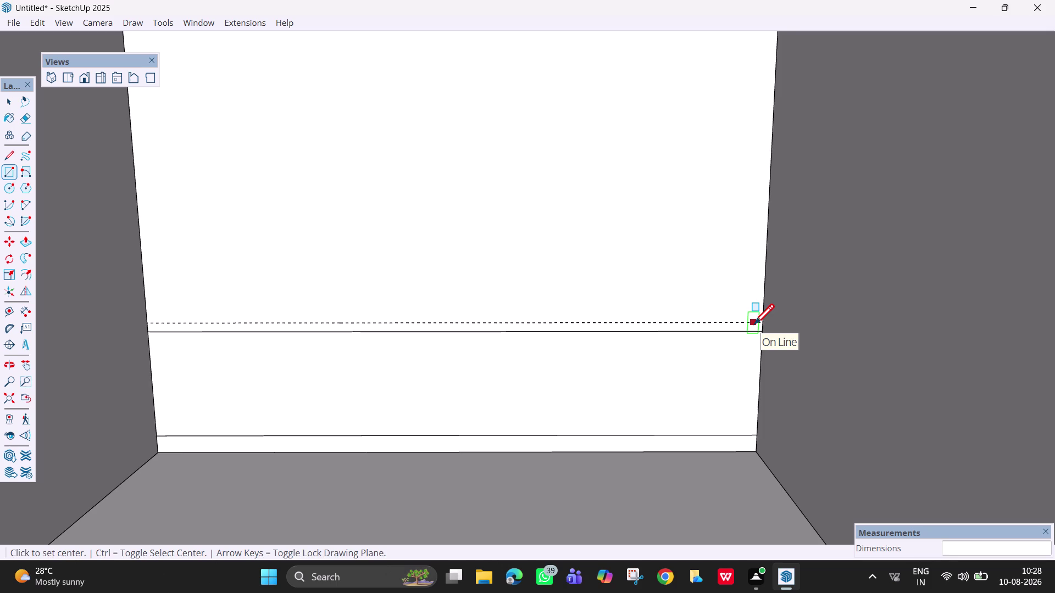
key(space)
Draw the 11'3"-long strip with R, from the line's right end to the left wall.
key(r)
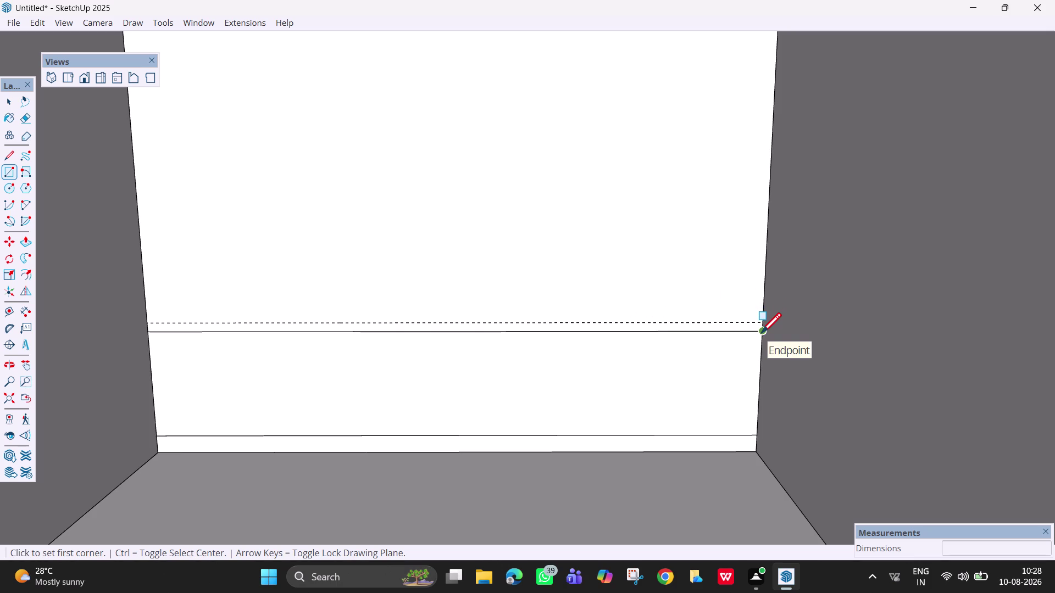
drag(760, 335, 460, 329)
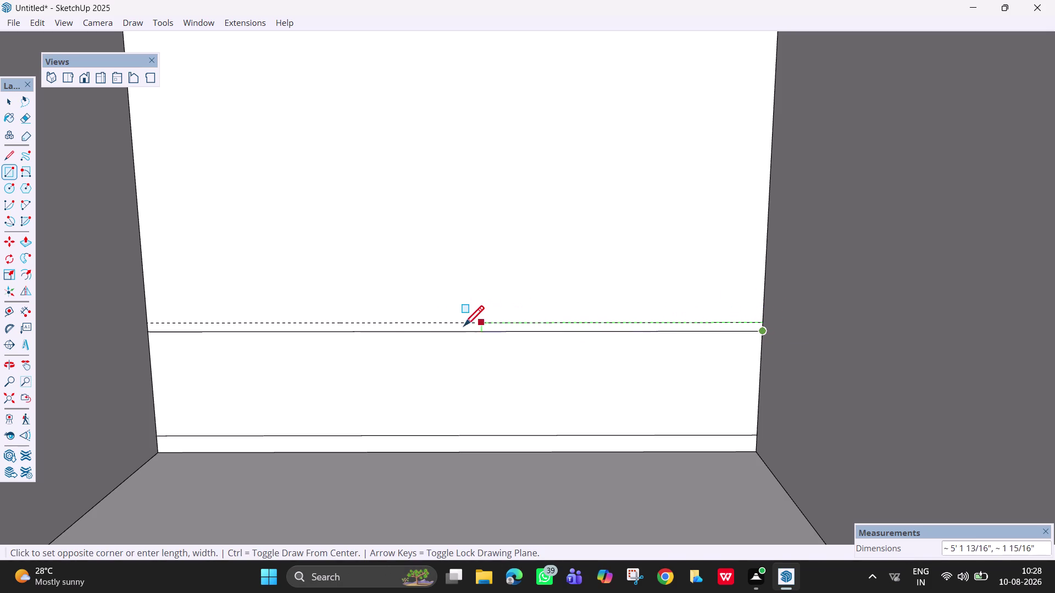
drag(460, 330, 229, 328)
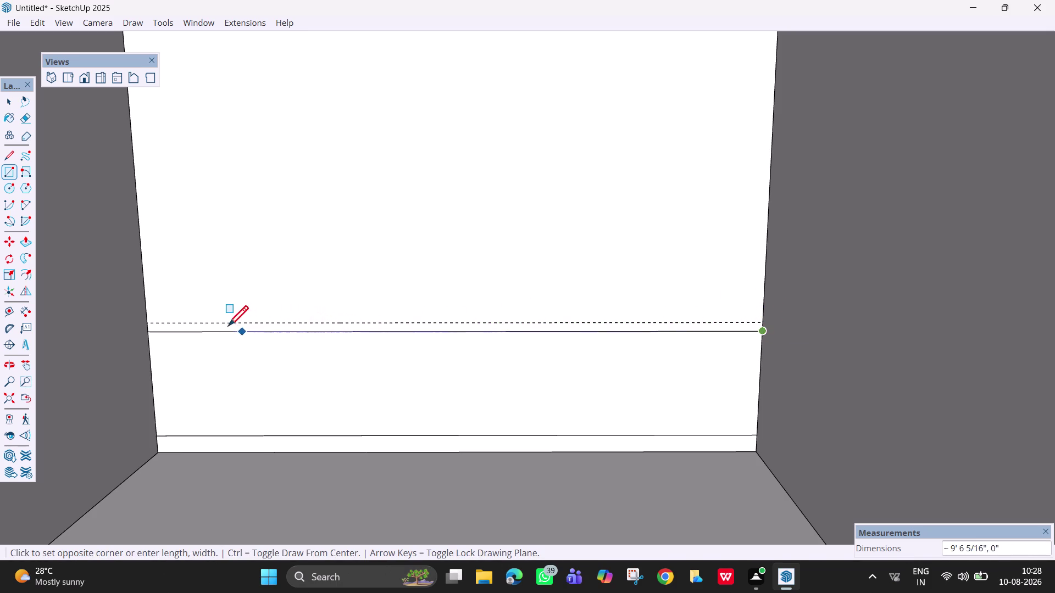
drag(229, 328, 147, 324)
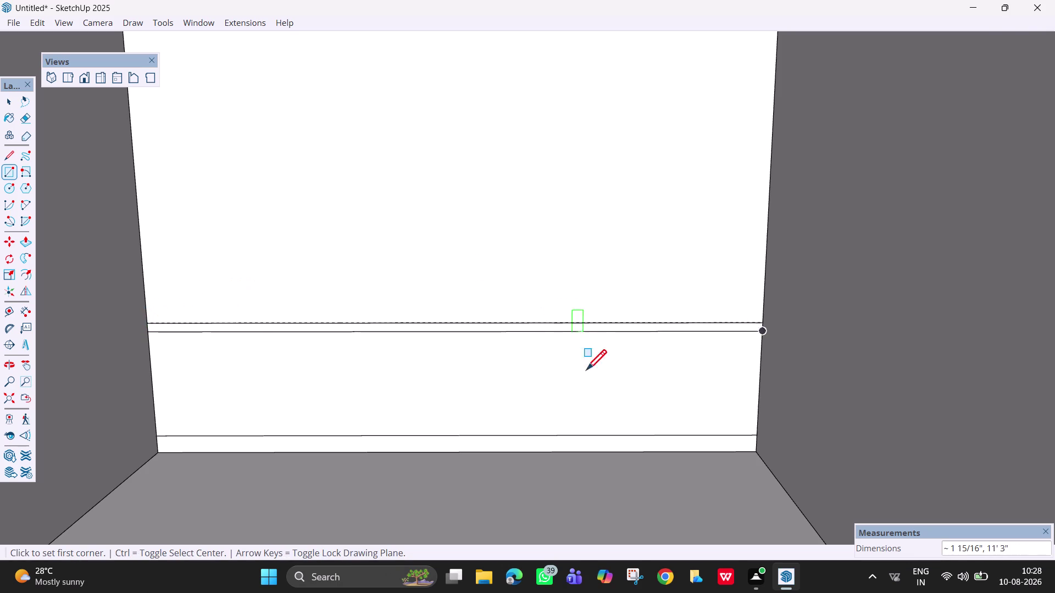
Orbit the view slightly downward to see the bench base below the back-wall strips.
scroll(up, 3)
scroll(down, 3)
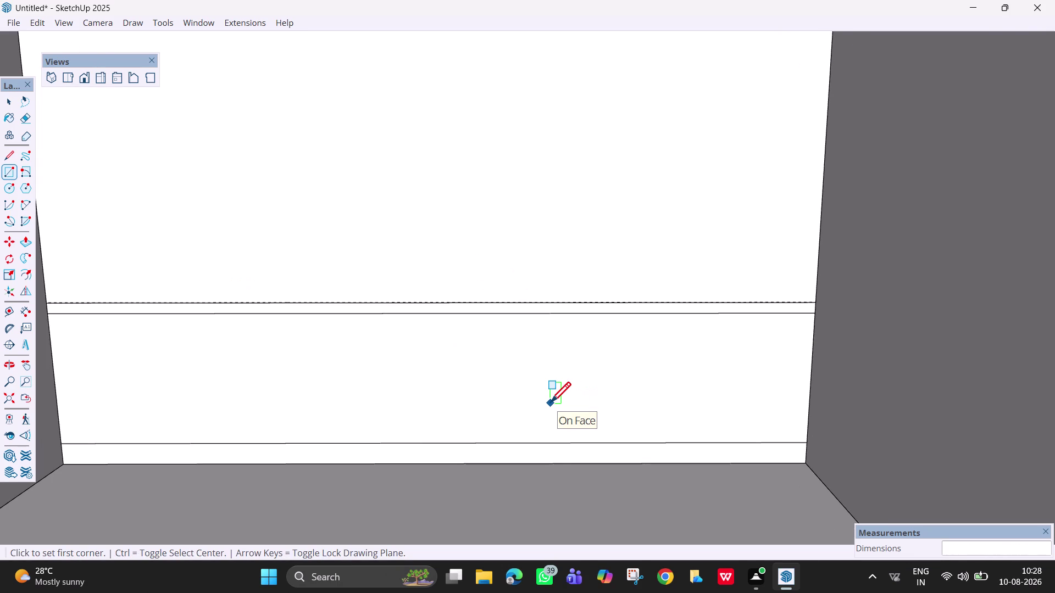
click(6, 369)
drag(206, 377, 210, 353)
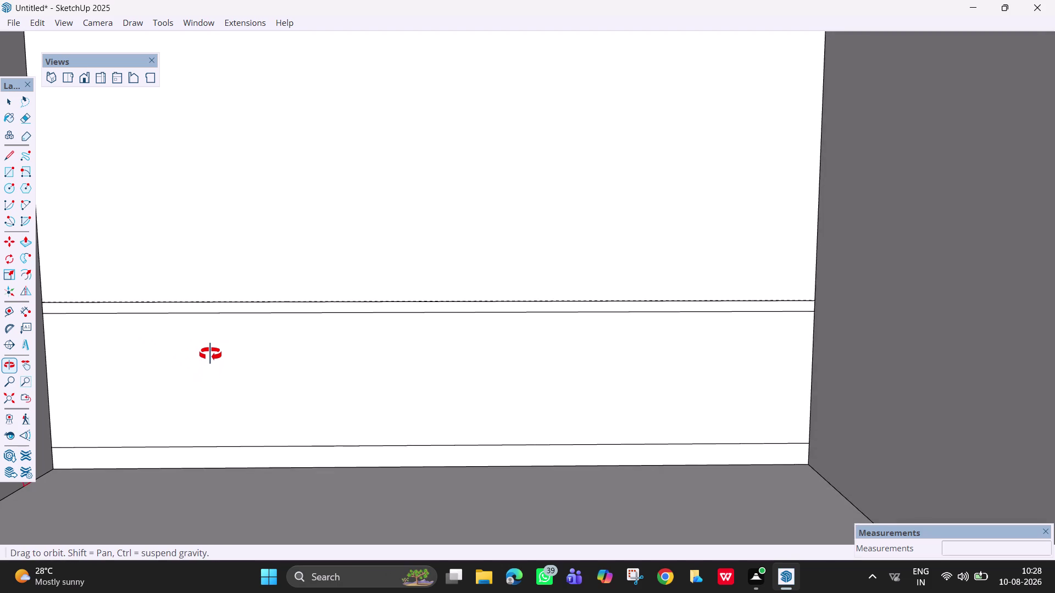
drag(211, 354, 199, 347)
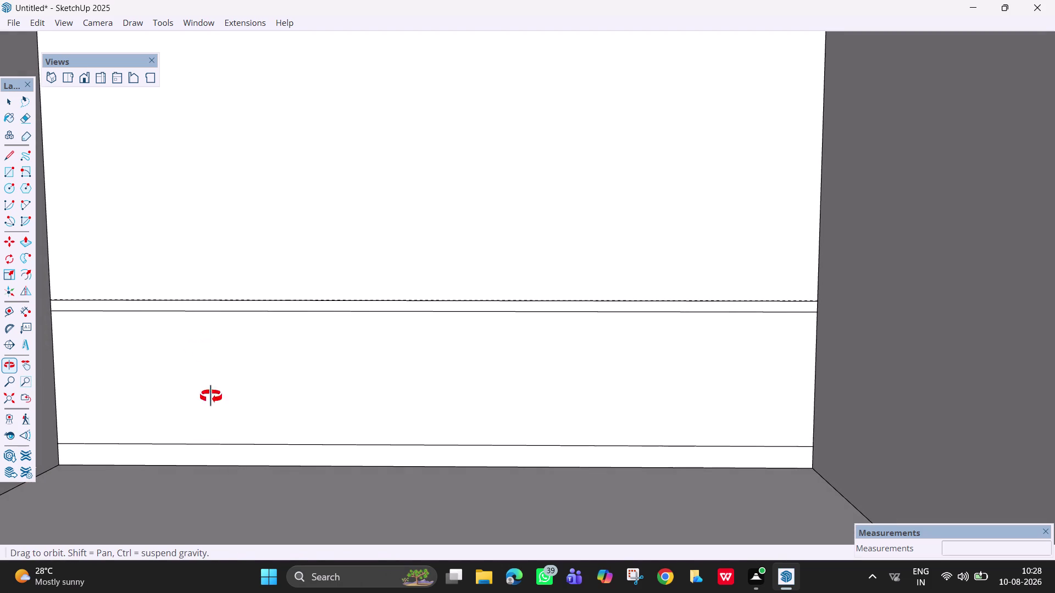
key(Escape)
key(space)
Push/Pull the floor-level strip 2' out from the back wall.
text(p)
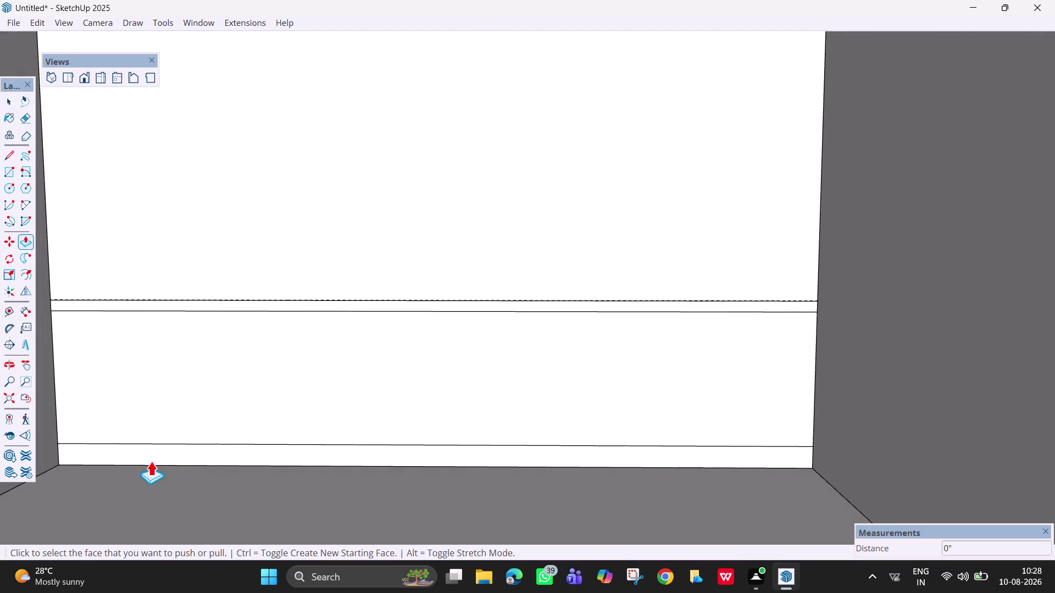
drag(166, 457, 158, 486)
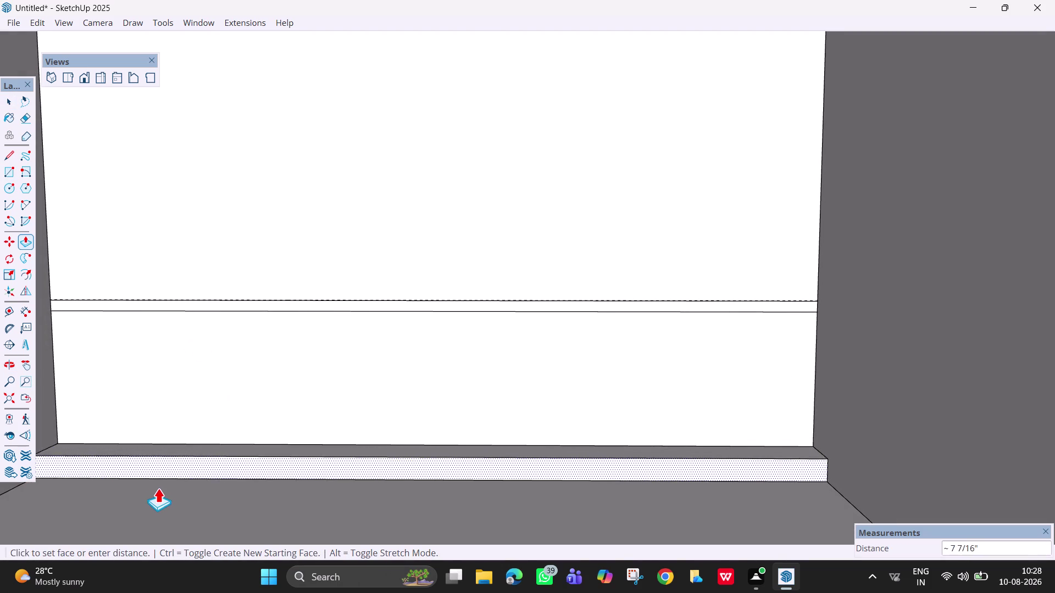
drag(158, 486, 153, 522)
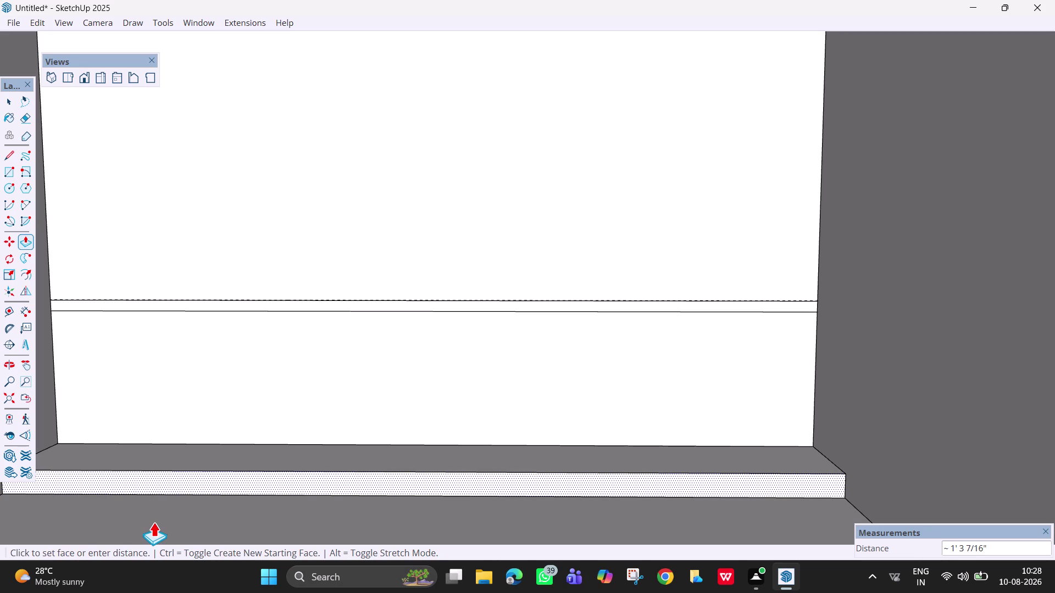
drag(154, 521, 152, 524)
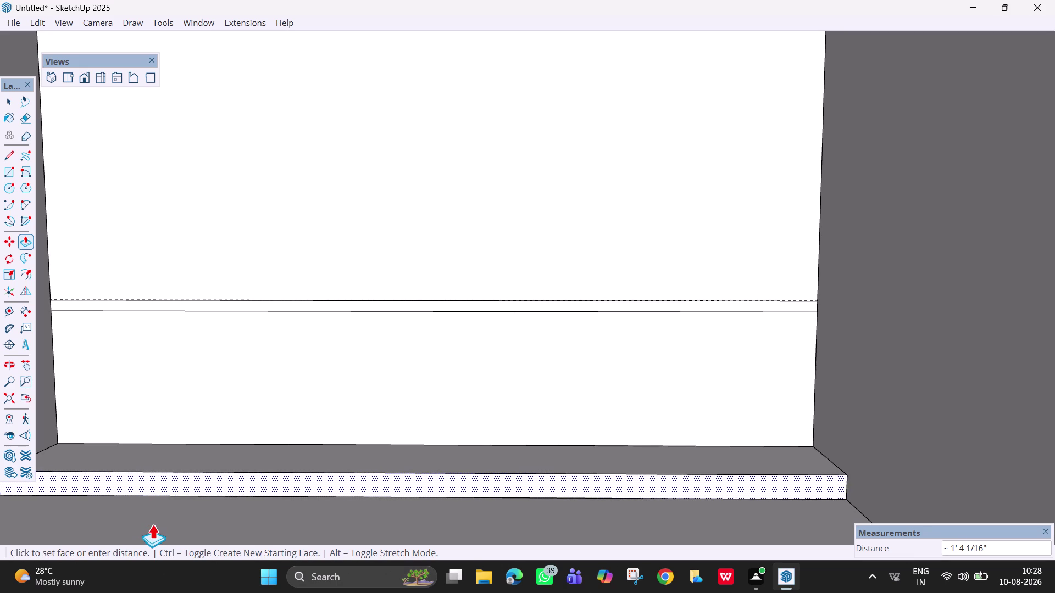
drag(152, 524, 152, 524)
drag(151, 524, 147, 535)
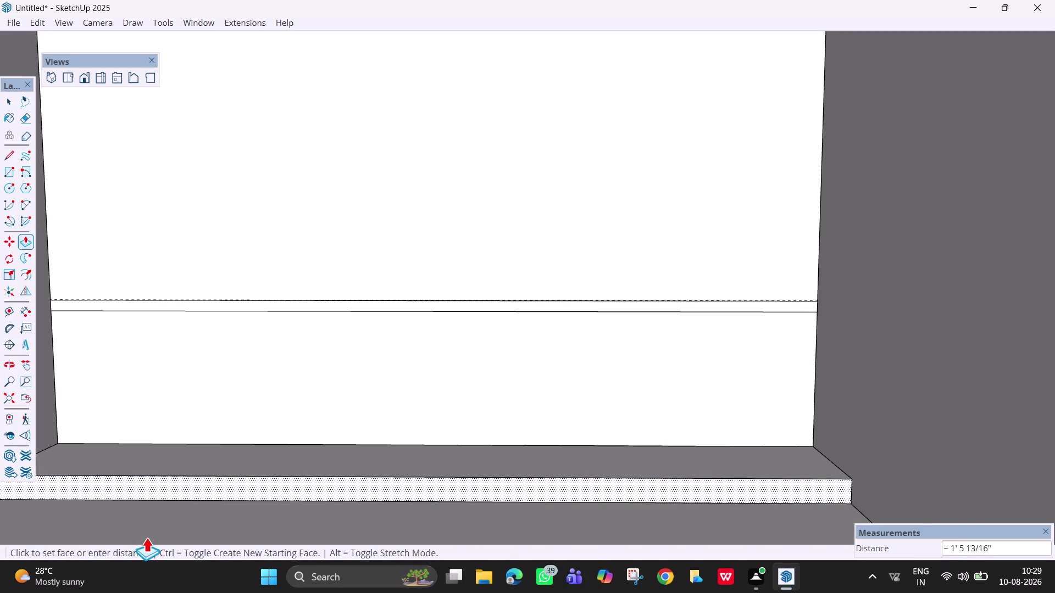
drag(148, 535, 147, 539)
text(2')
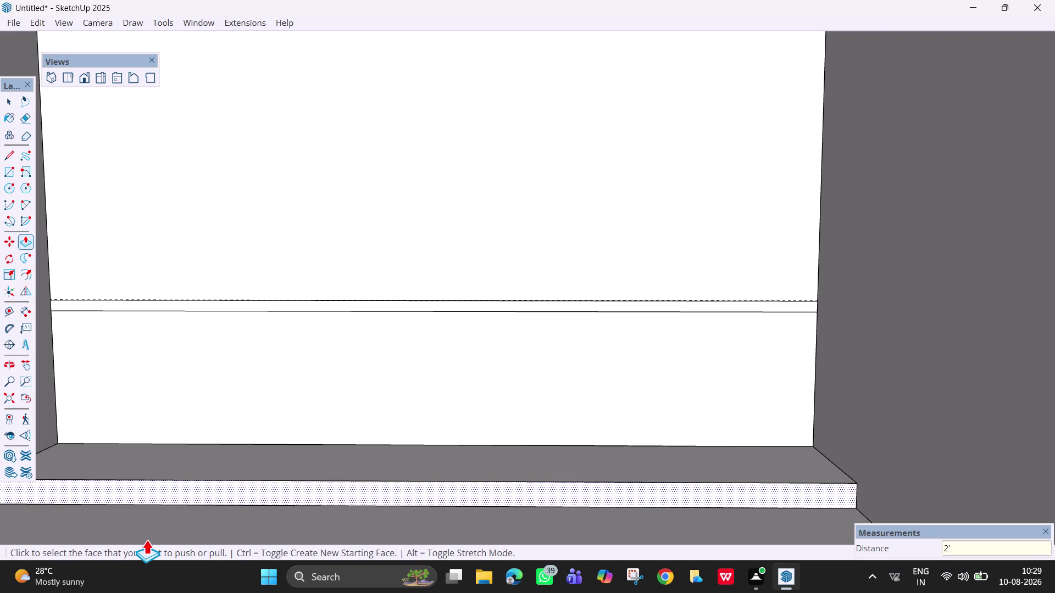
key(Return)
Repeat the extrusion on the bench block and the base strip faces.
double_click(350, 383)
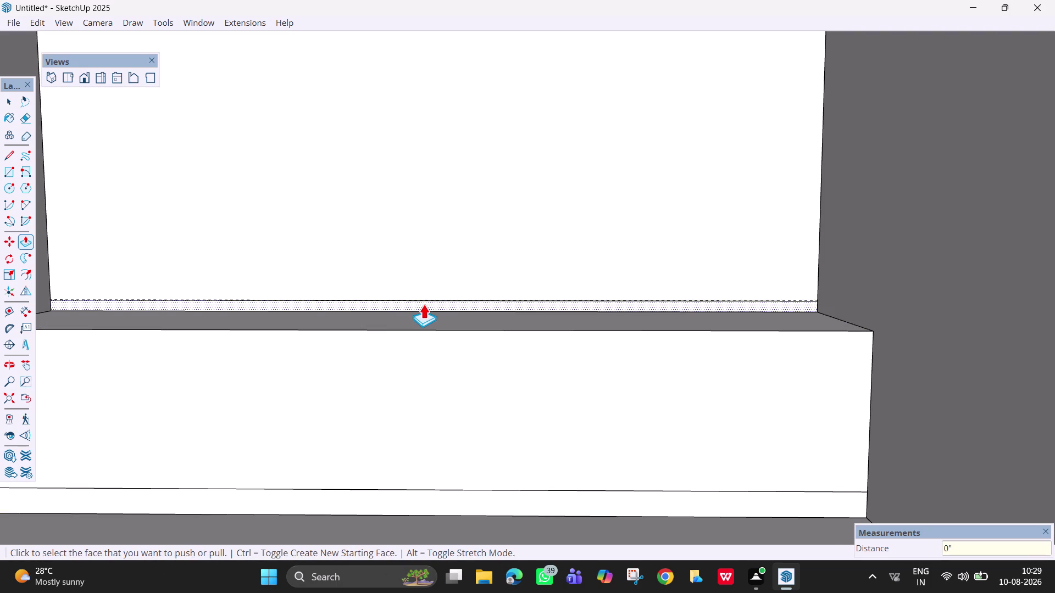
double_click(423, 303)
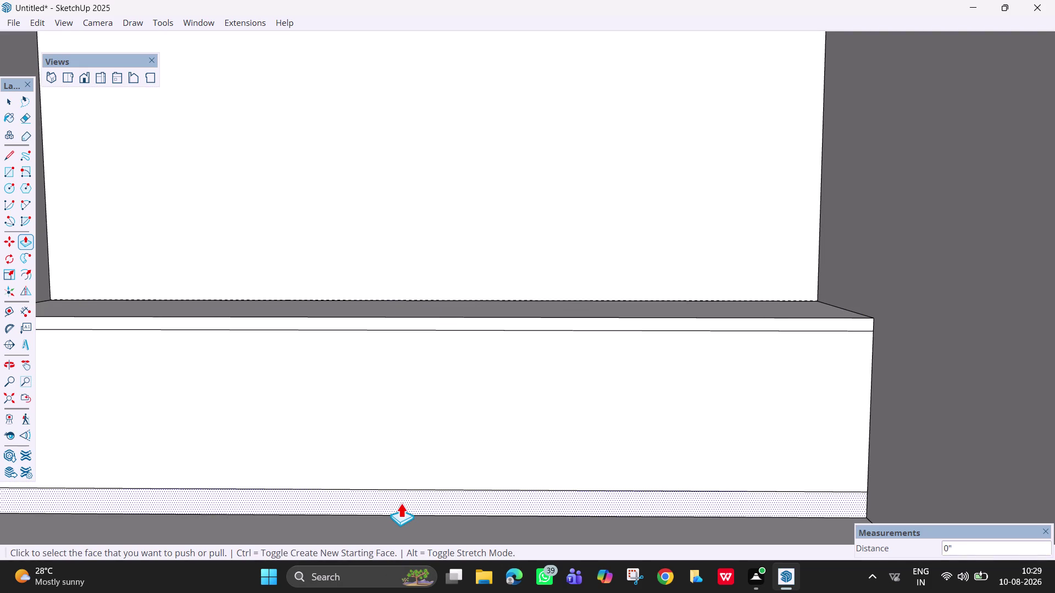
click(401, 503)
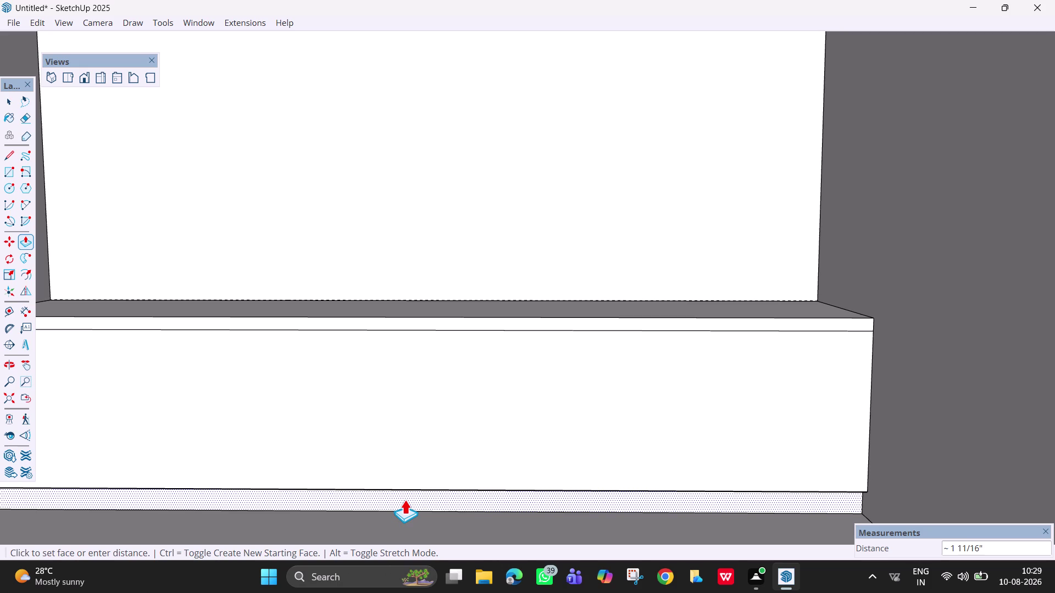
click(404, 500)
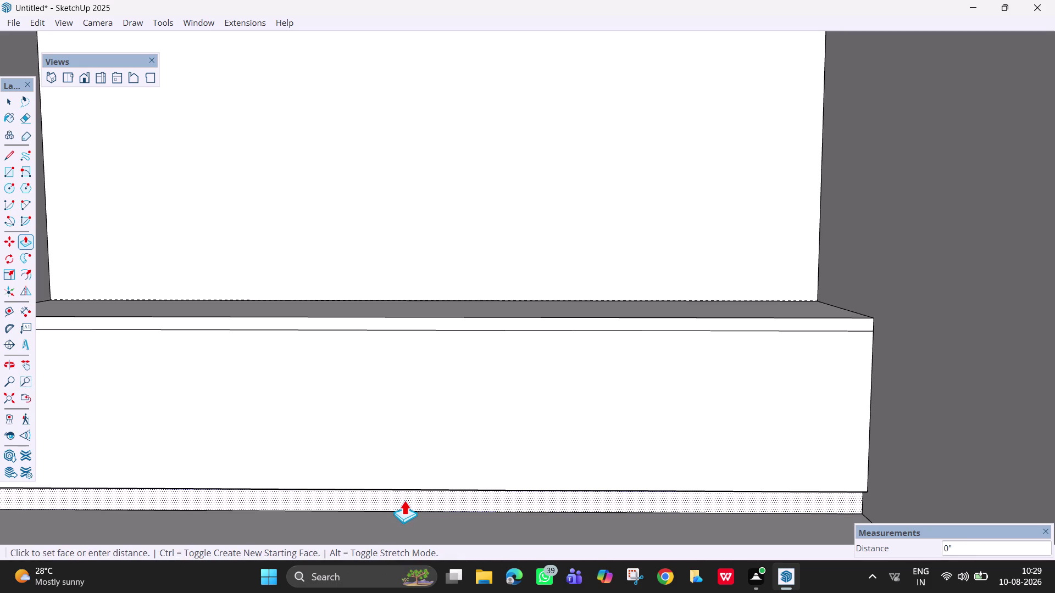
key(Escape)
key(space)
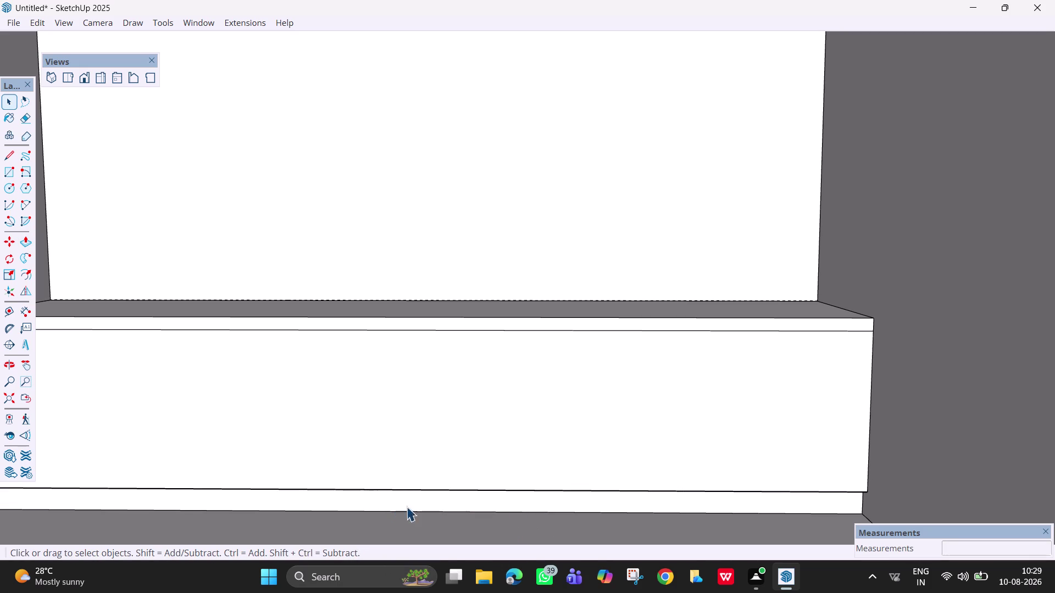
scroll(down, 3)
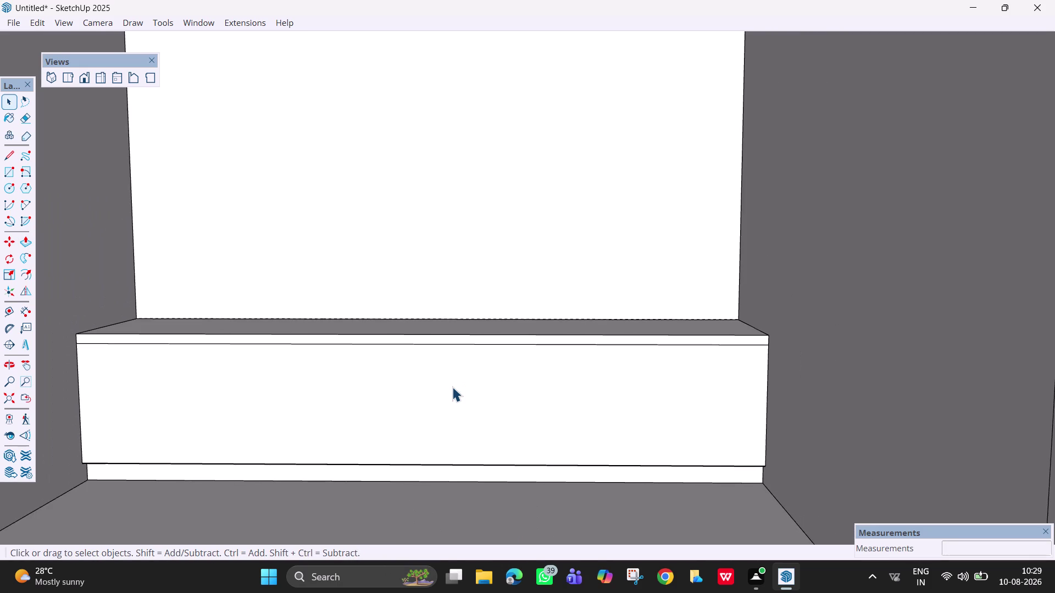
click(269, 444)
click(6, 374)
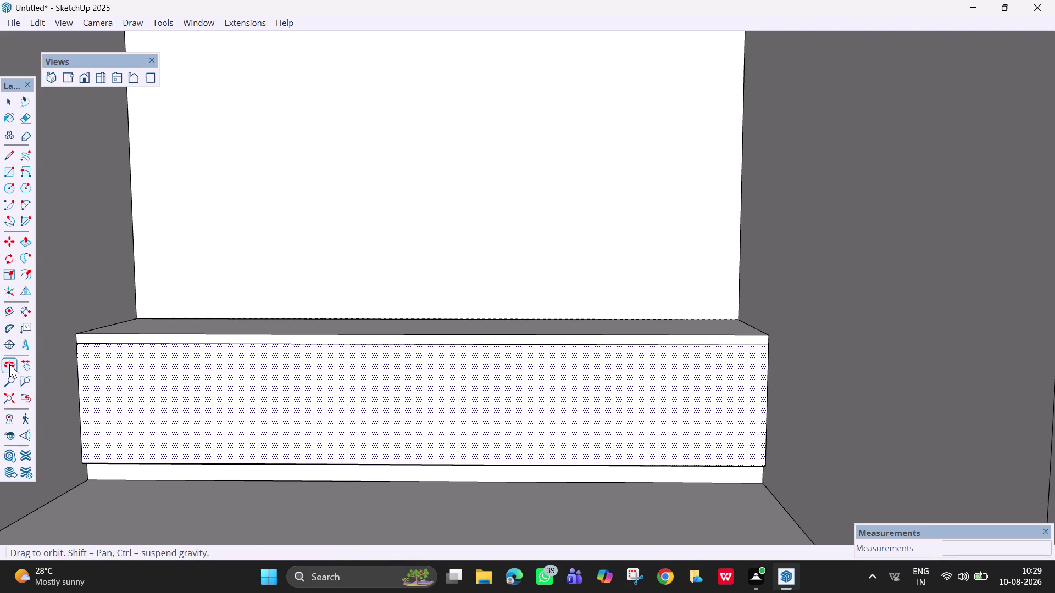
click(9, 365)
drag(83, 353, 0, 410)
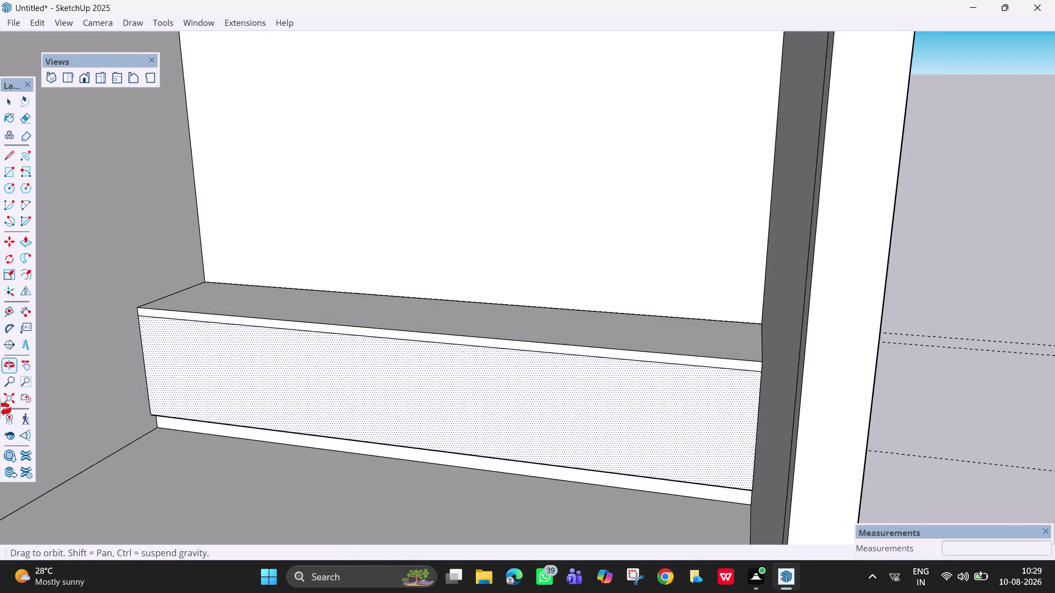
drag(0, 410, 79, 325)
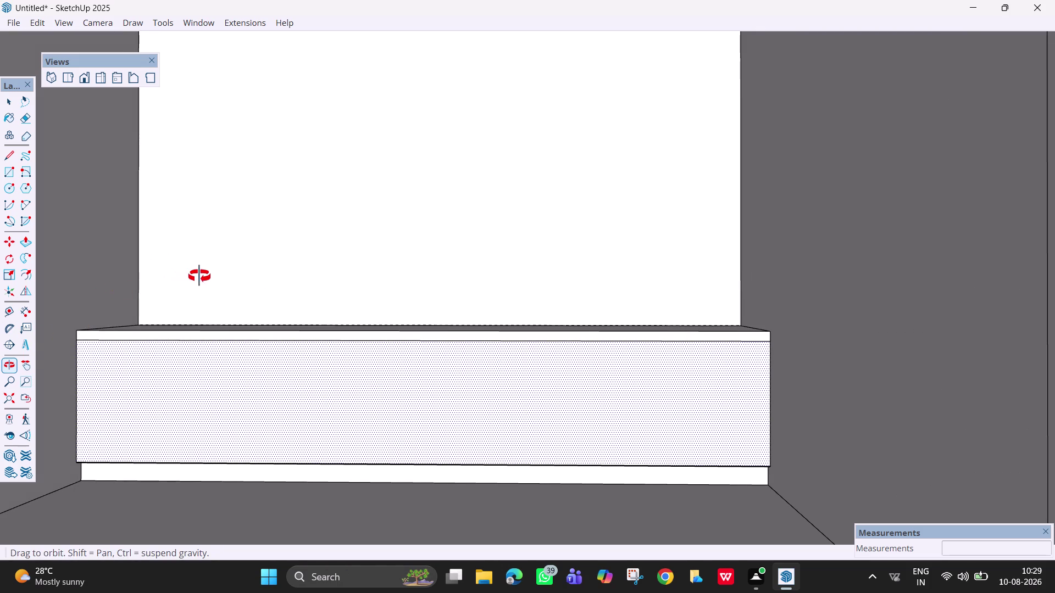
drag(207, 279, 75, 273)
scroll(down, 3)
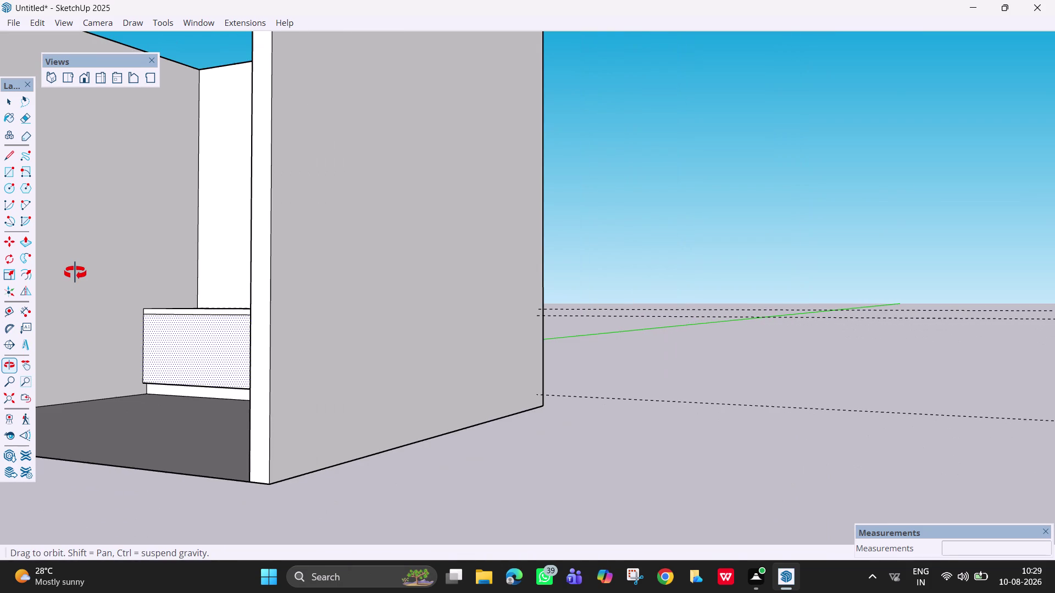
drag(118, 261, 71, 277)
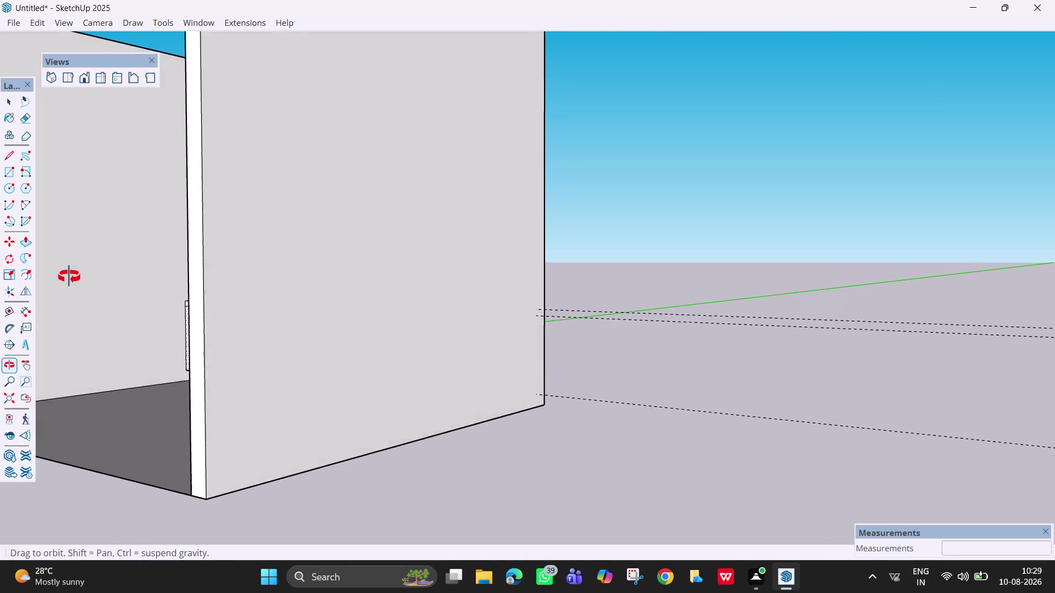
drag(70, 277, 301, 289)
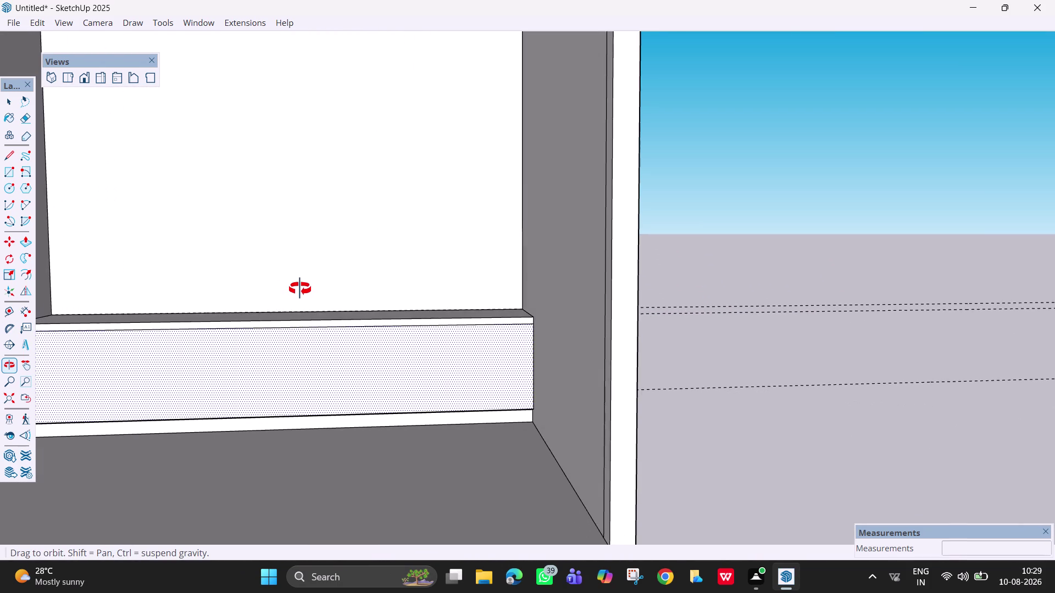
drag(300, 289, 299, 289)
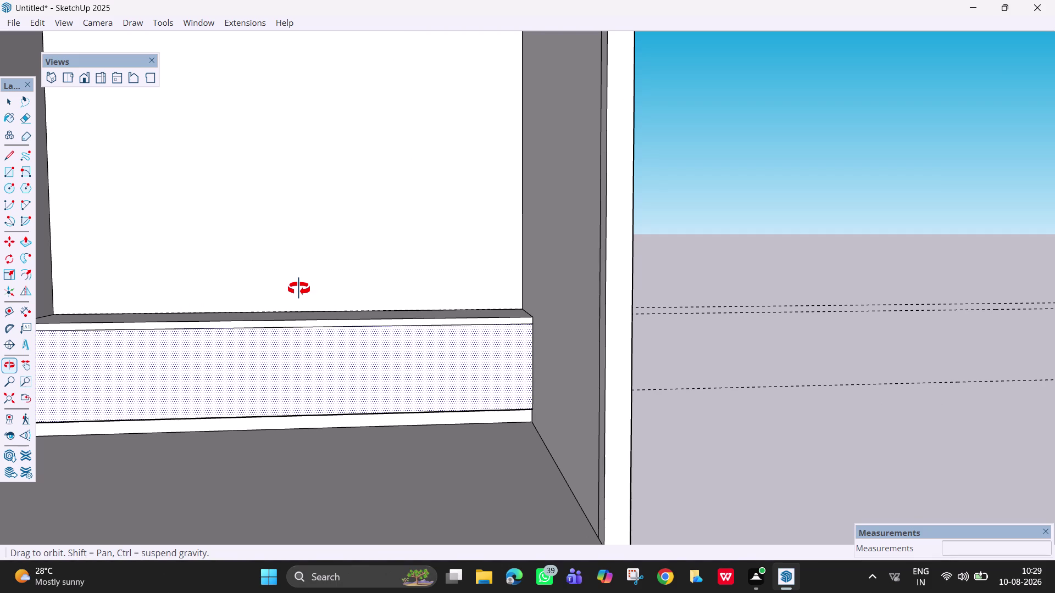
drag(299, 289, 141, 311)
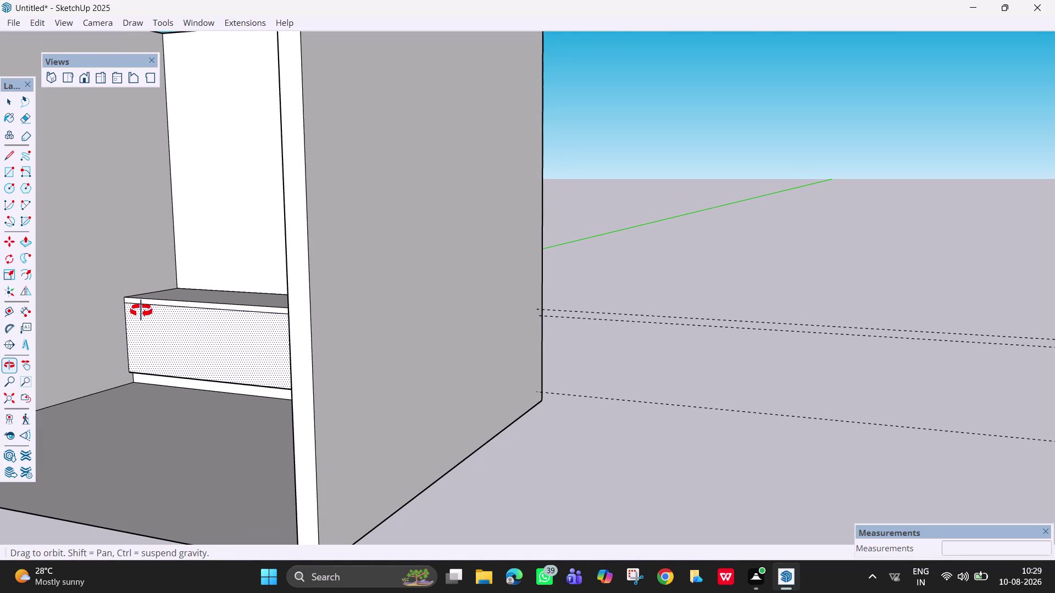
key(h)
drag(139, 311, 385, 290)
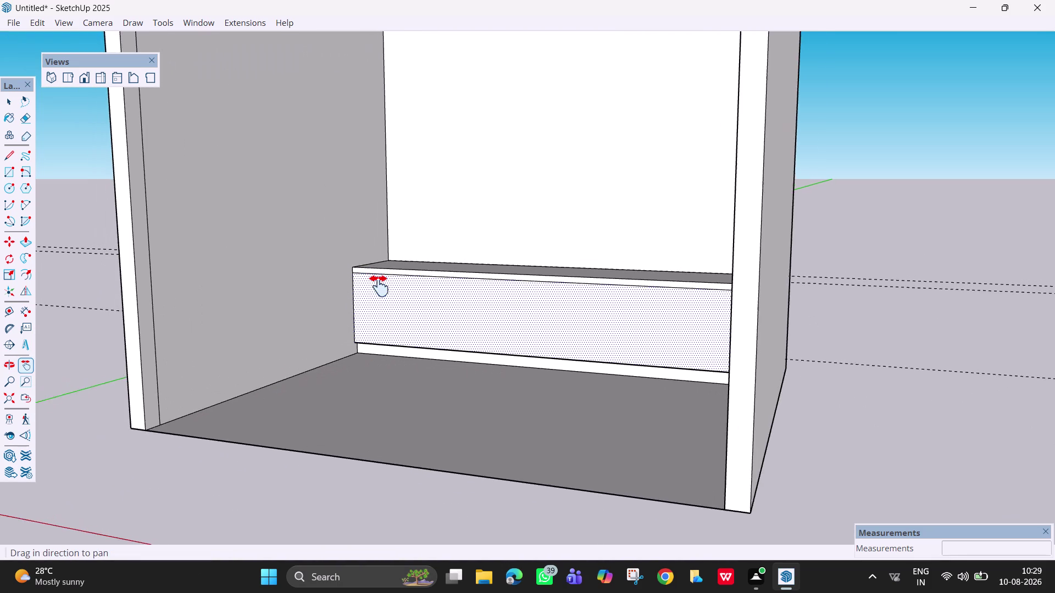
drag(385, 290, 392, 293)
scroll(right, 3)
drag(392, 293, 370, 304)
key(o)
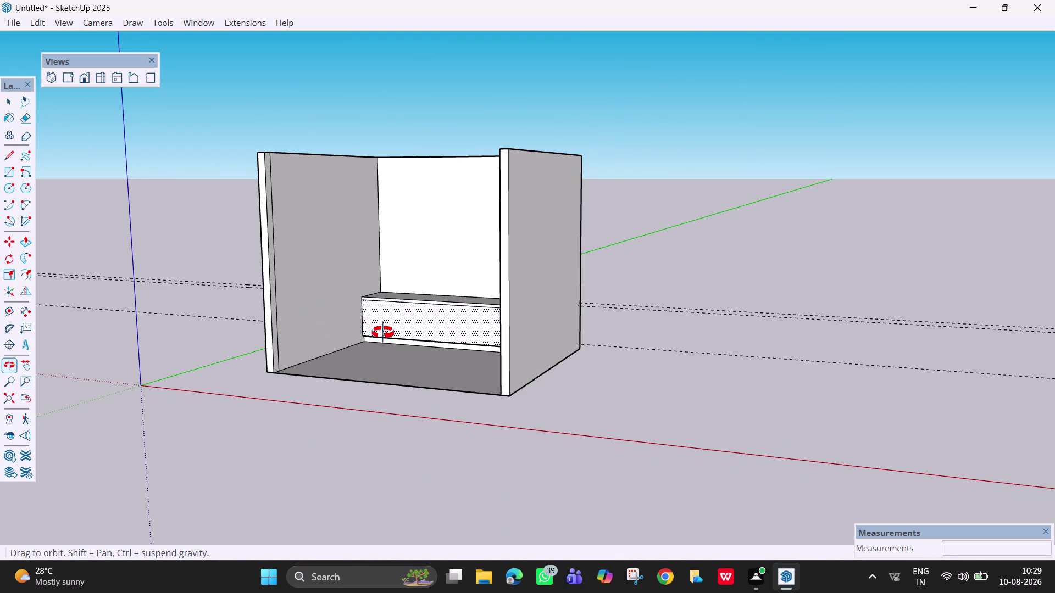
drag(407, 333, 315, 337)
scroll(up, 3)
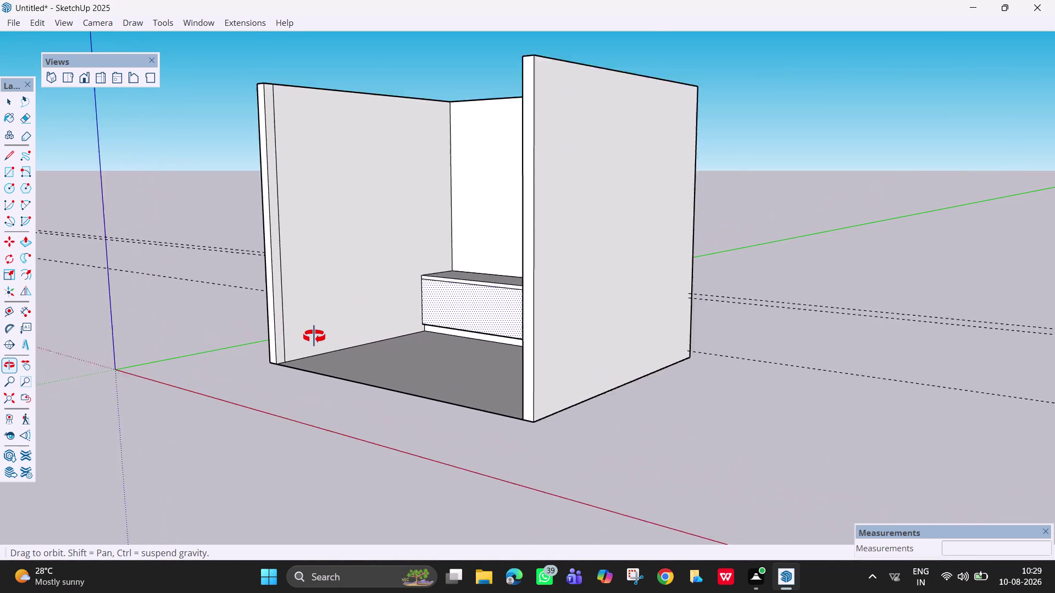
scroll(up, 3)
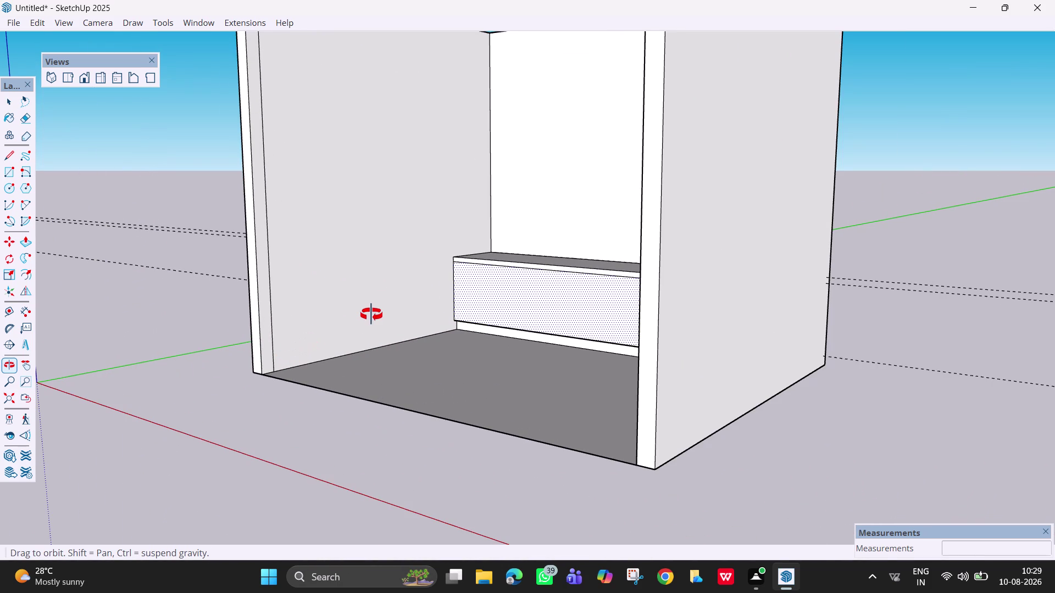
scroll(up, 3)
drag(372, 315, 337, 329)
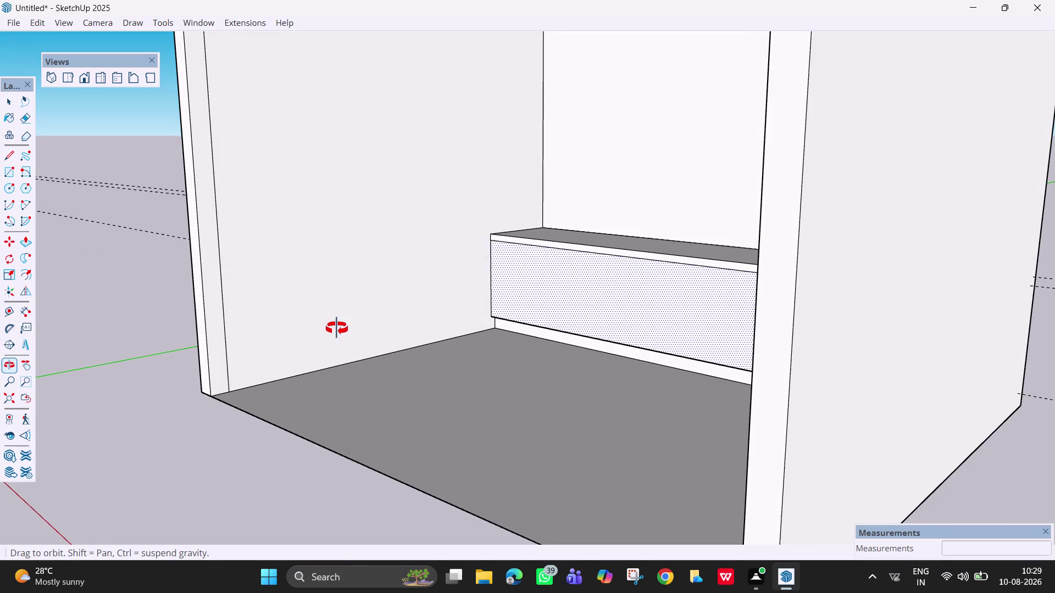
drag(337, 329, 333, 328)
key(space)
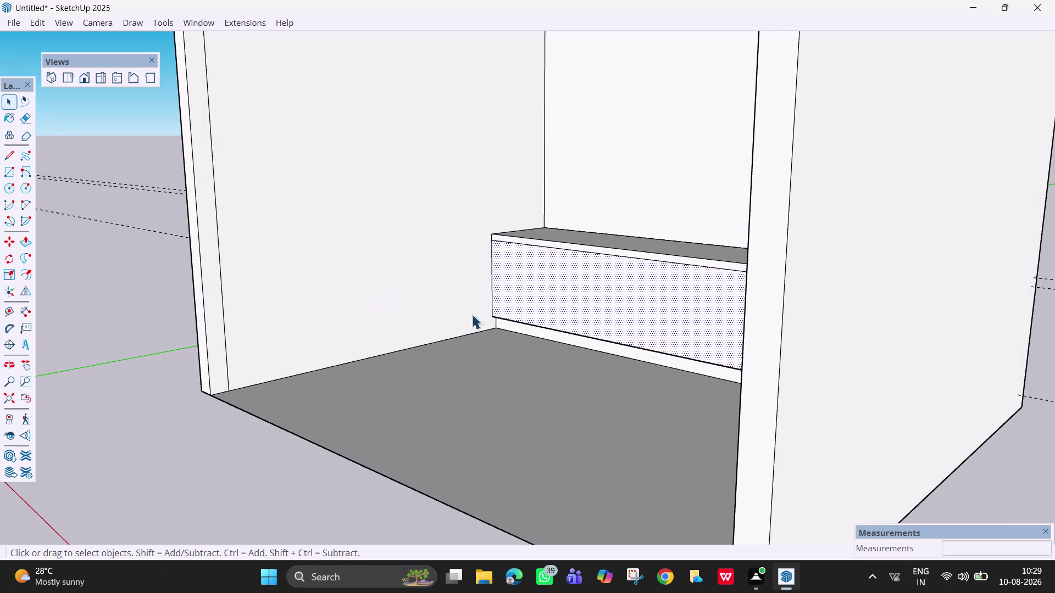
scroll(down, 3)
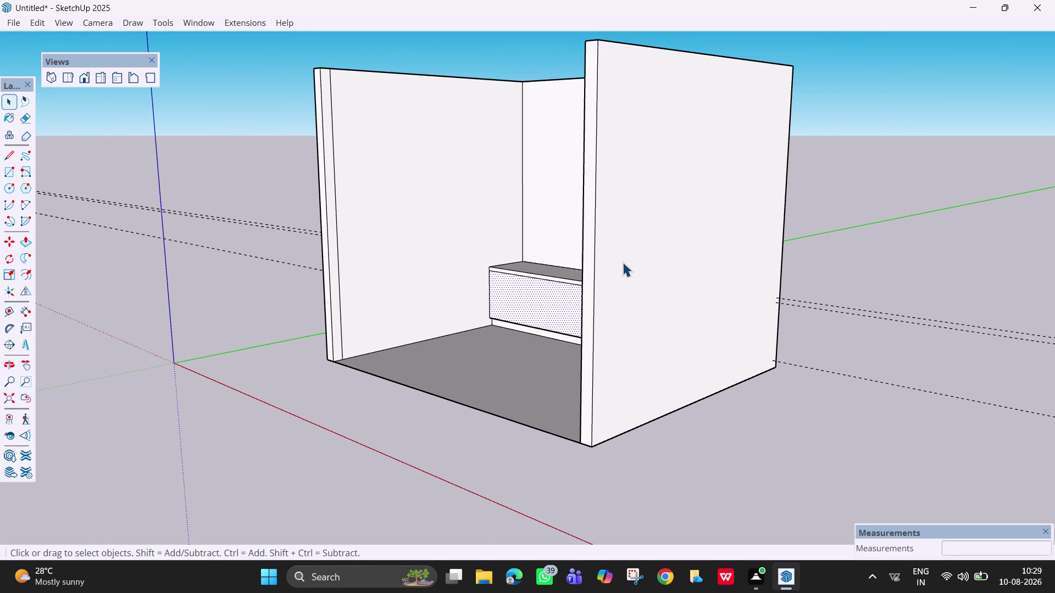
click(623, 262)
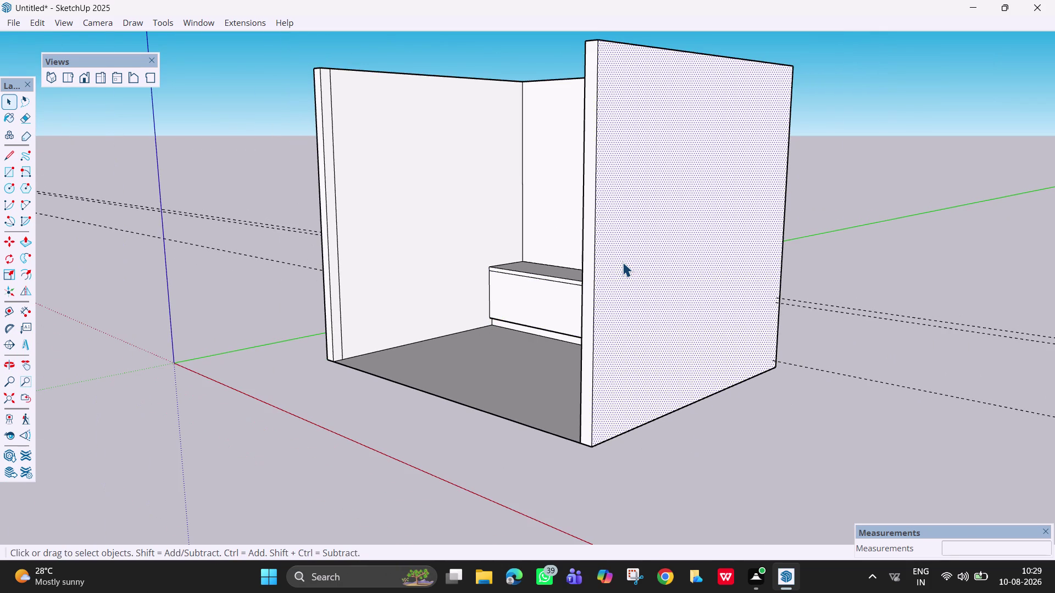
Hide the near wall's outer, inner and end faces.
right_click(623, 262)
click(651, 310)
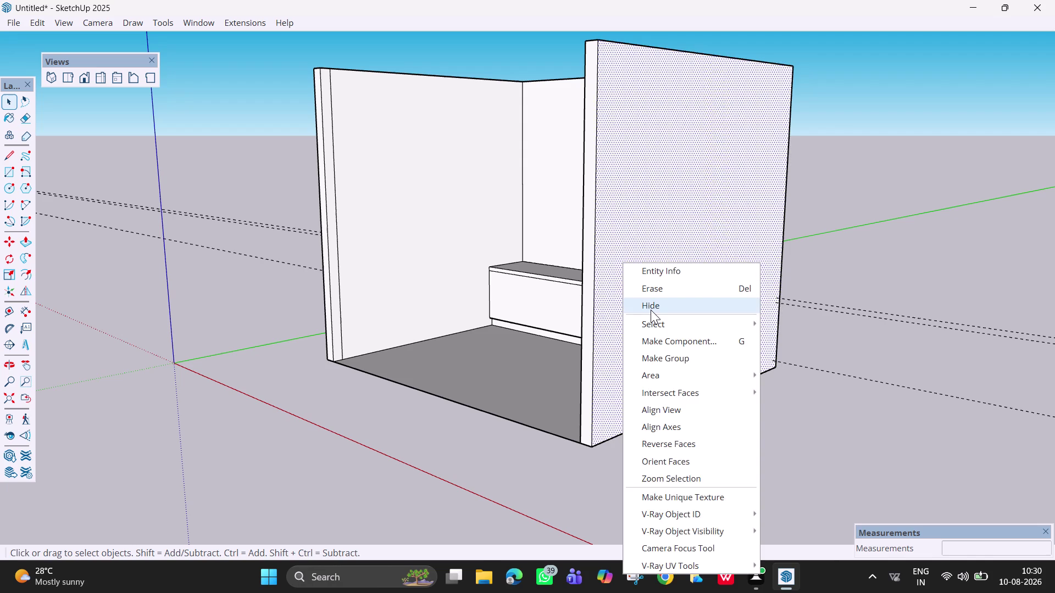
click(646, 297)
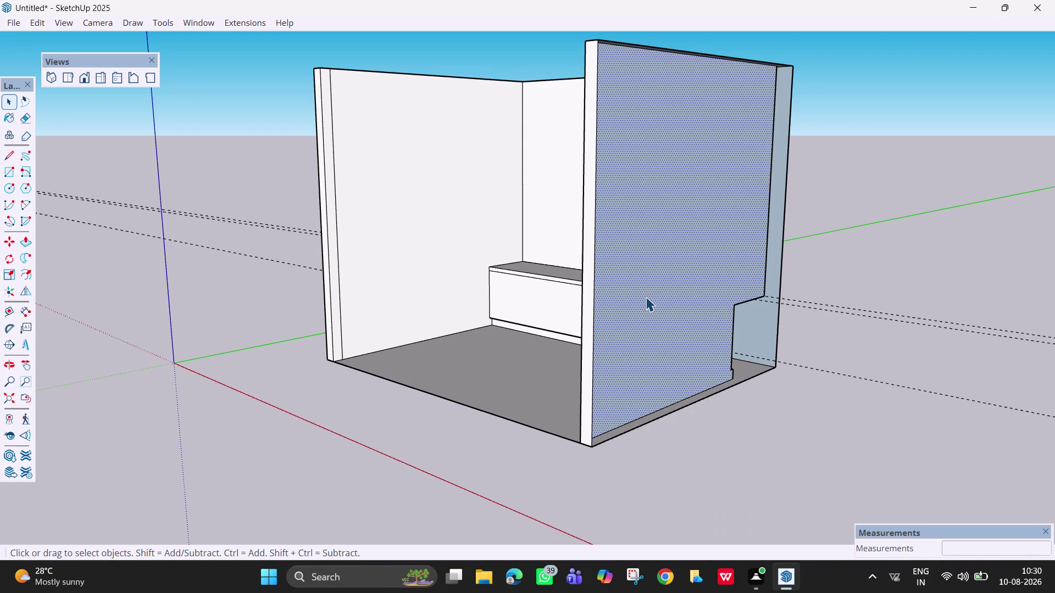
right_click(645, 296)
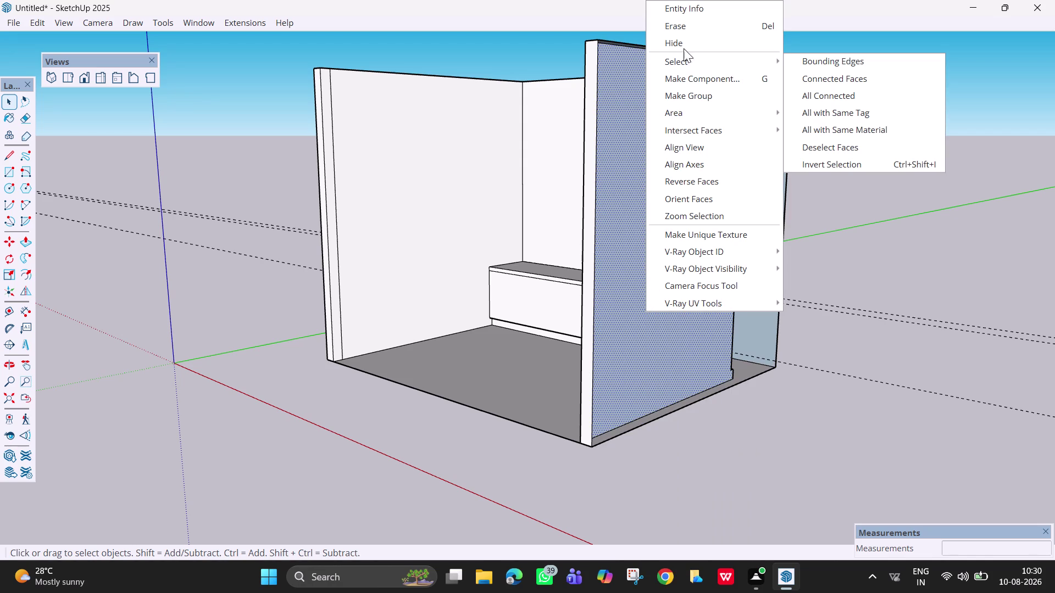
click(684, 43)
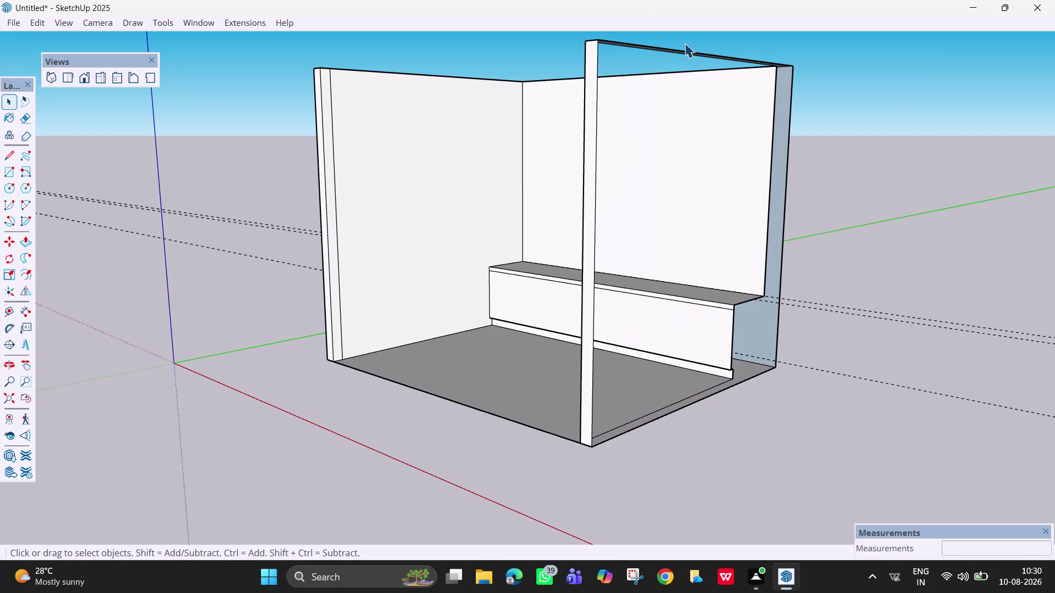
click(588, 215)
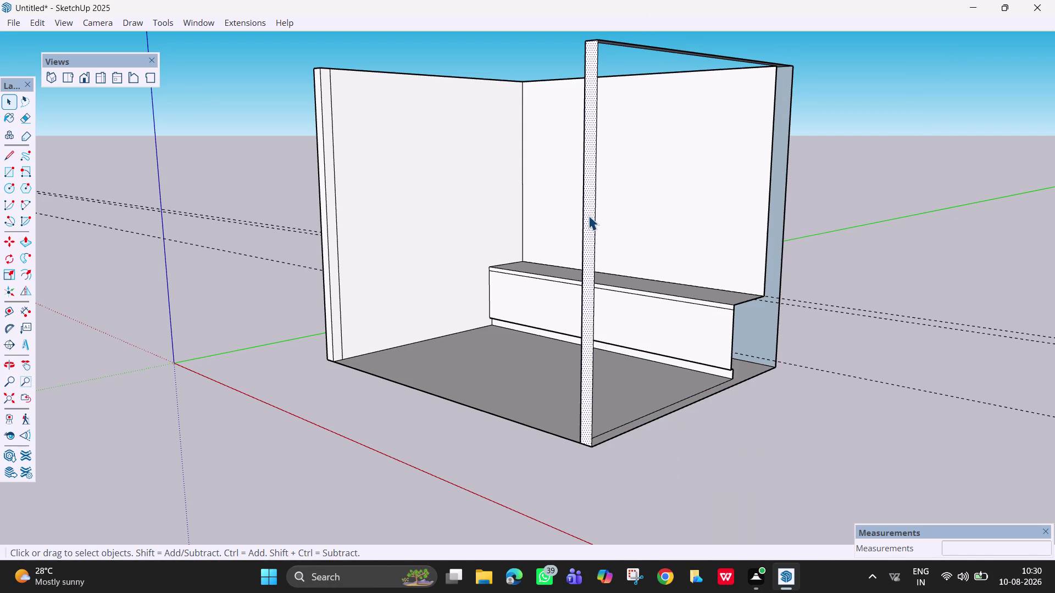
right_click(588, 215)
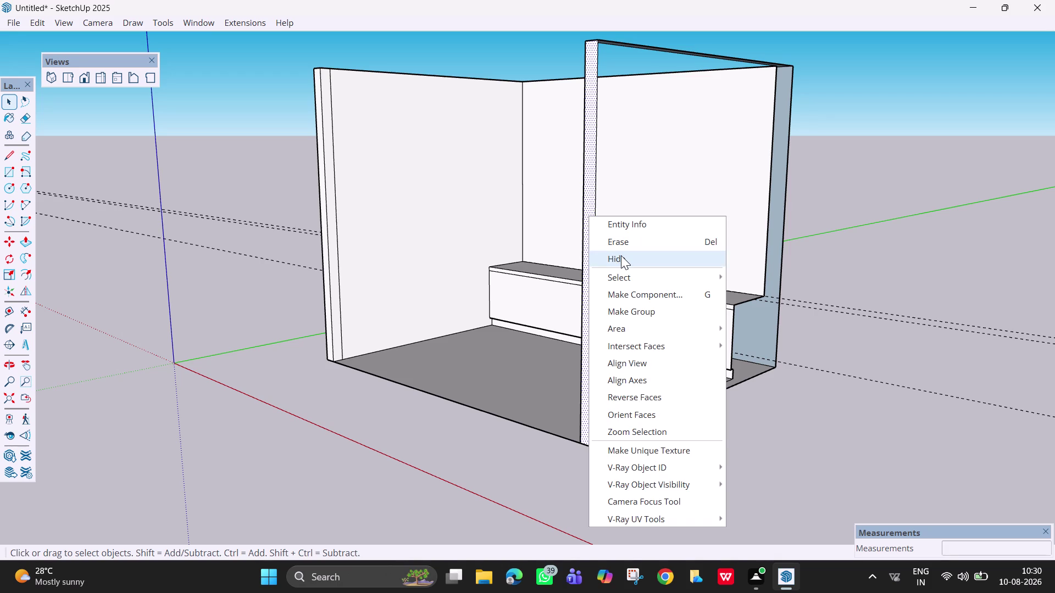
click(621, 255)
scroll(right, 3)
Zoom in and pan the room toward the centre of the view.
scroll(right, 3)
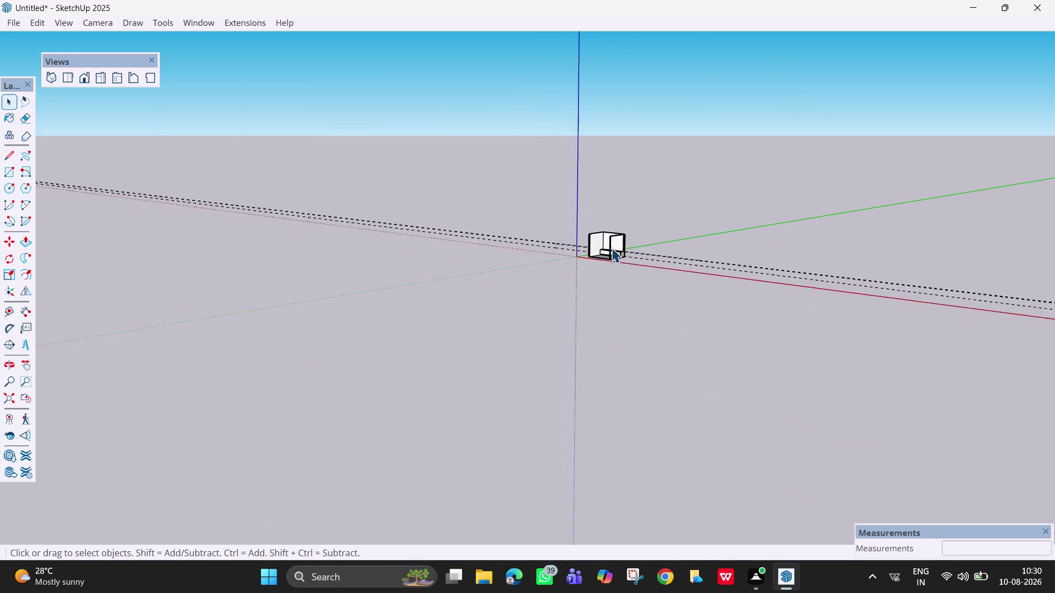
scroll(right, 3)
scroll(left, 3)
scroll(right, 3)
scroll(left, 3)
scroll(right, 3)
scroll(left, 3)
scroll(up, 3)
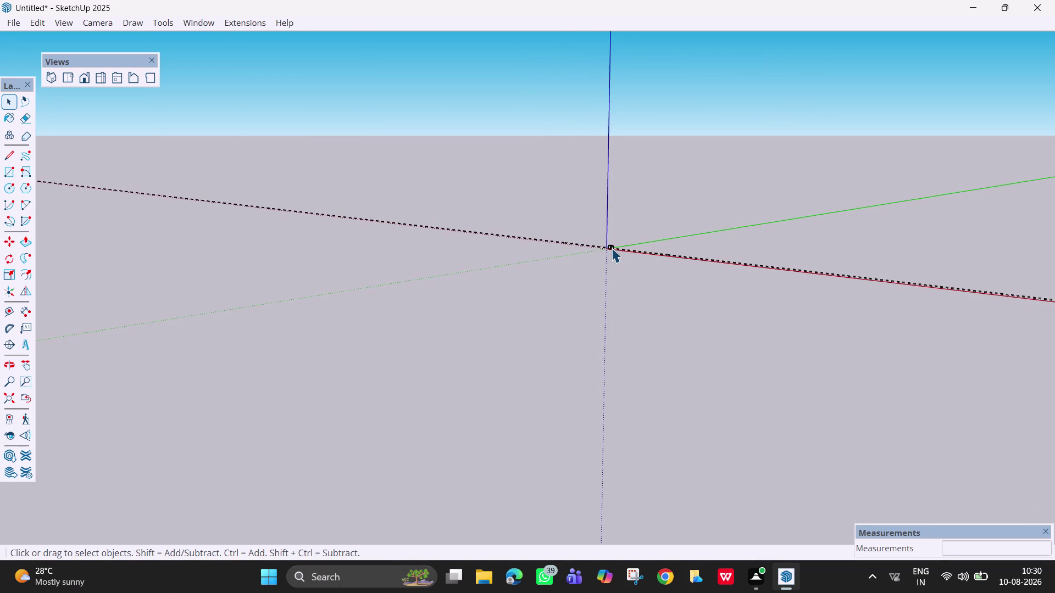
scroll(up, 3)
scroll(up, 3)
scroll(up, 3)
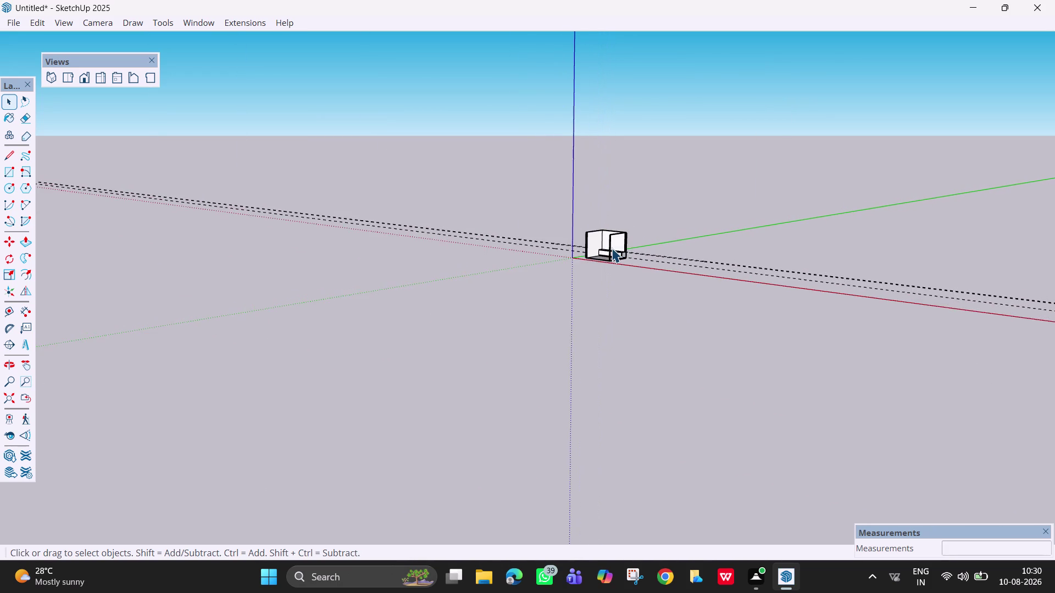
scroll(up, 3)
scroll(up, 3)
scroll(up, 3)
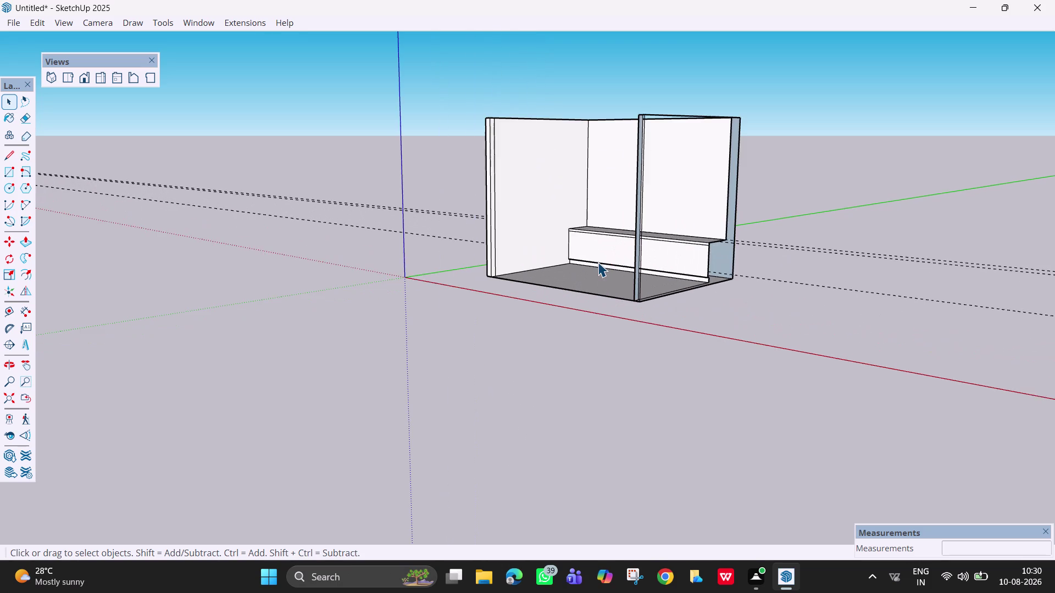
scroll(up, 3)
key(h)
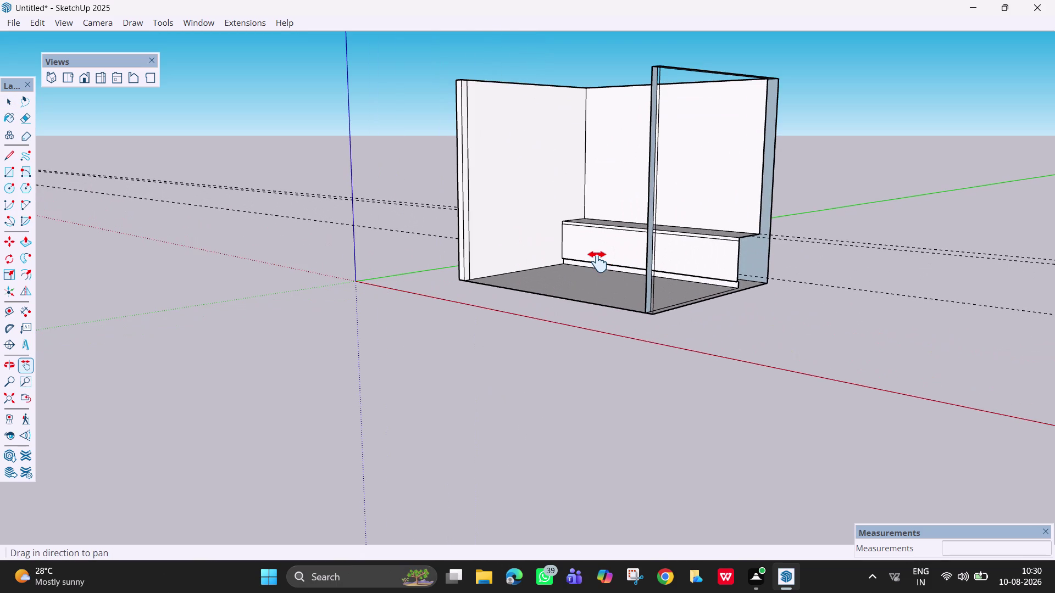
drag(592, 271, 547, 341)
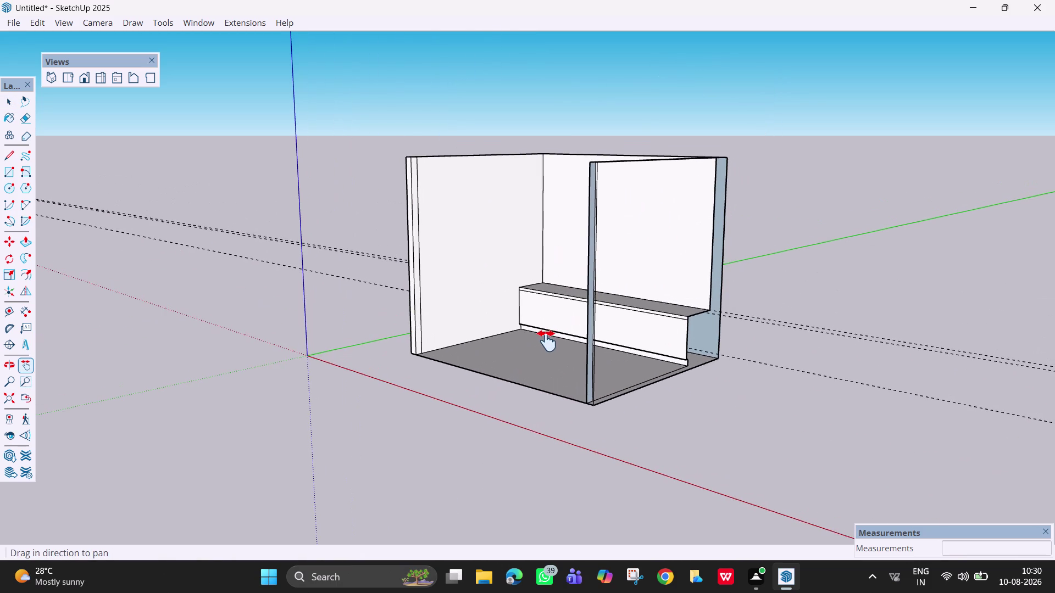
scroll(up, 3)
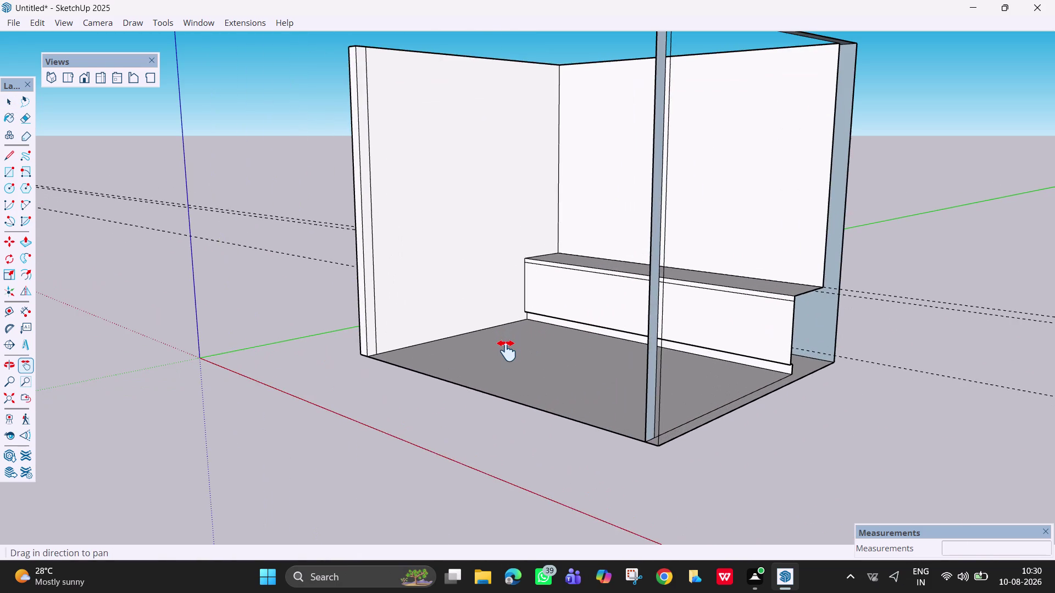
scroll(down, 3)
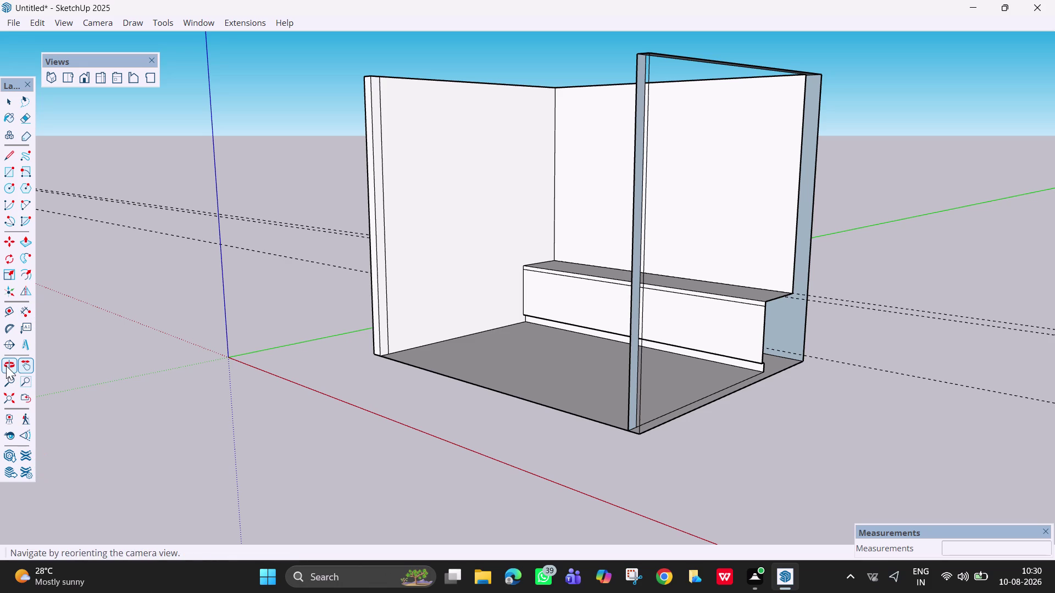
Orbit and zoom to look into the room at the wall beside the bench.
key(o)
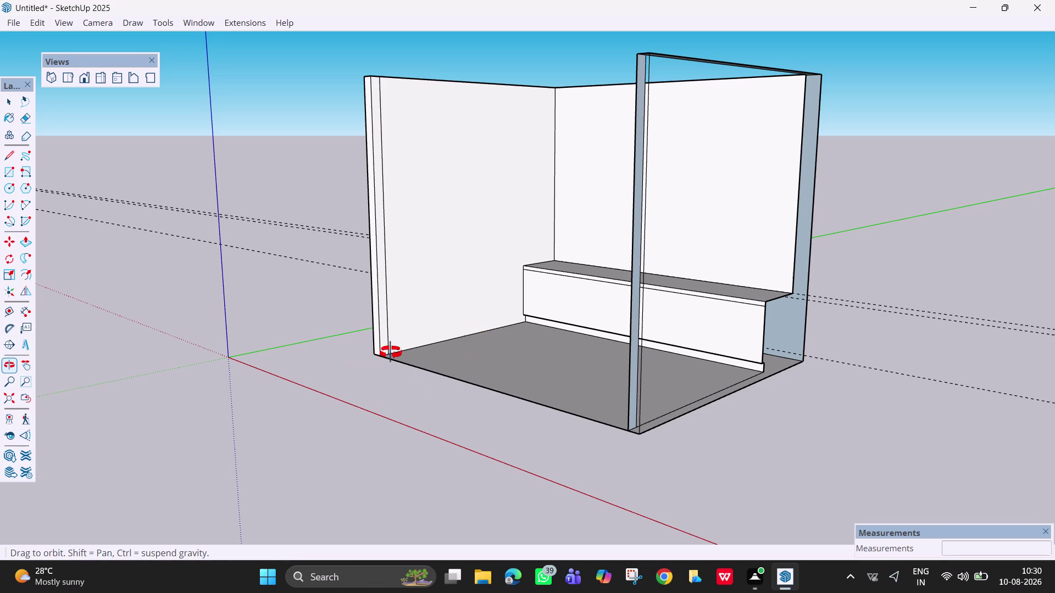
drag(481, 343, 233, 334)
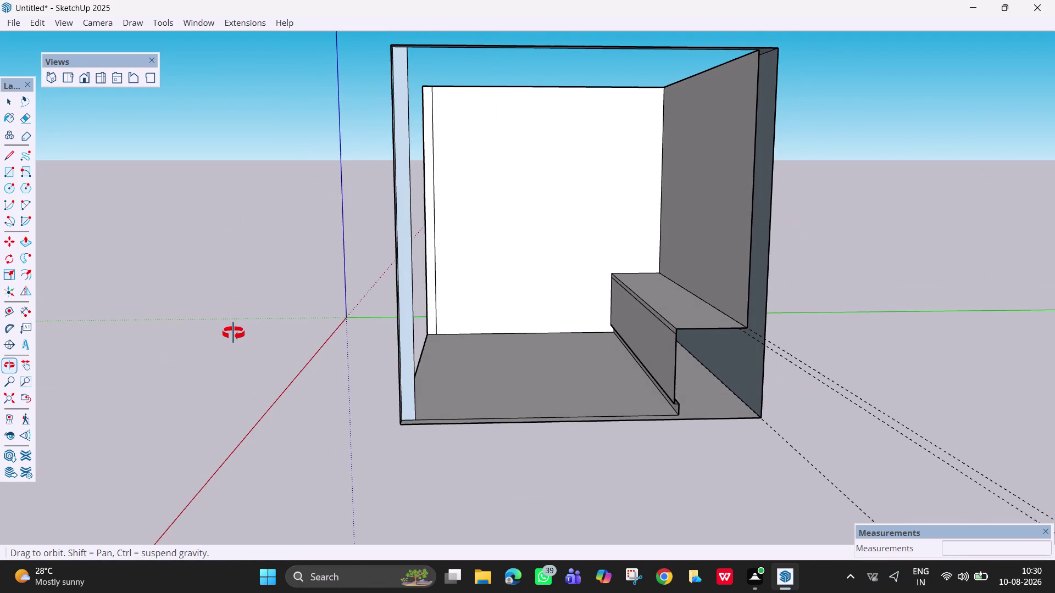
drag(233, 334, 233, 334)
drag(597, 288, 580, 295)
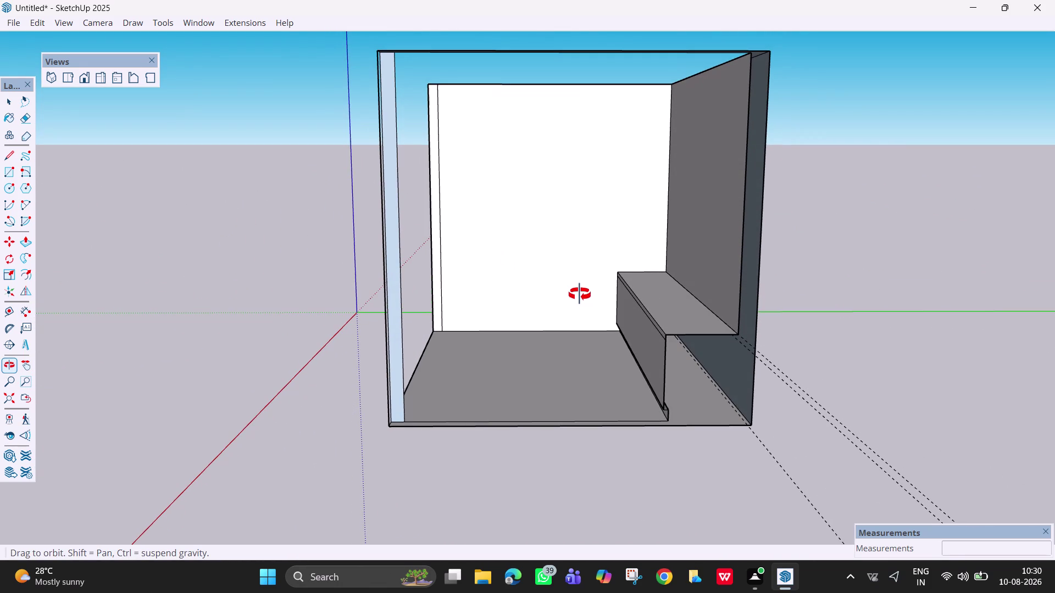
scroll(up, 3)
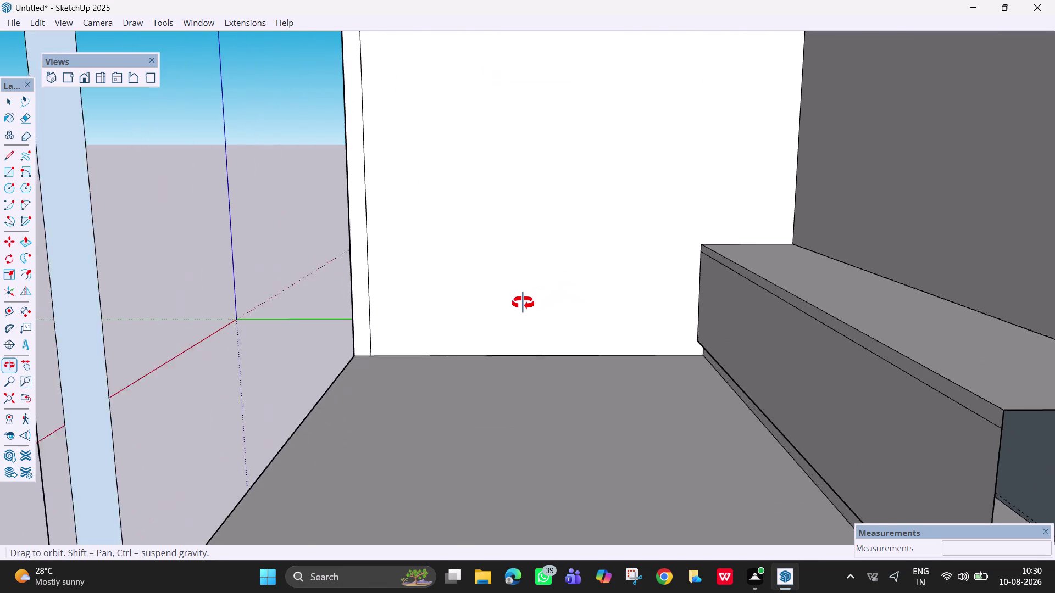
scroll(up, 3)
key(space)
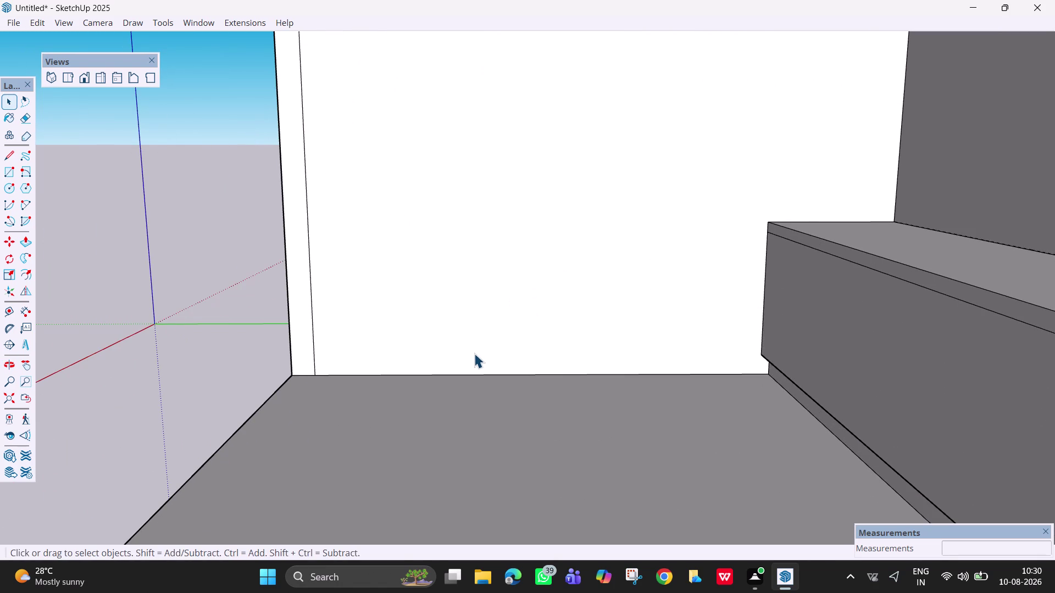
Place a guide 100mm above the wall's bottom edge.
key(t)
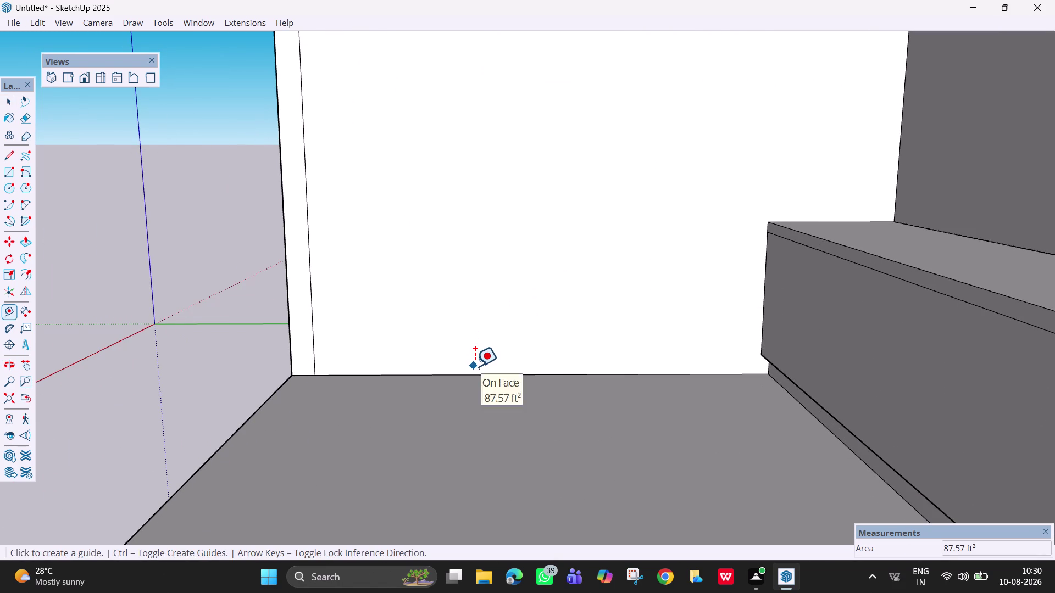
drag(477, 372, 477, 353)
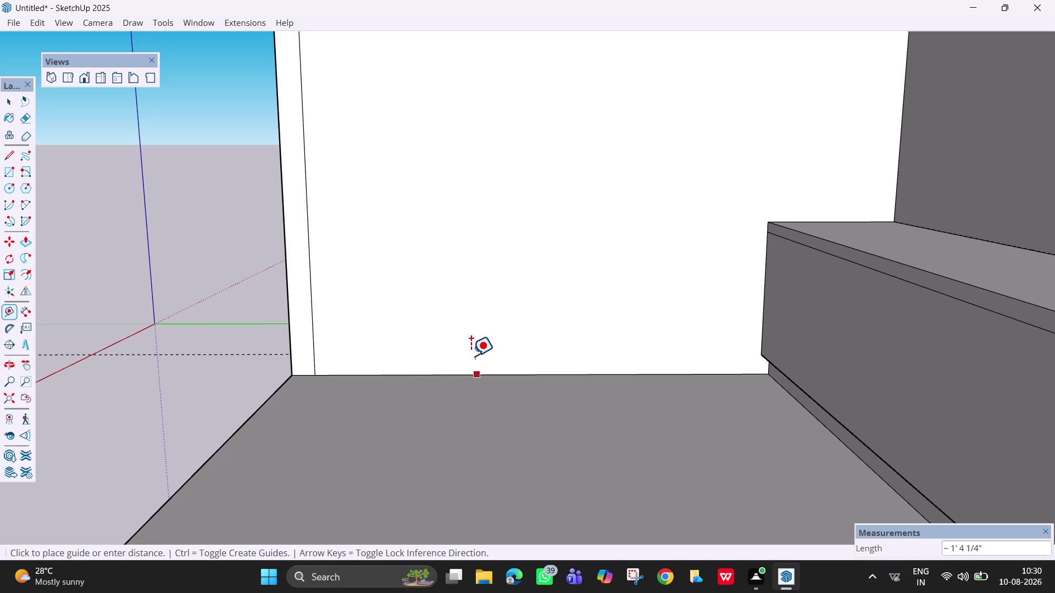
drag(477, 353, 440, 359)
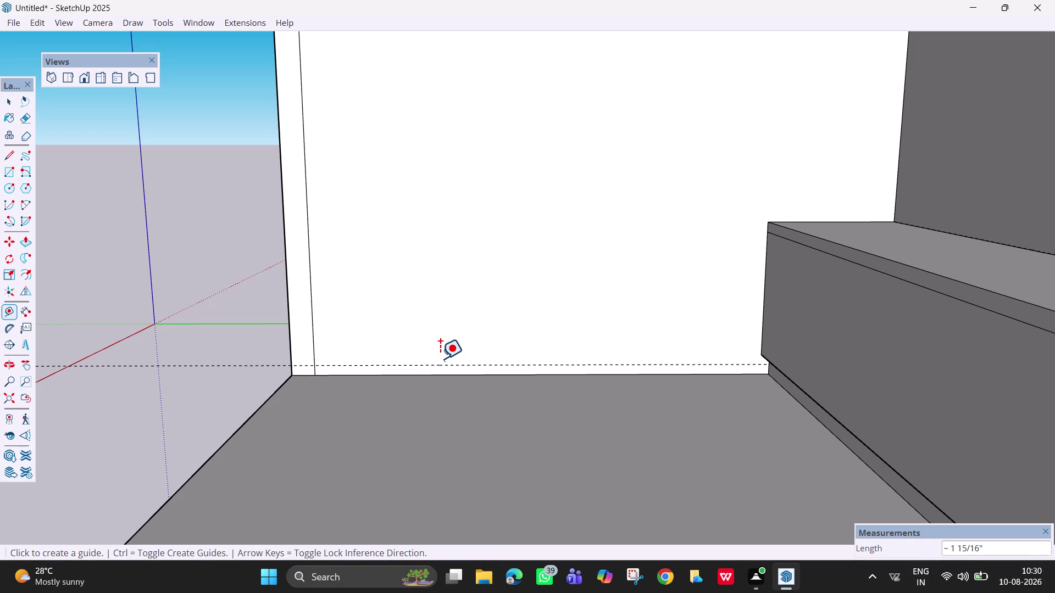
text(100)
text(mm)
key(Return)
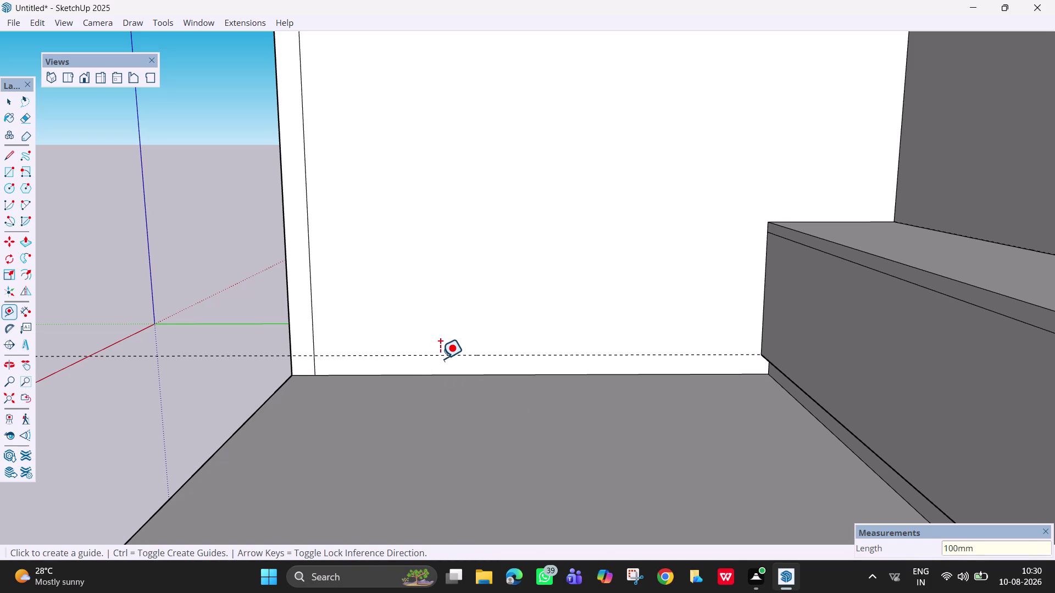
Add guides 2' above the first and 50mm above that.
drag(472, 354, 469, 259)
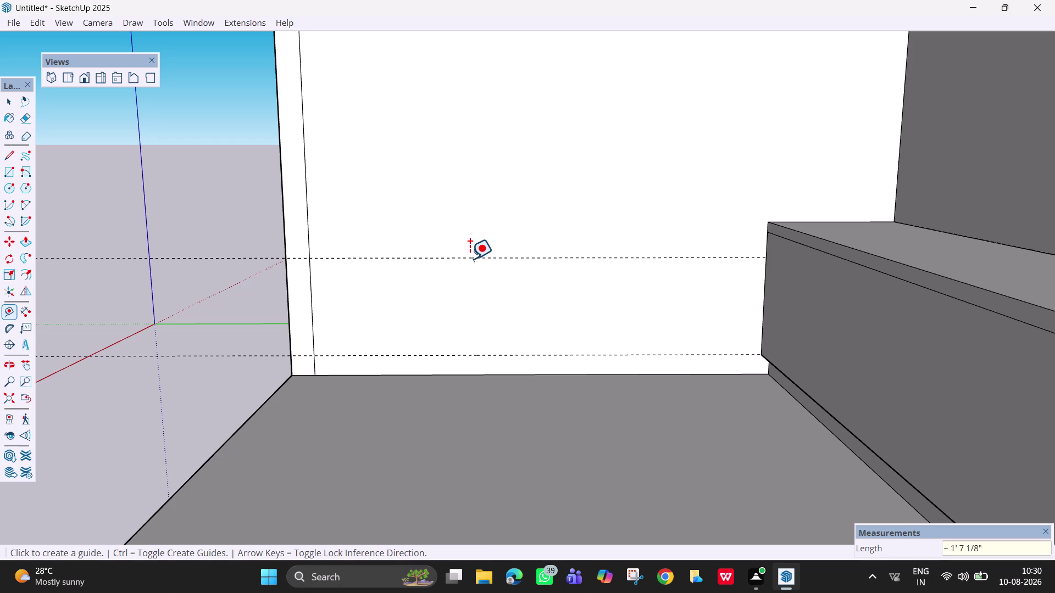
text(2')
key(Return)
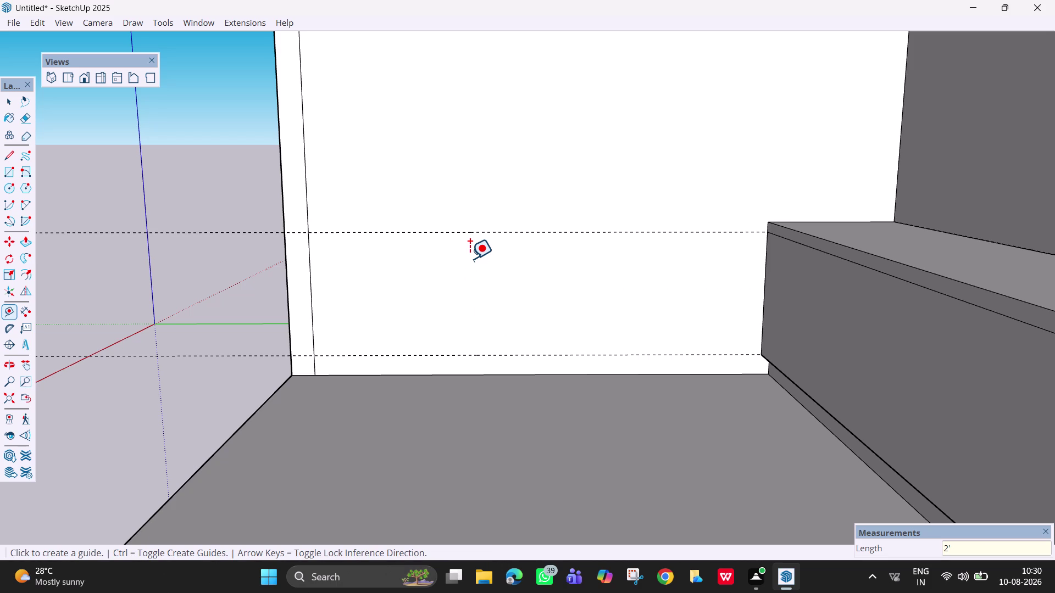
drag(508, 236, 503, 220)
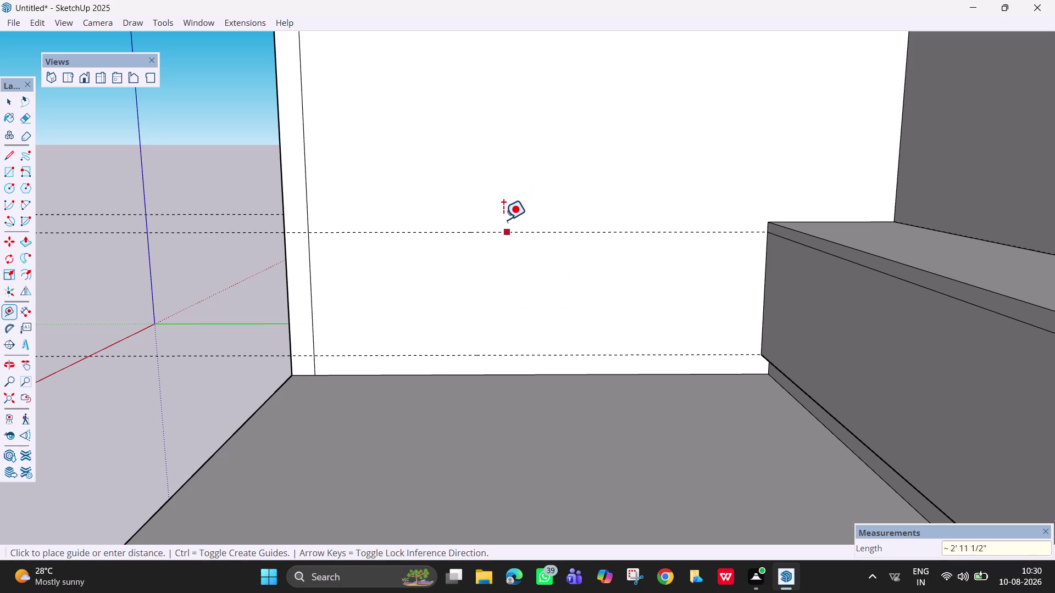
drag(503, 219, 493, 223)
text(50)
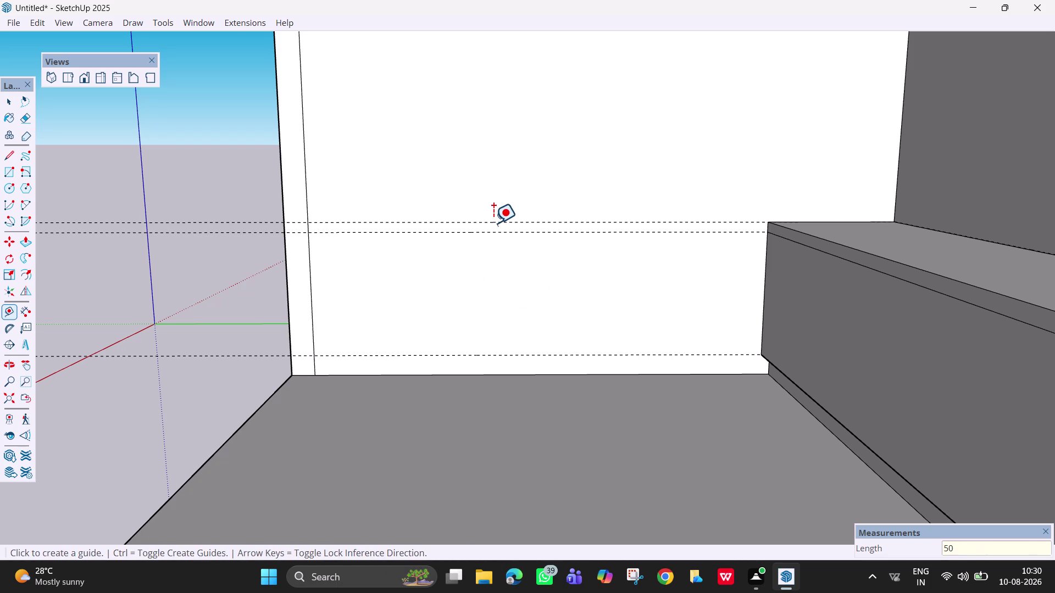
text(mm)
key(Return)
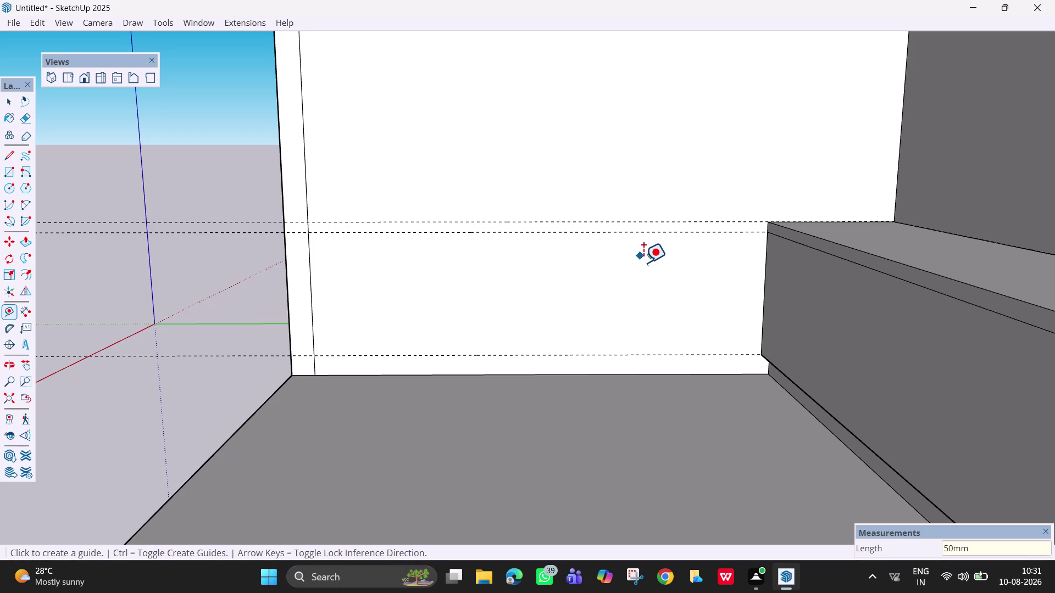
key(Escape)
key(space)
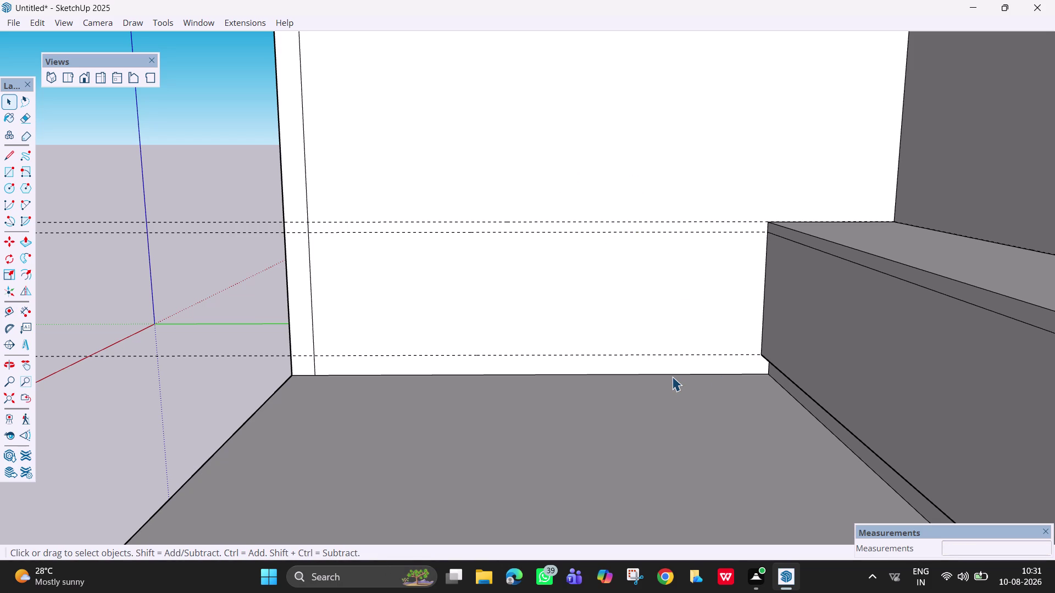
Orbit the view to face the guide-lined bench front squarely.
scroll(down, 3)
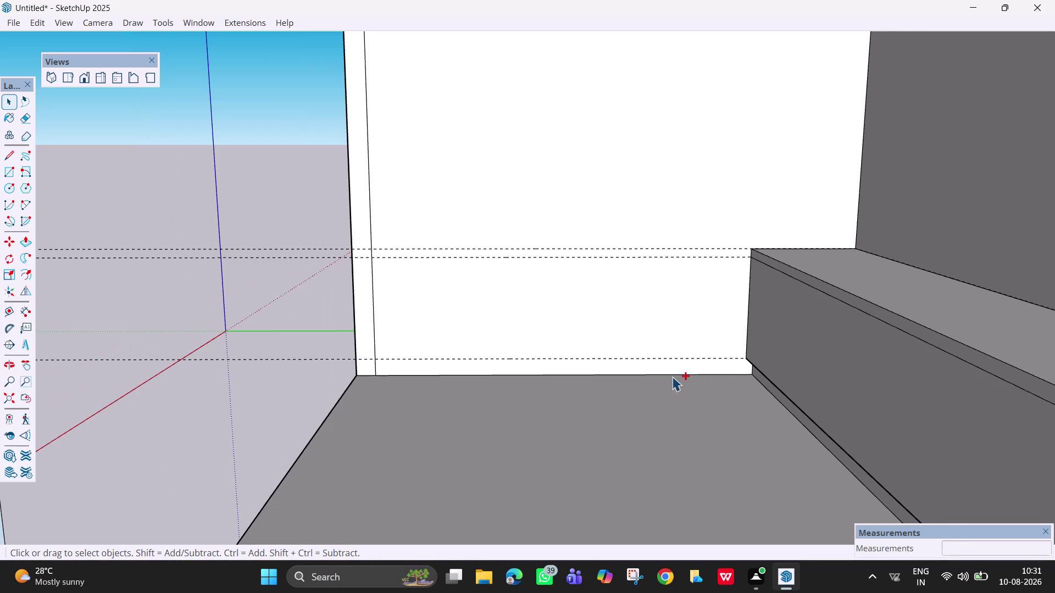
scroll(up, 3)
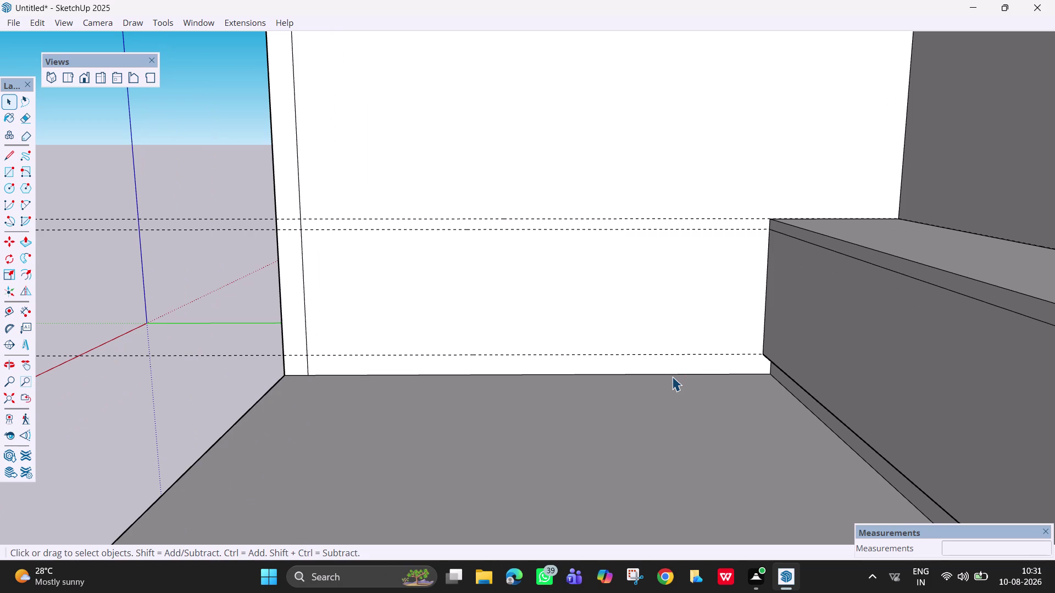
key(l)
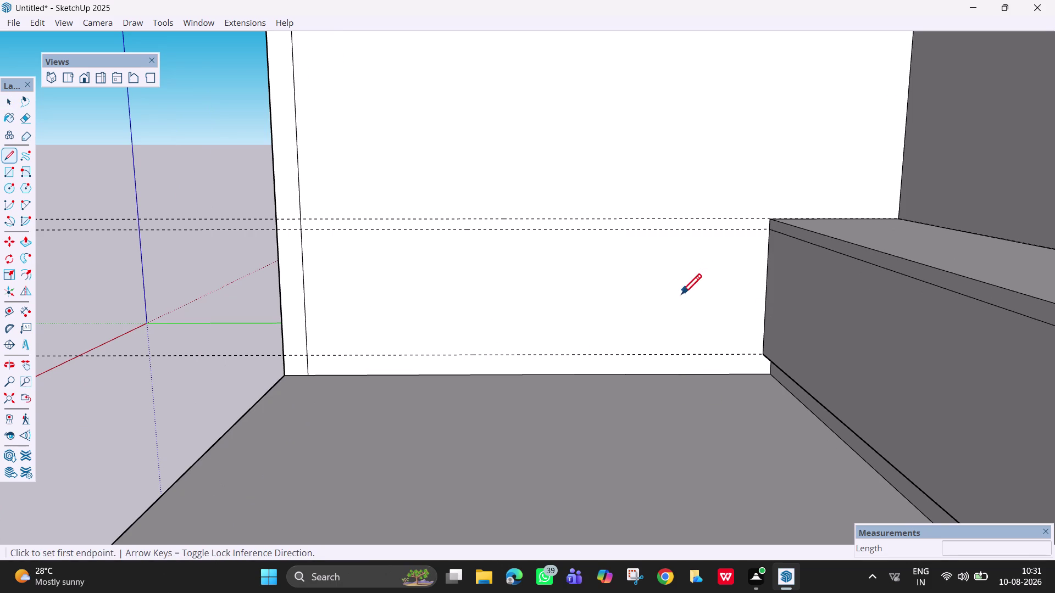
key(o)
drag(608, 331, 625, 265)
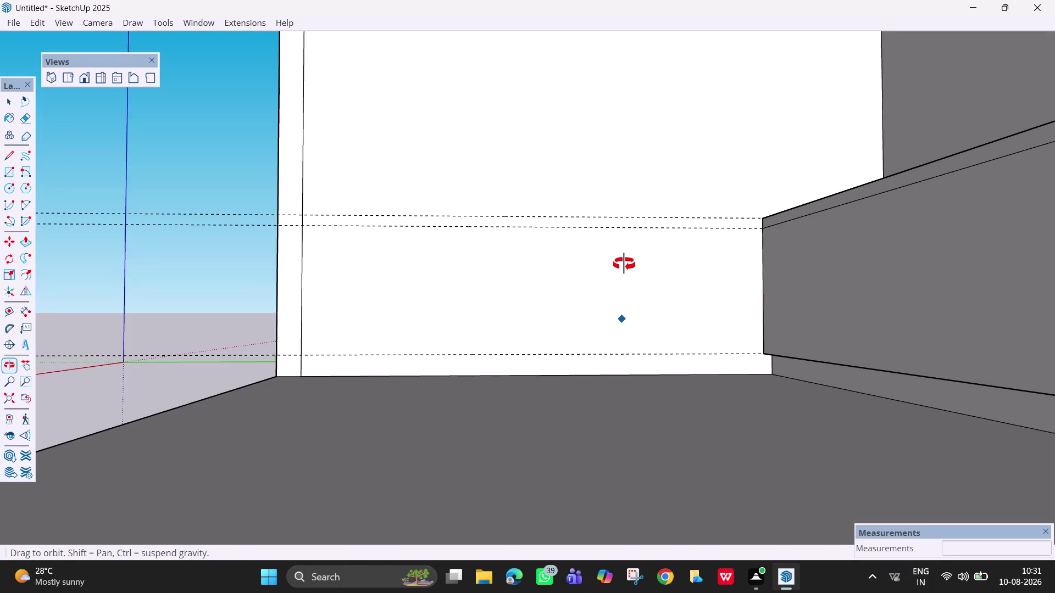
drag(625, 264, 624, 264)
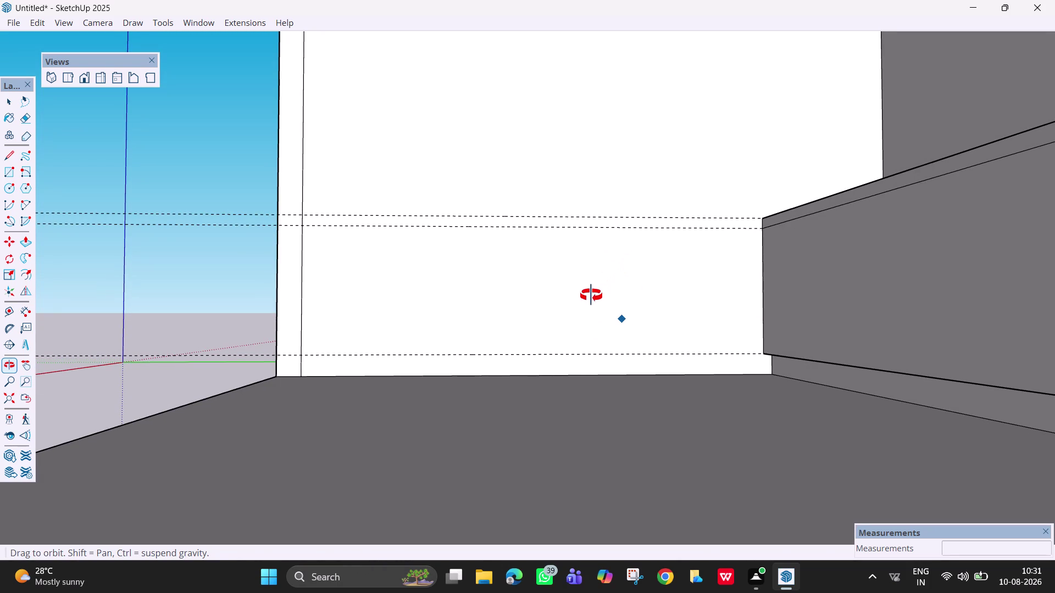
Draw a rectangle along the bottom strip from the bench front corner to the 100mm guide.
key(r)
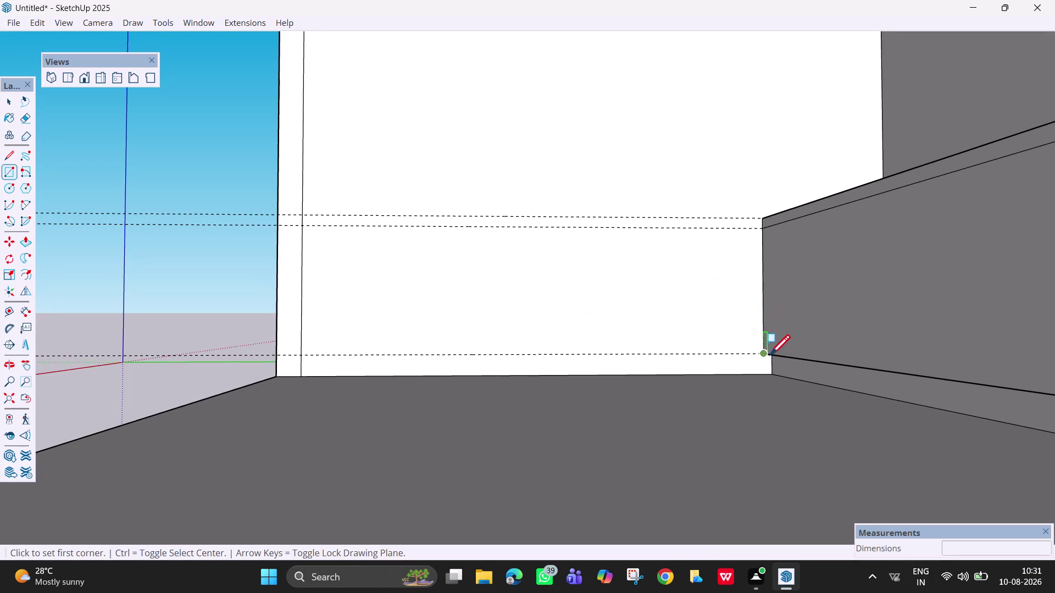
drag(770, 369, 733, 365)
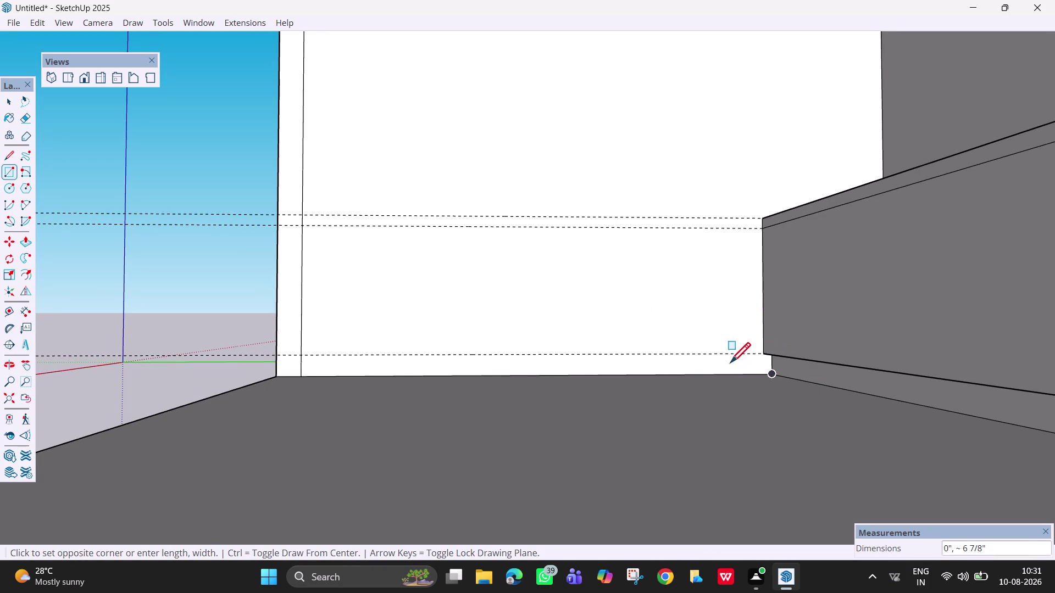
drag(733, 365, 366, 350)
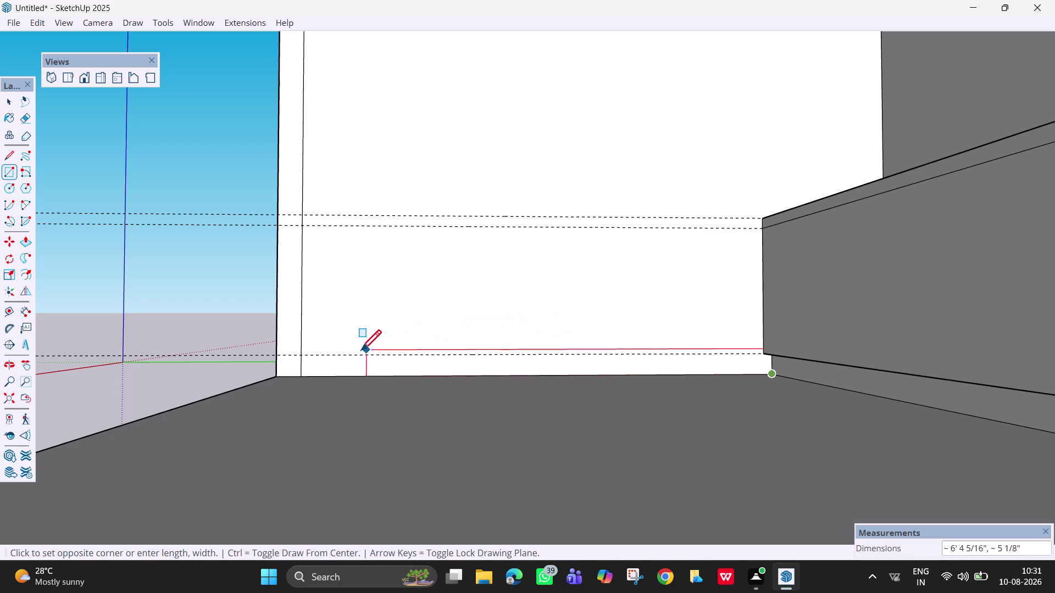
drag(367, 350, 305, 352)
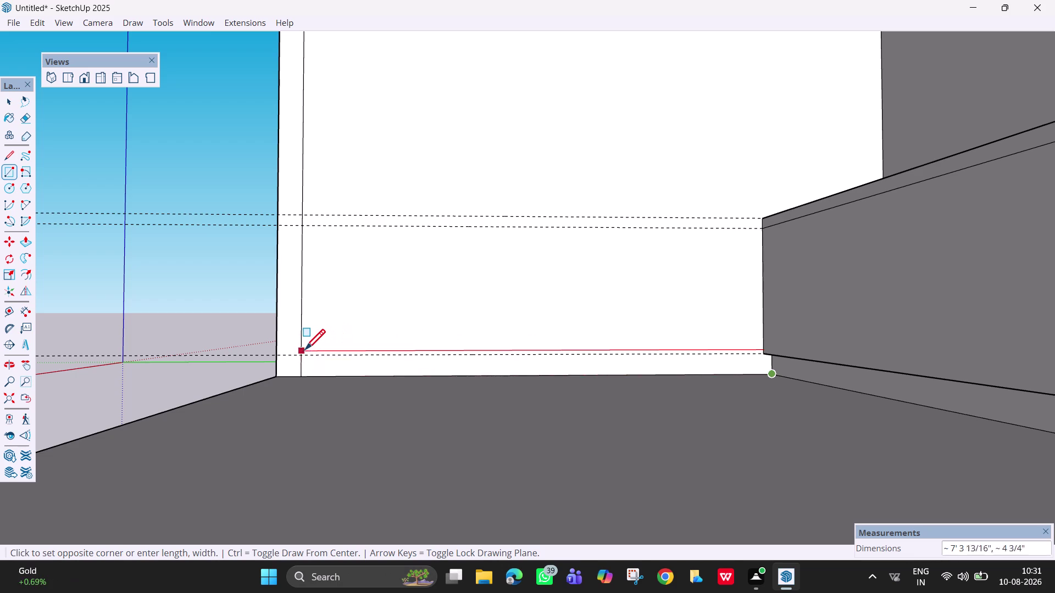
drag(305, 352, 302, 353)
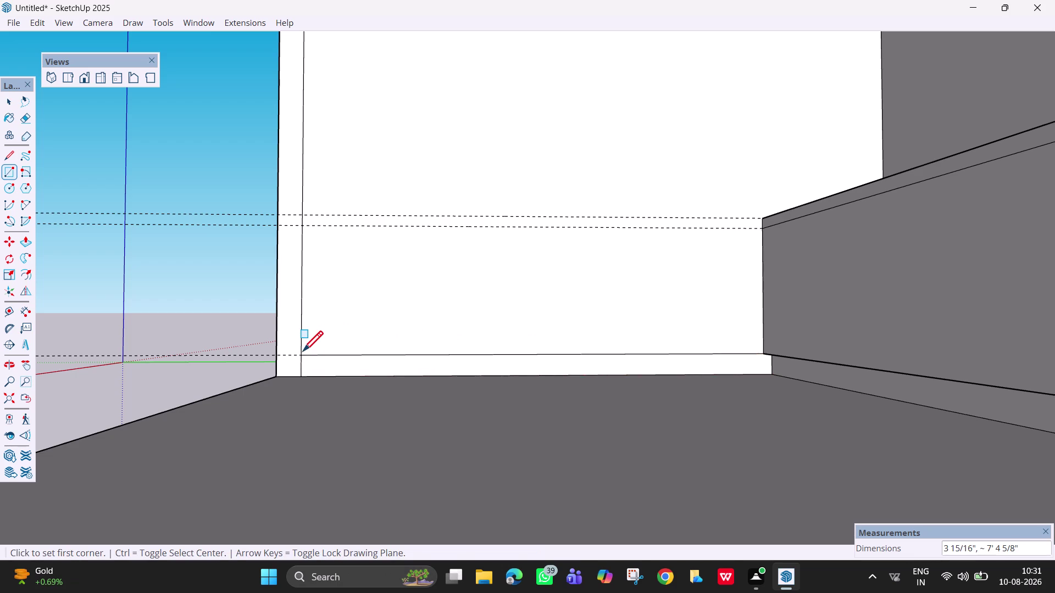
scroll(up, 3)
scroll(up, 3)
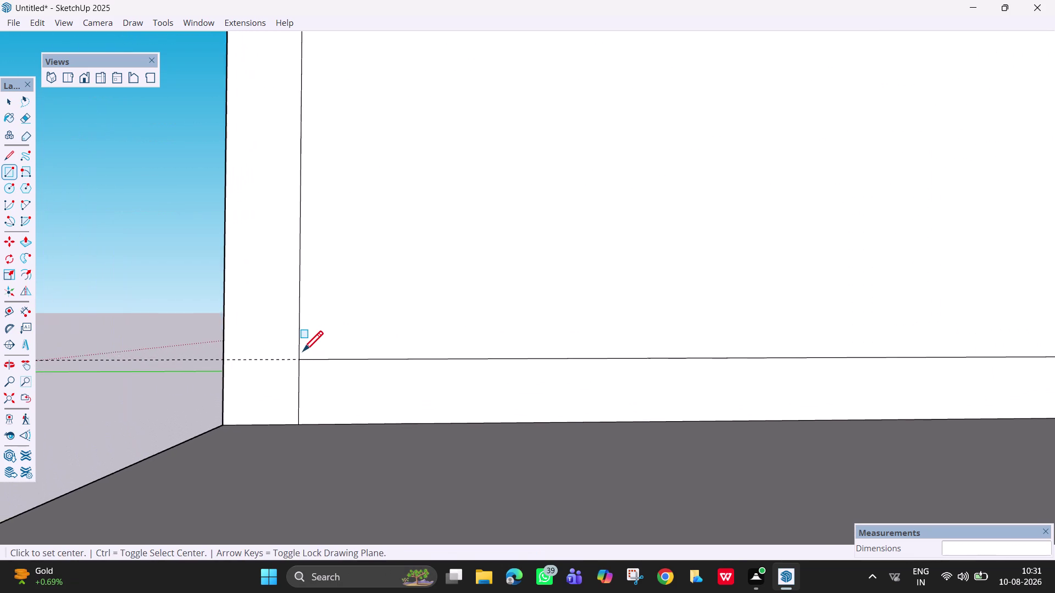
scroll(up, 3)
scroll(down, 3)
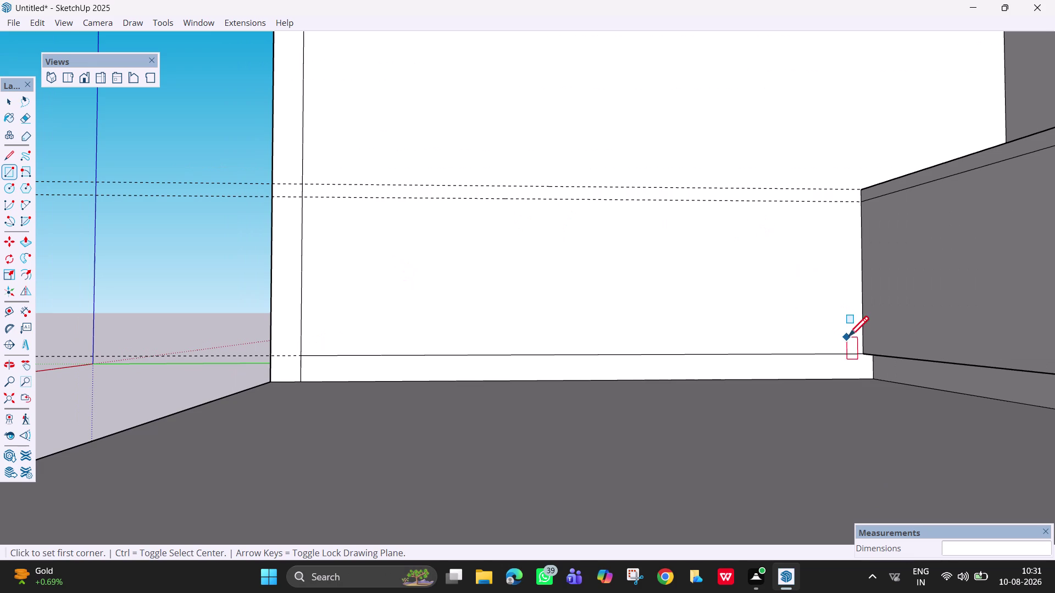
Draw the wall panel rectangle from the 100mm guide up to the 2' guide.
drag(865, 355, 821, 337)
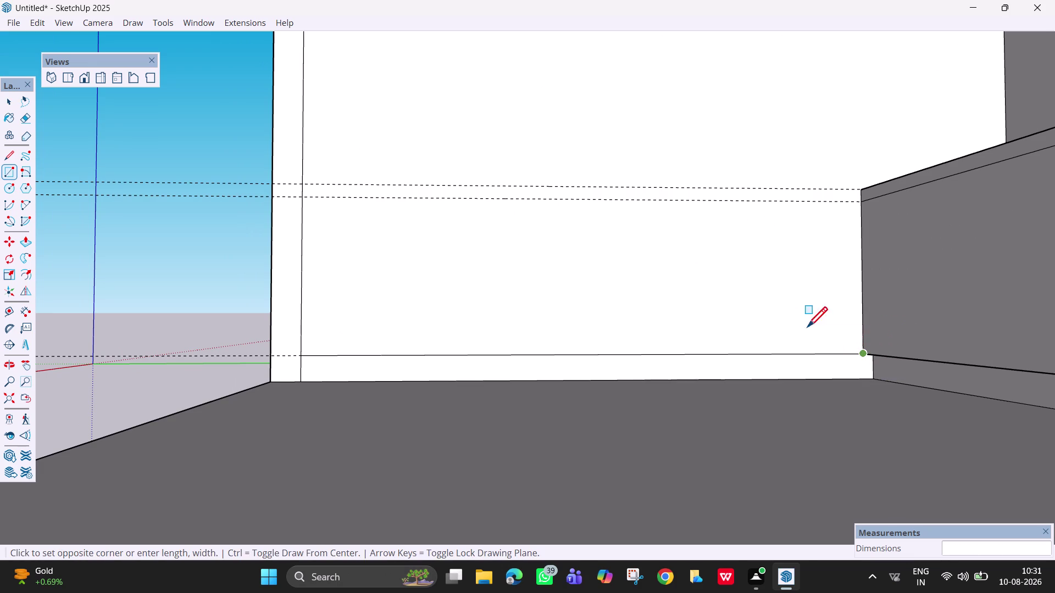
drag(821, 336, 385, 225)
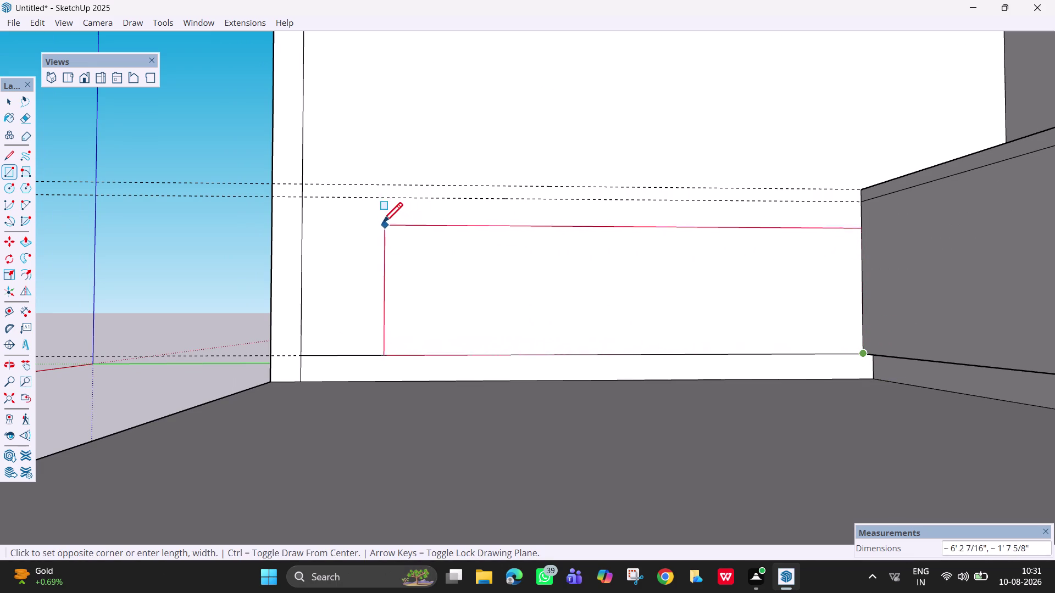
drag(385, 226, 319, 206)
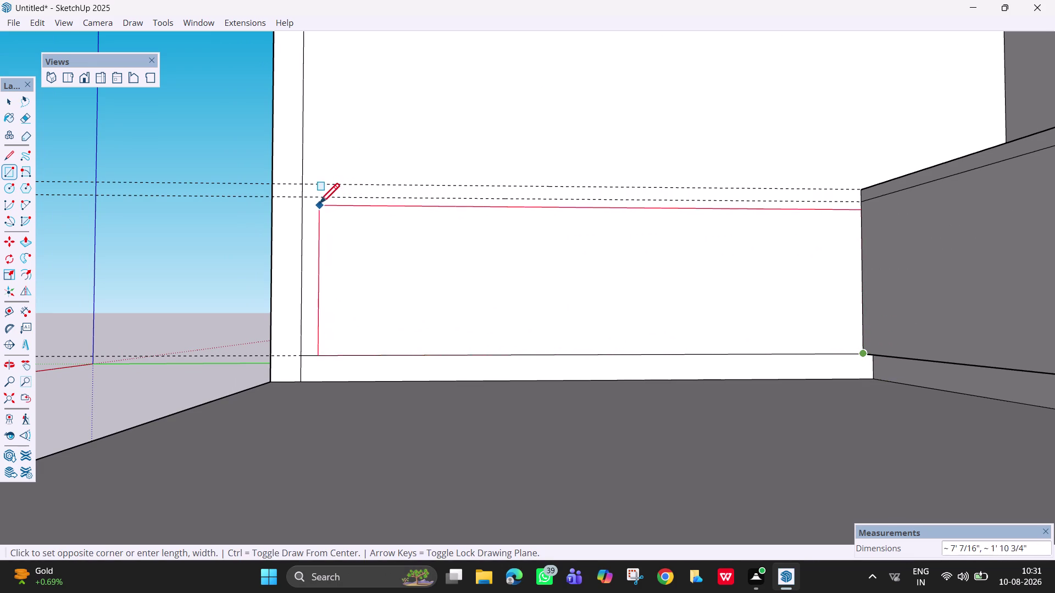
drag(319, 205, 307, 200)
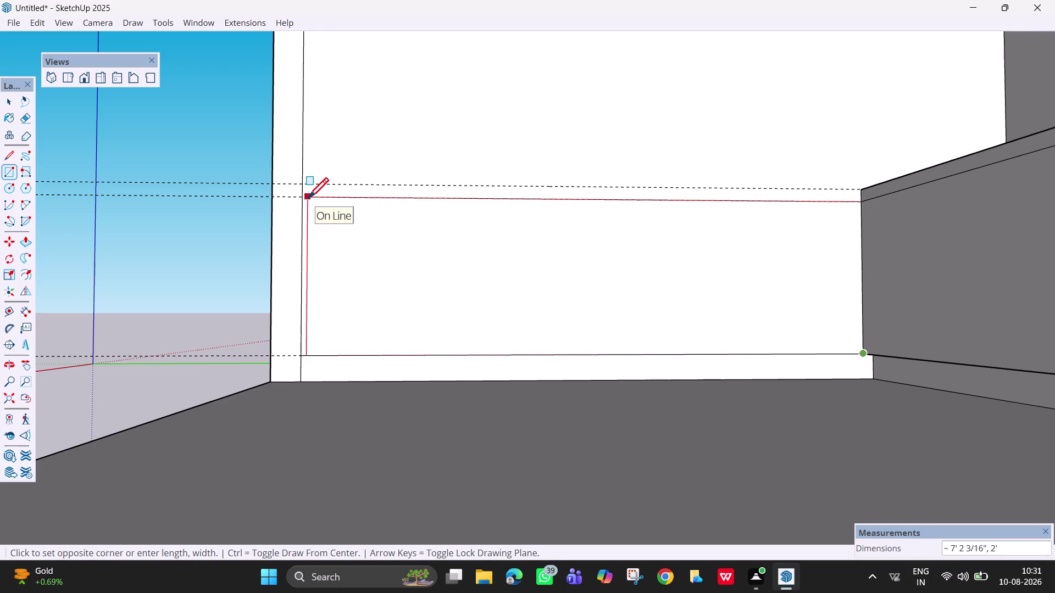
drag(308, 200, 306, 194)
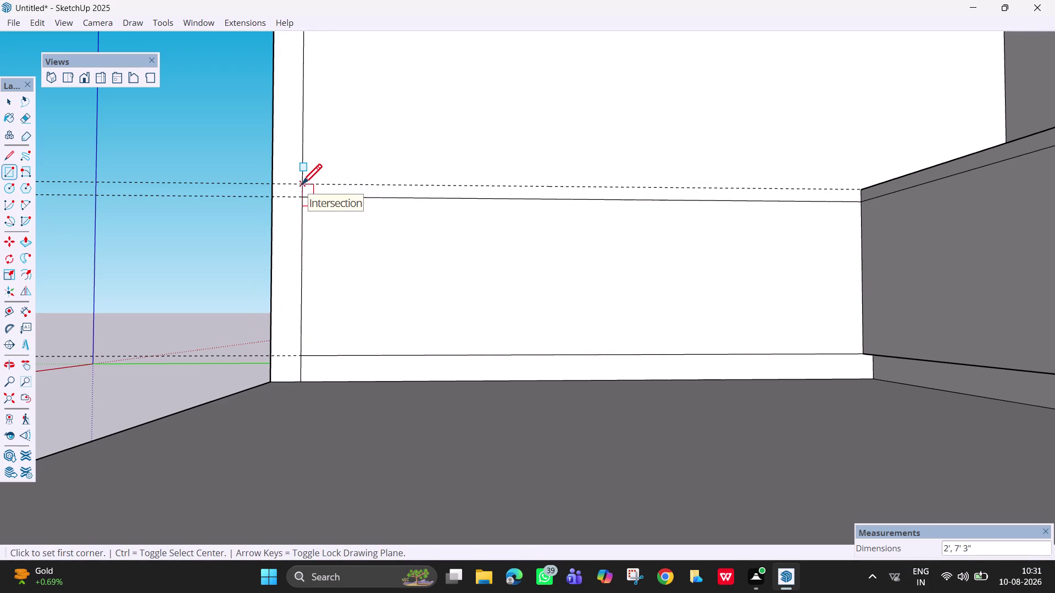
Draw a thin rectangle across the back wall to the right wall corner.
drag(302, 185, 754, 212)
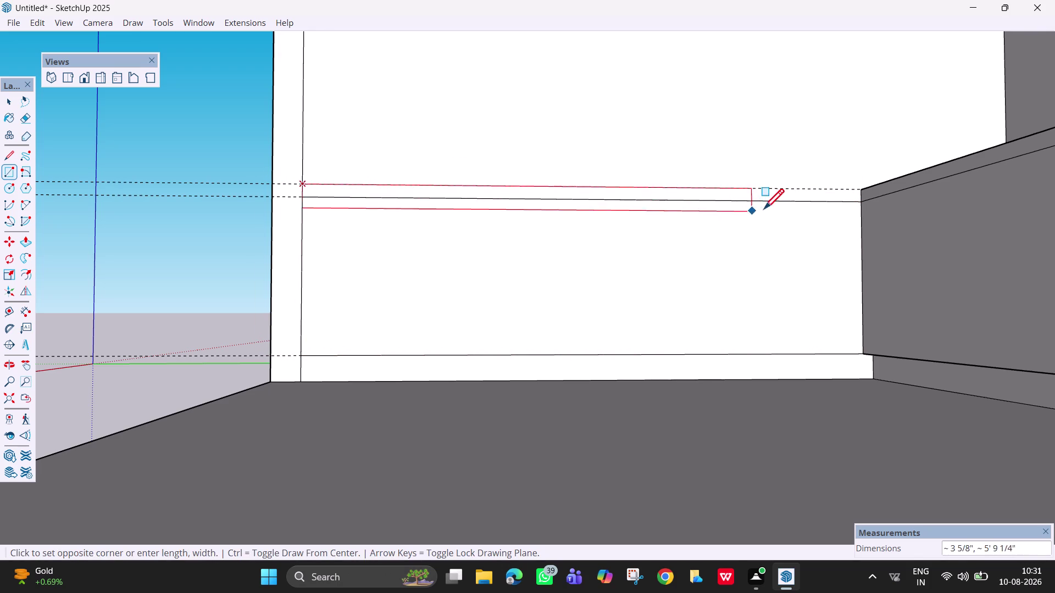
drag(754, 212, 862, 201)
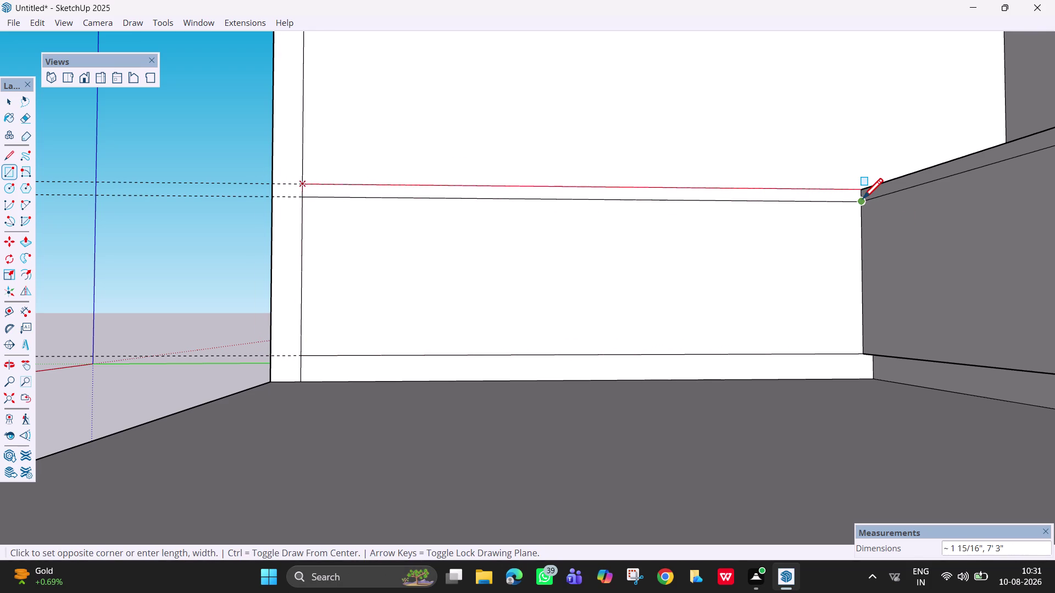
key(Escape)
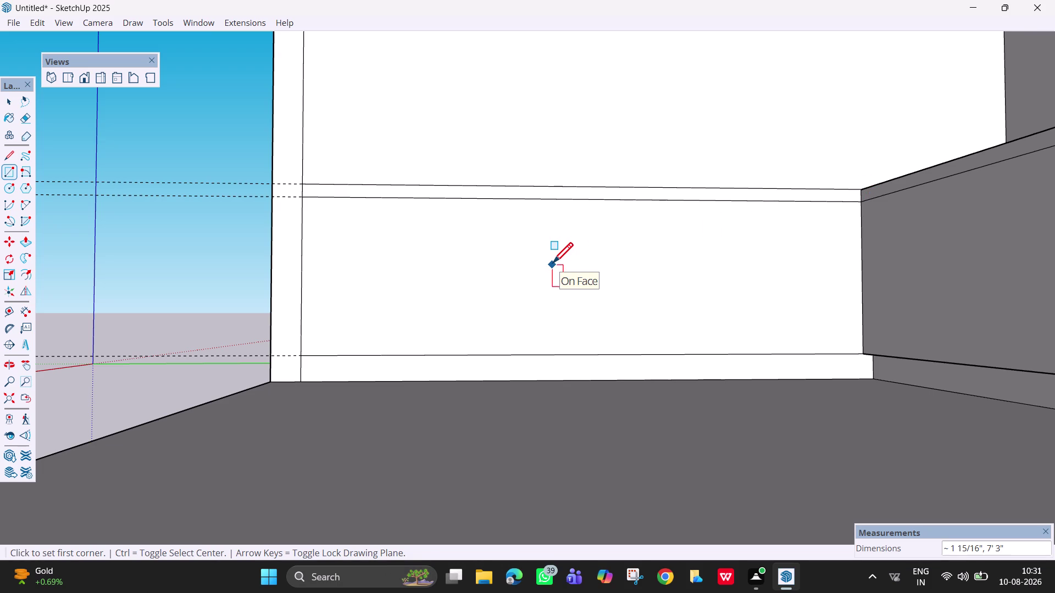
Pull the bottom wall band out 2' and repeat the same pull on the larger face.
key(p)
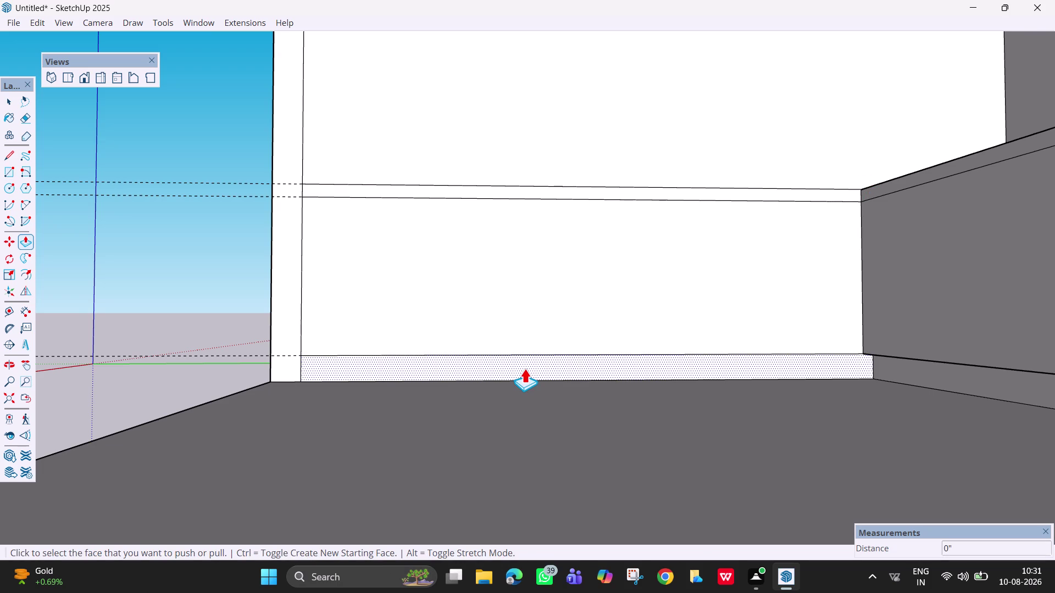
drag(524, 368, 539, 383)
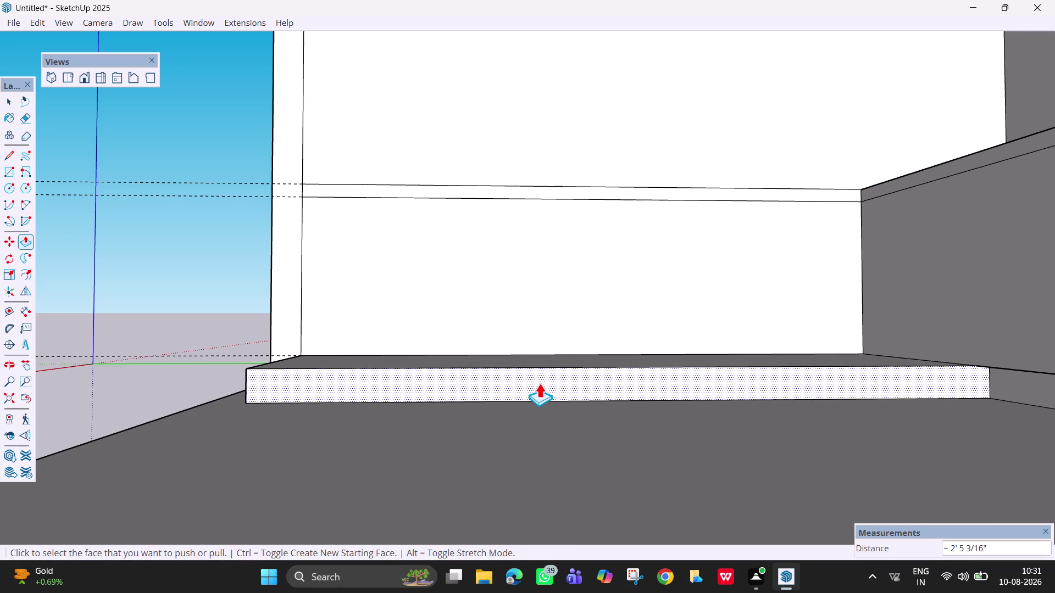
text(2')
key(Return)
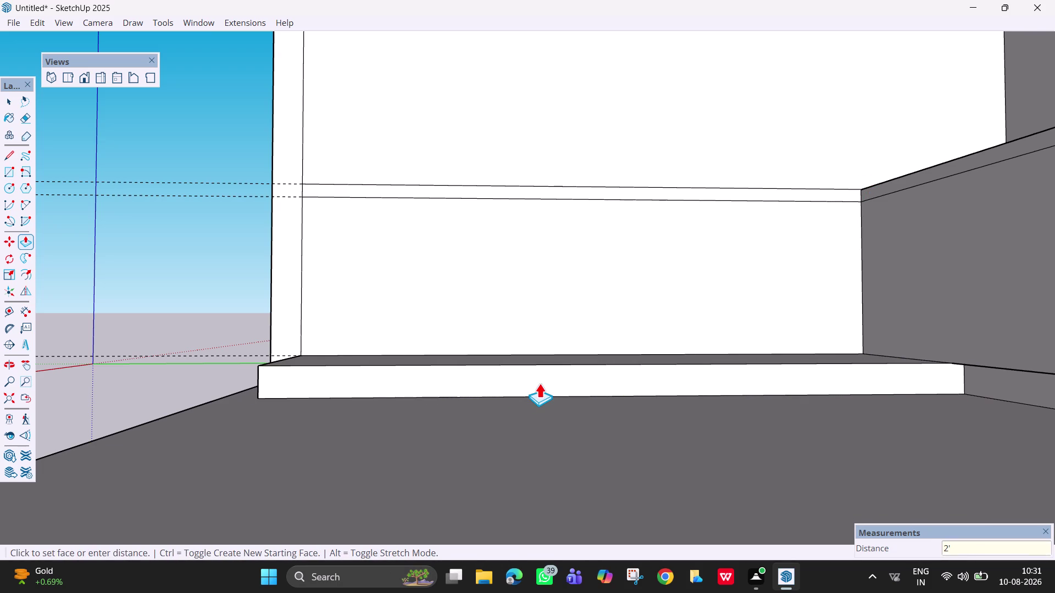
double_click(587, 307)
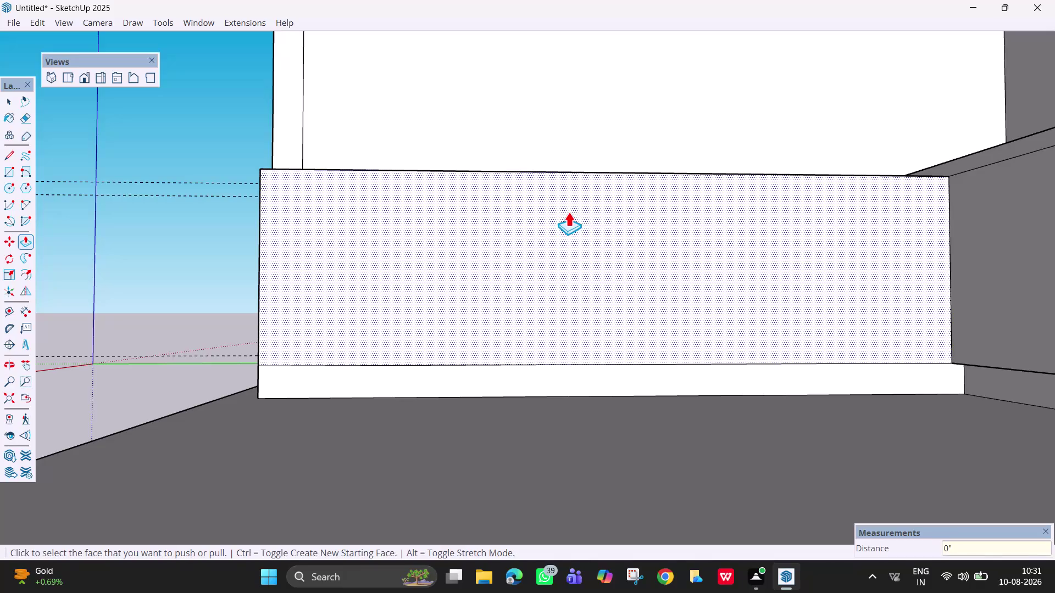
Push the top band forward into a lip, checking the bench from above.
click(7, 364)
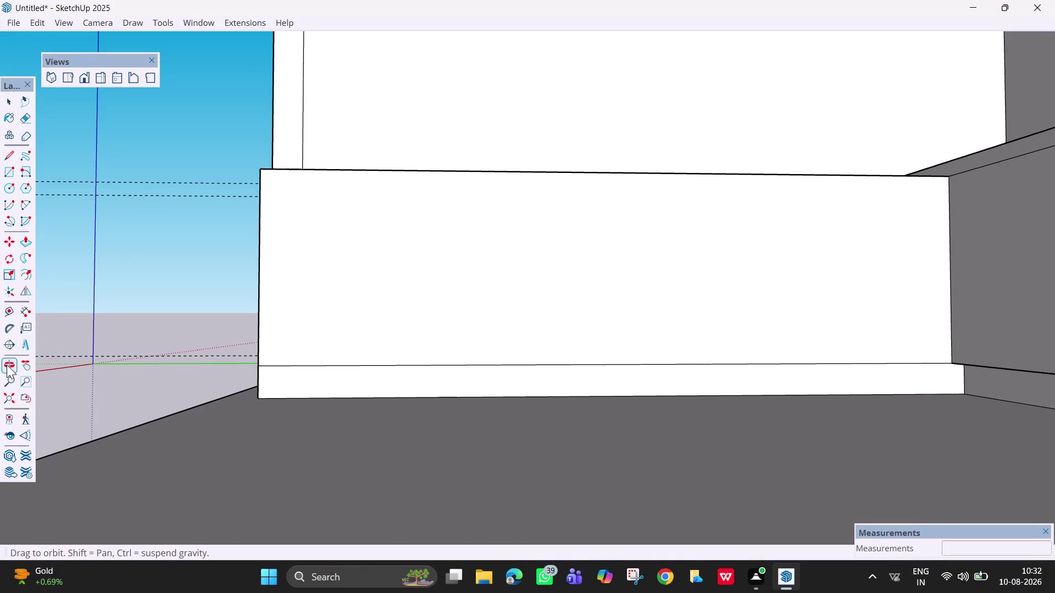
drag(413, 207, 383, 363)
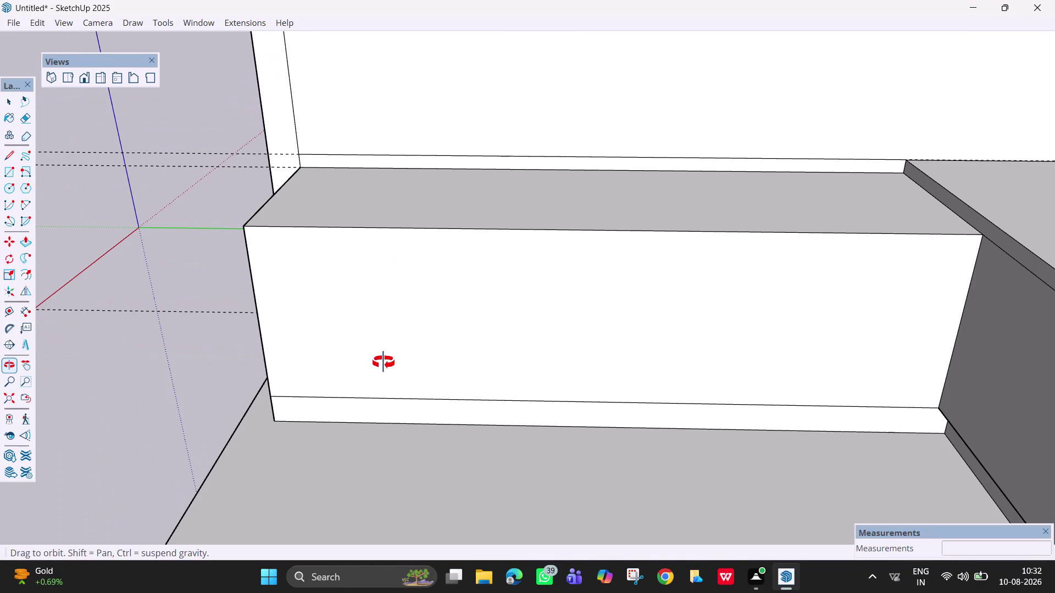
key(space)
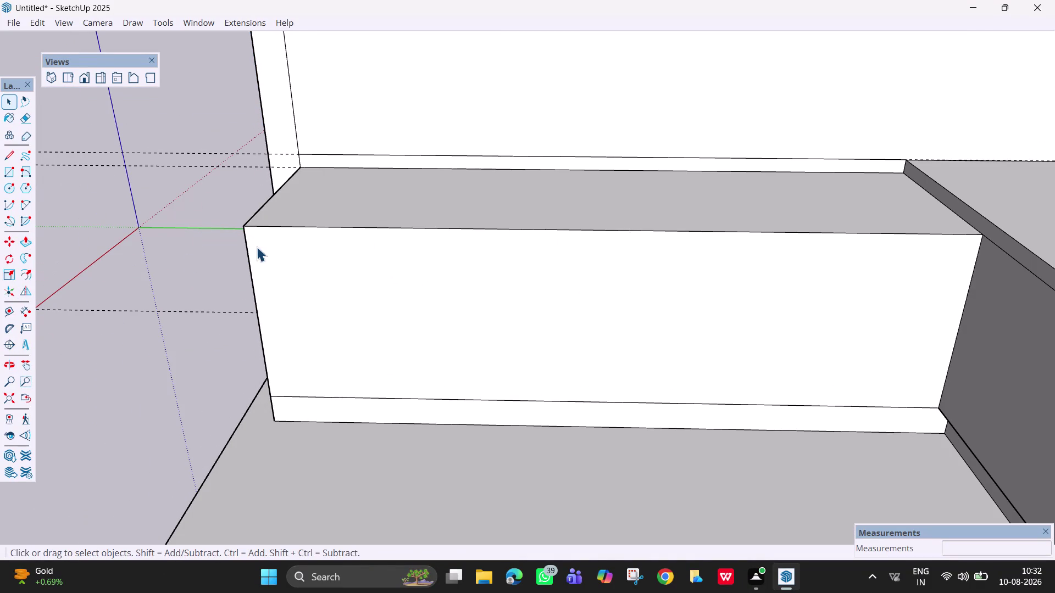
key(p)
double_click(403, 160)
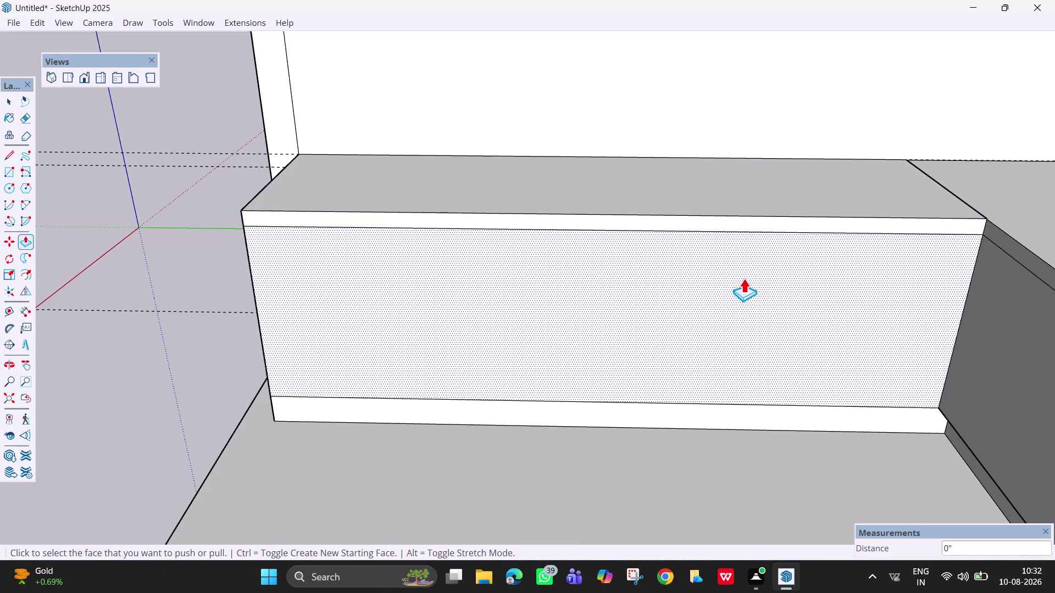
click(744, 278)
key(Escape)
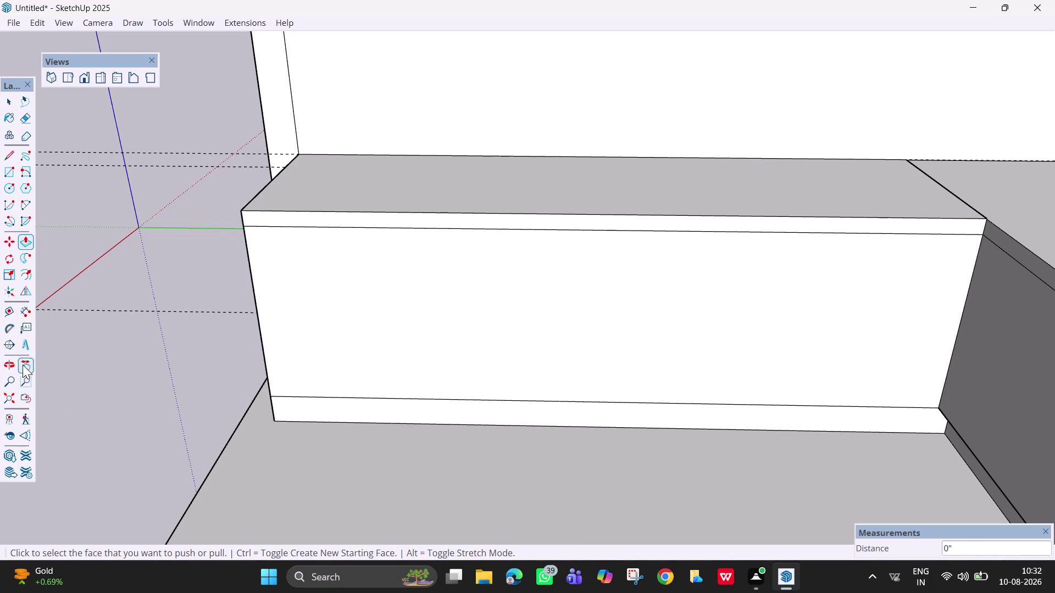
click(3, 369)
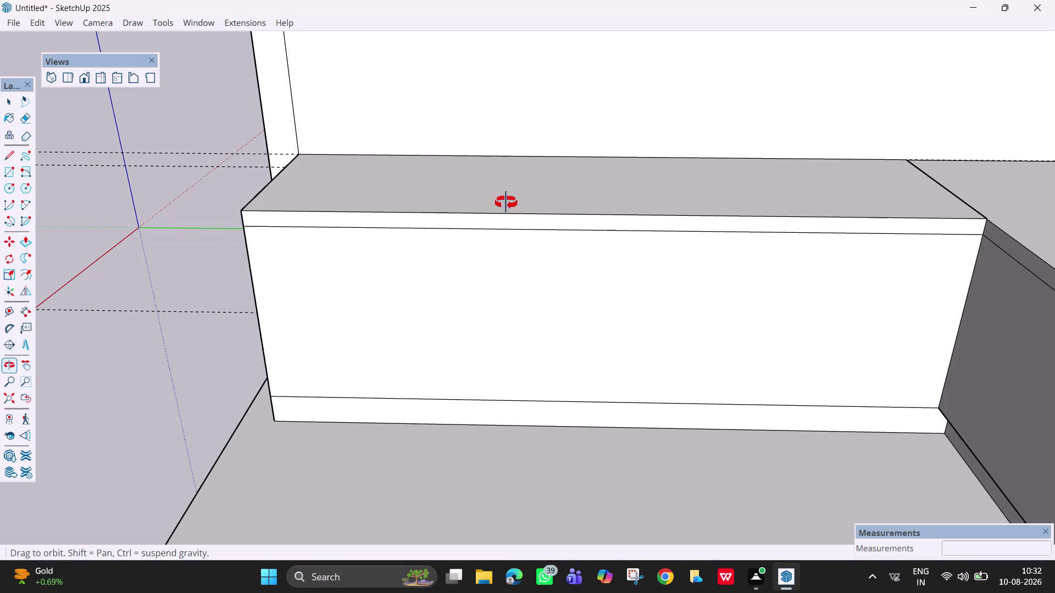
drag(410, 341, 704, 377)
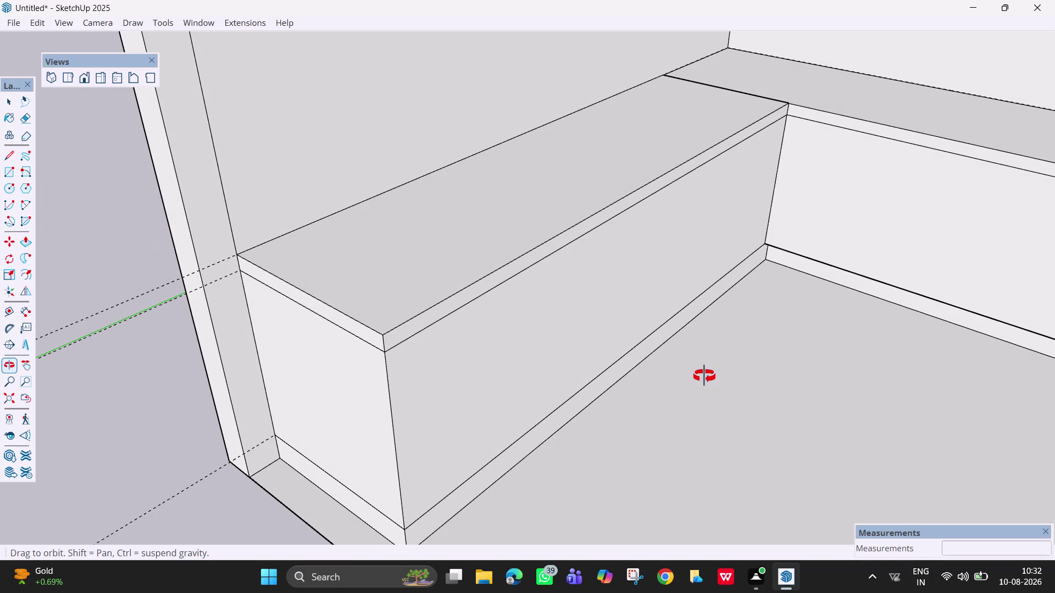
drag(714, 281, 948, 243)
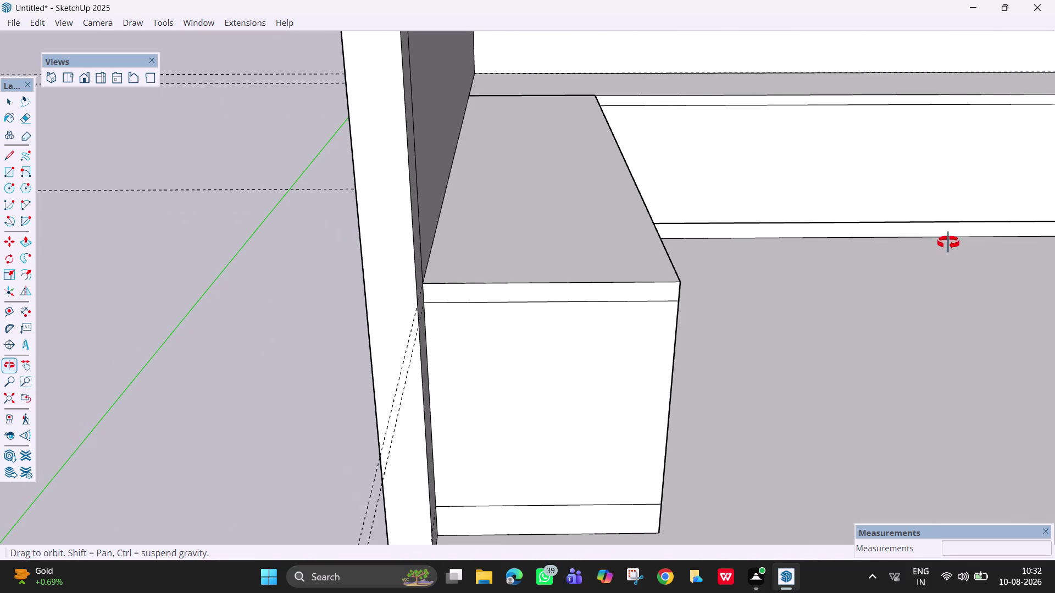
drag(948, 242, 950, 244)
key(h)
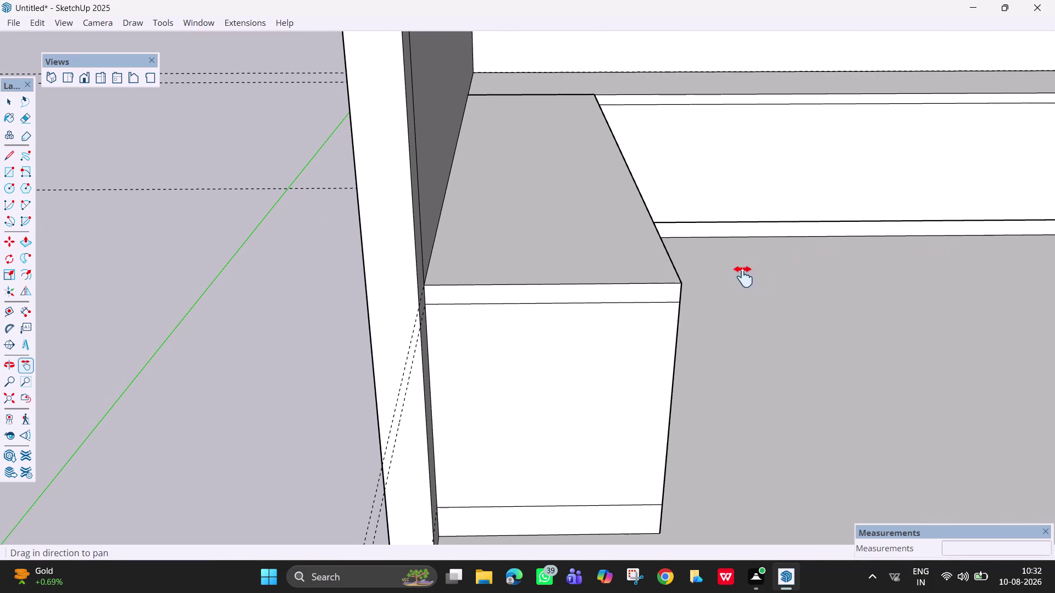
drag(596, 287, 236, 306)
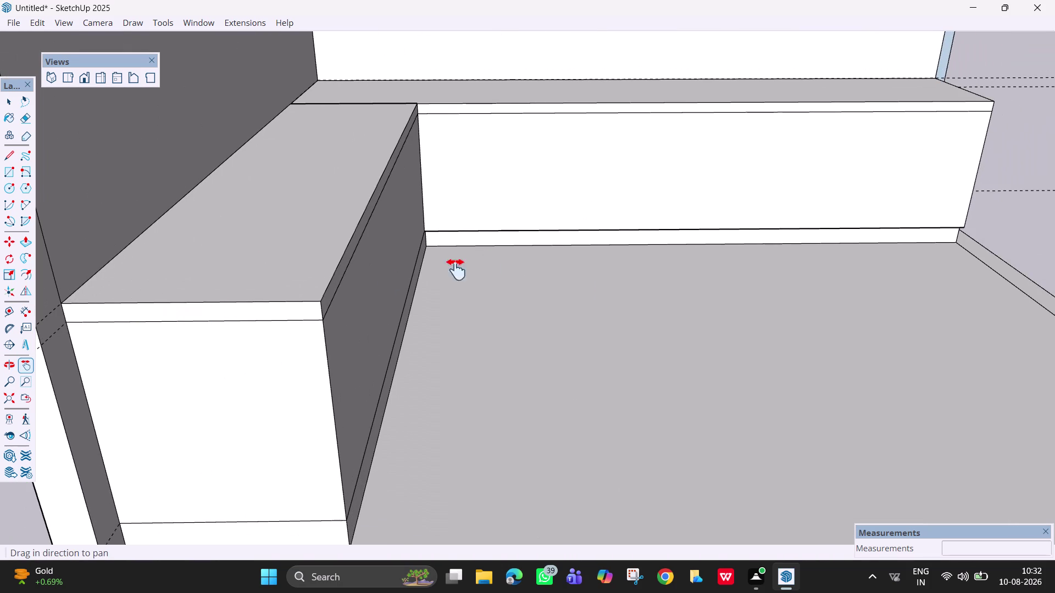
drag(499, 262, 423, 278)
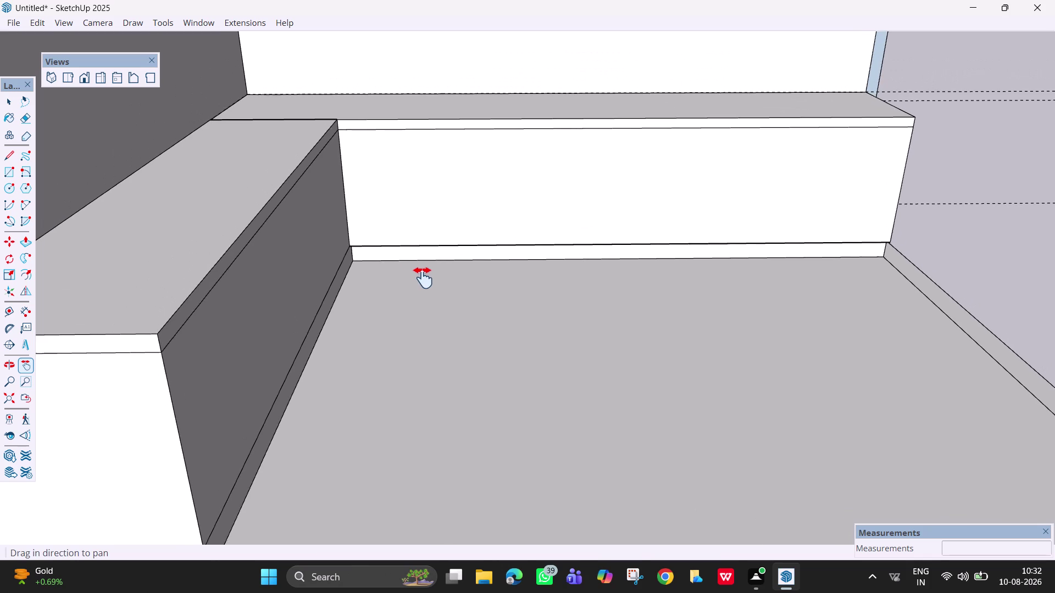
drag(423, 278, 424, 278)
click(326, 112)
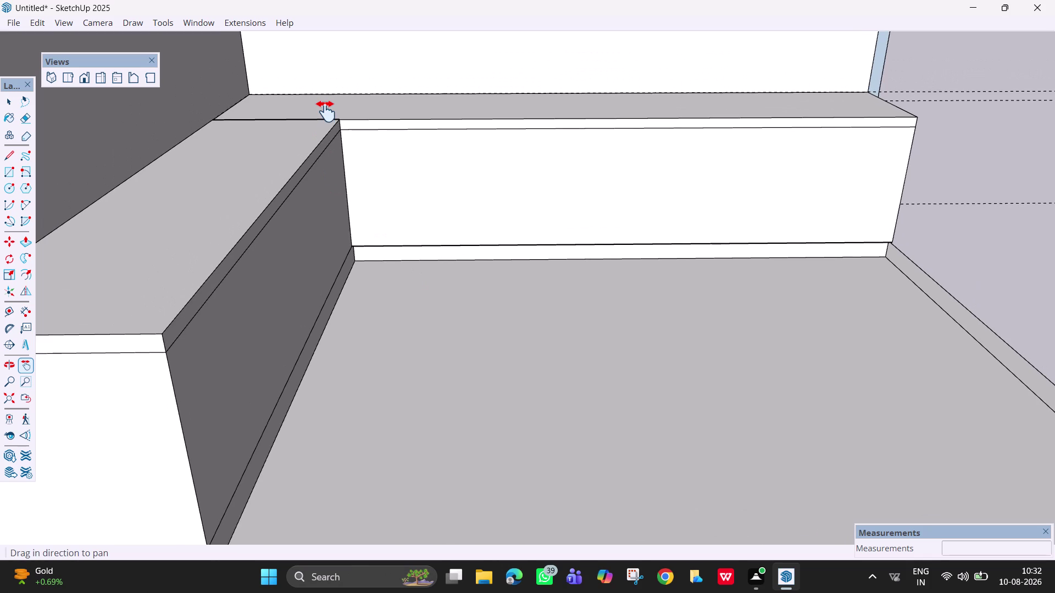
key(e)
drag(294, 115, 293, 124)
key(ctrl+z)
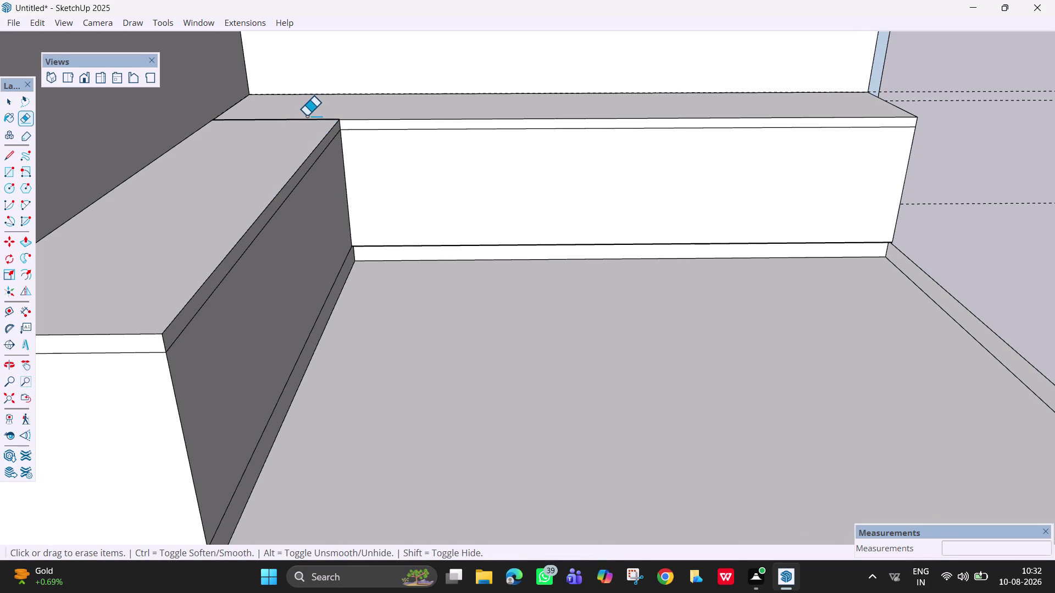
Try erasing the seam between the two bench seat tops, then undo it.
click(307, 117)
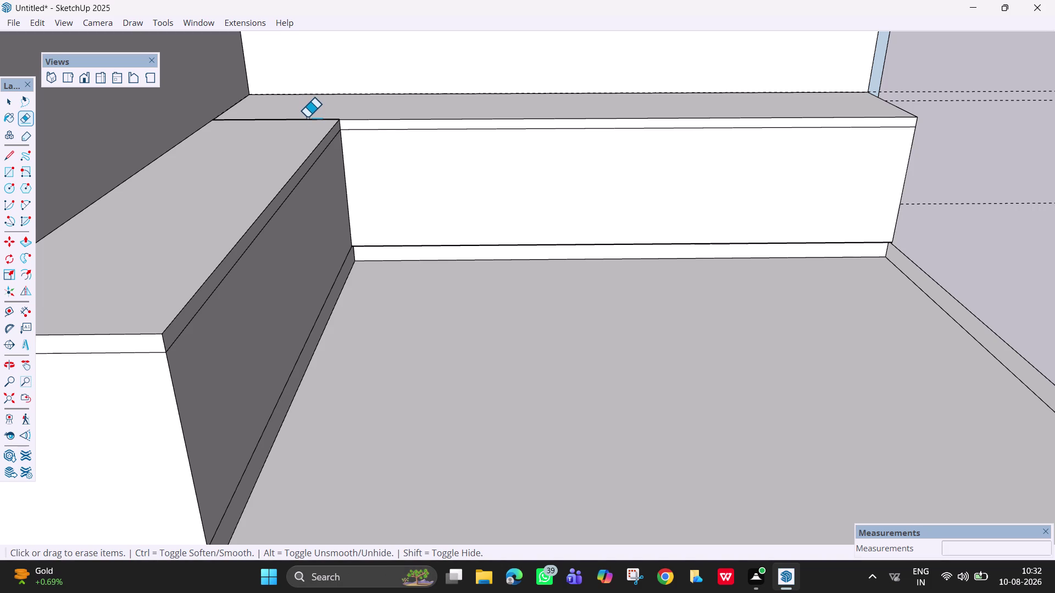
double_click(307, 117)
double_click(307, 117)
scroll(up, 3)
scroll(up, 3)
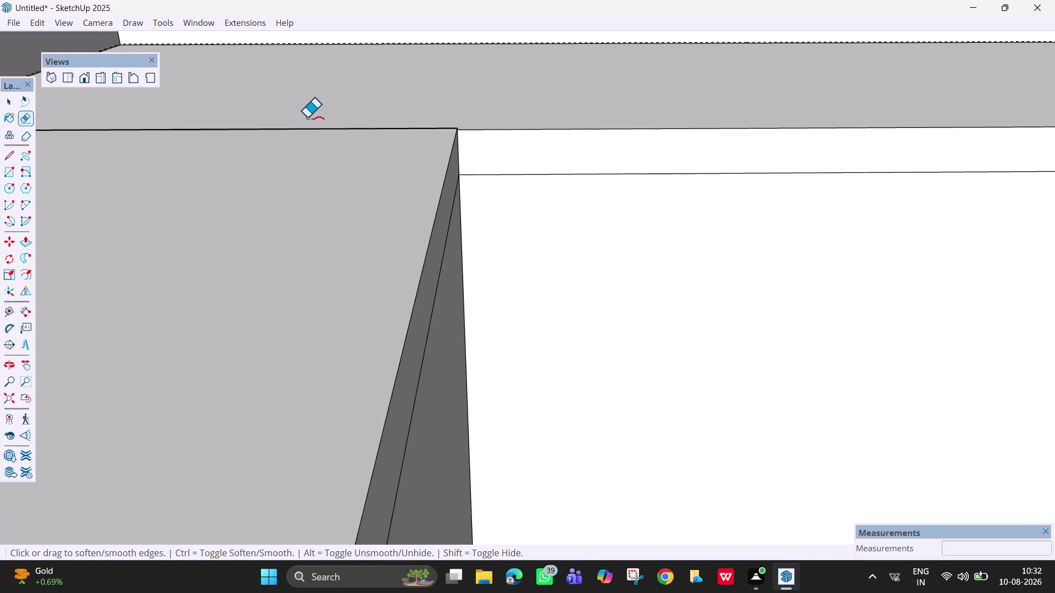
scroll(up, 3)
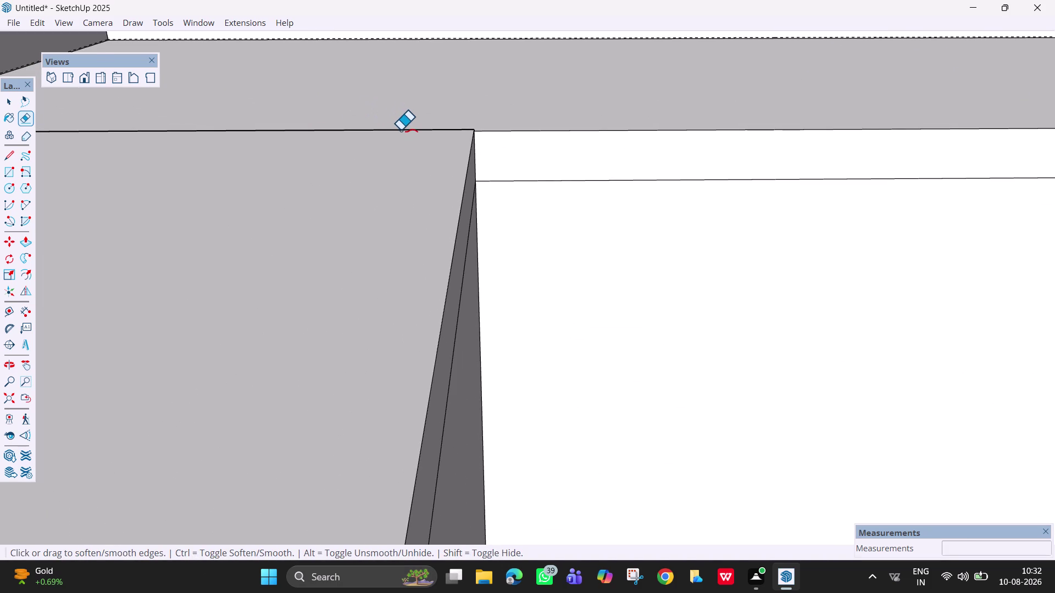
click(402, 129)
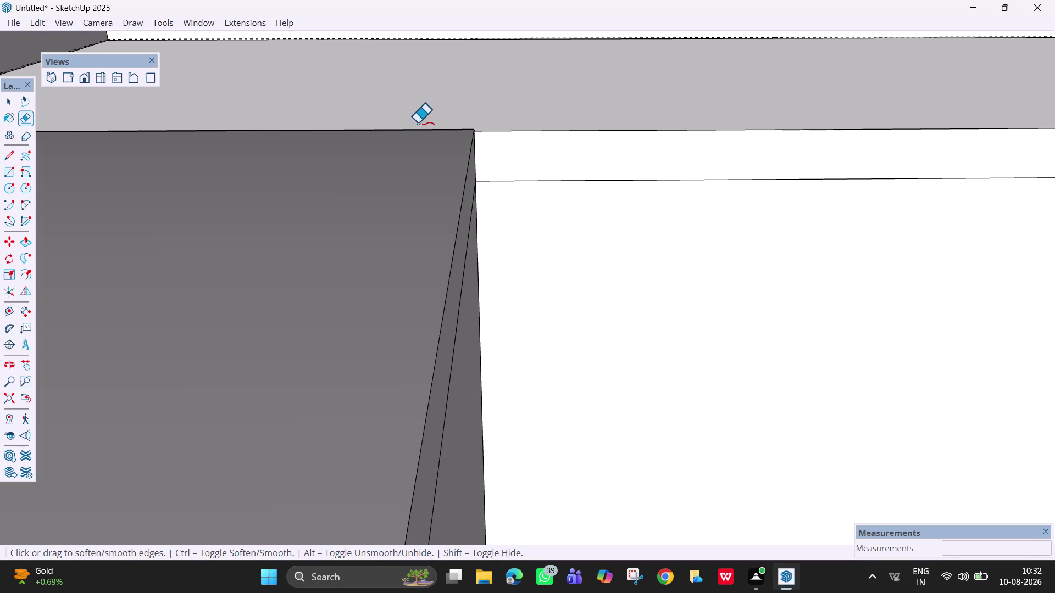
key(ctrl+z)
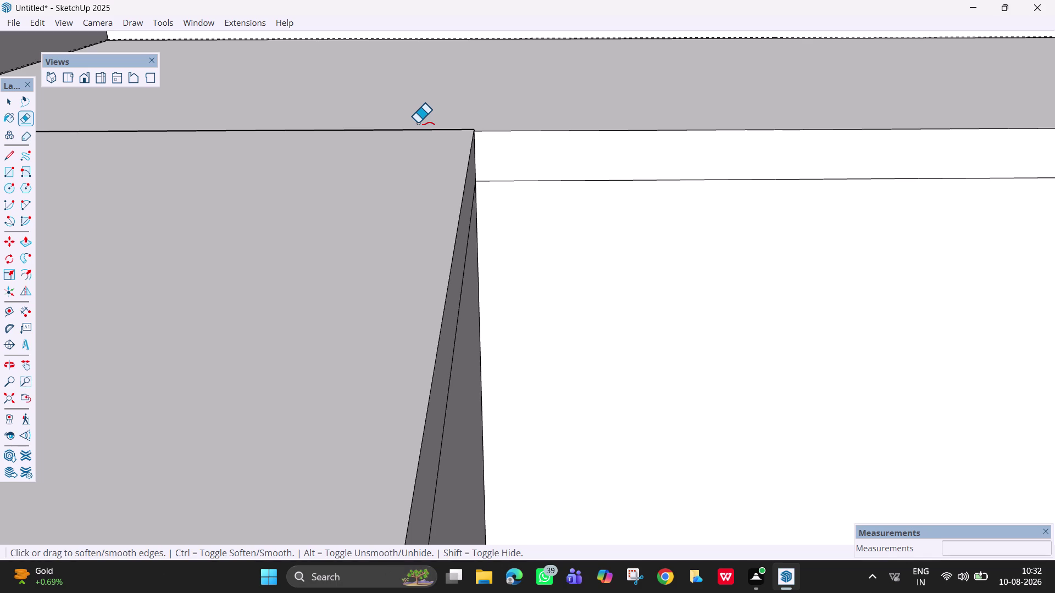
Orbit around the L-shaped bench to look down on its seat tops.
drag(422, 123, 421, 135)
scroll(down, 3)
scroll(down, 3)
scroll(down, 3)
middle_drag(584, 246, 526, 286)
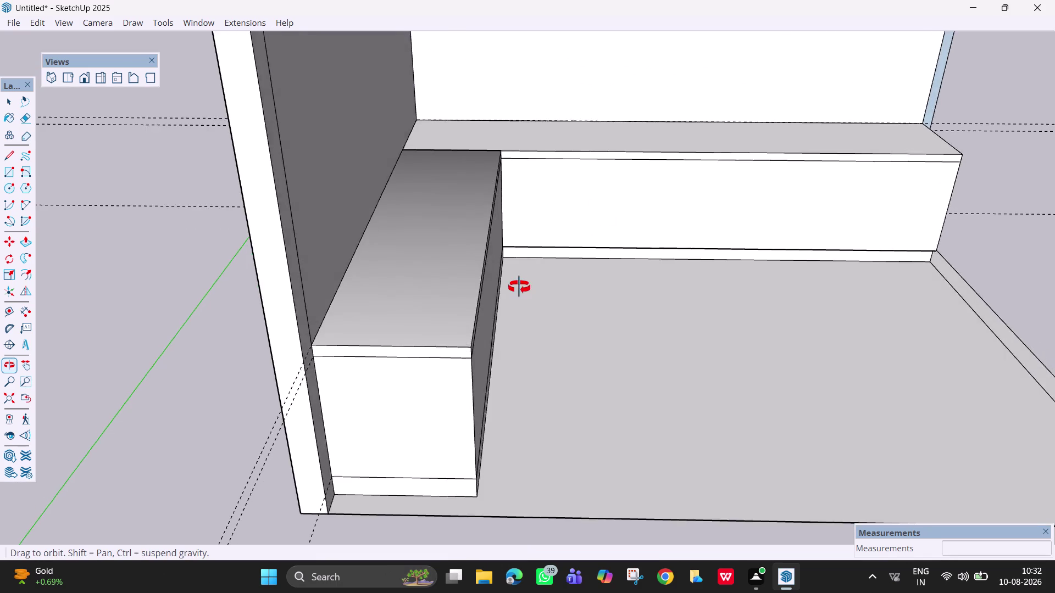
middle_drag(525, 287, 393, 213)
scroll(up, 3)
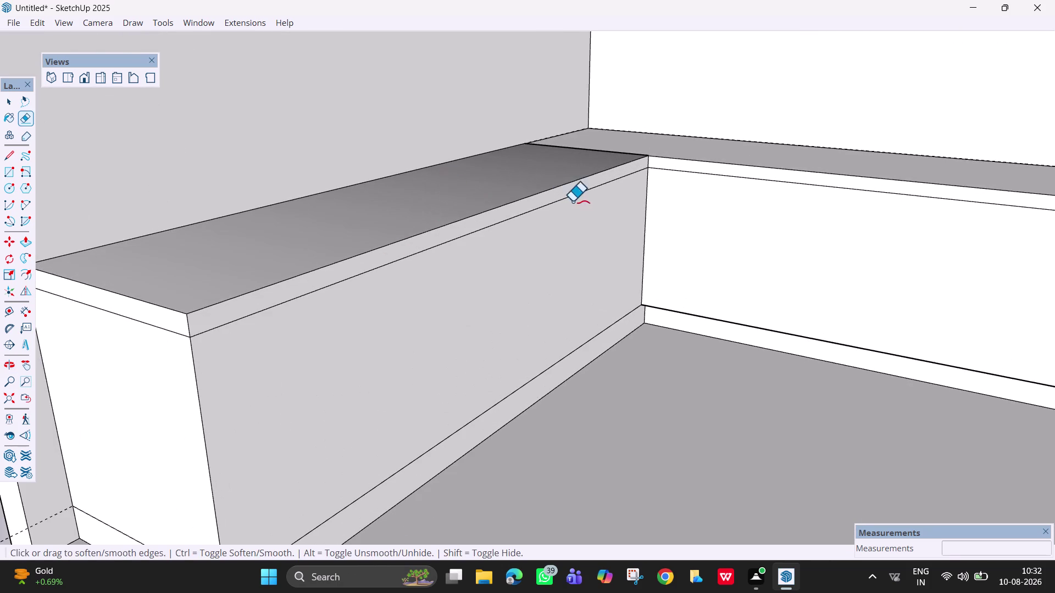
middle_drag(579, 207, 357, 223)
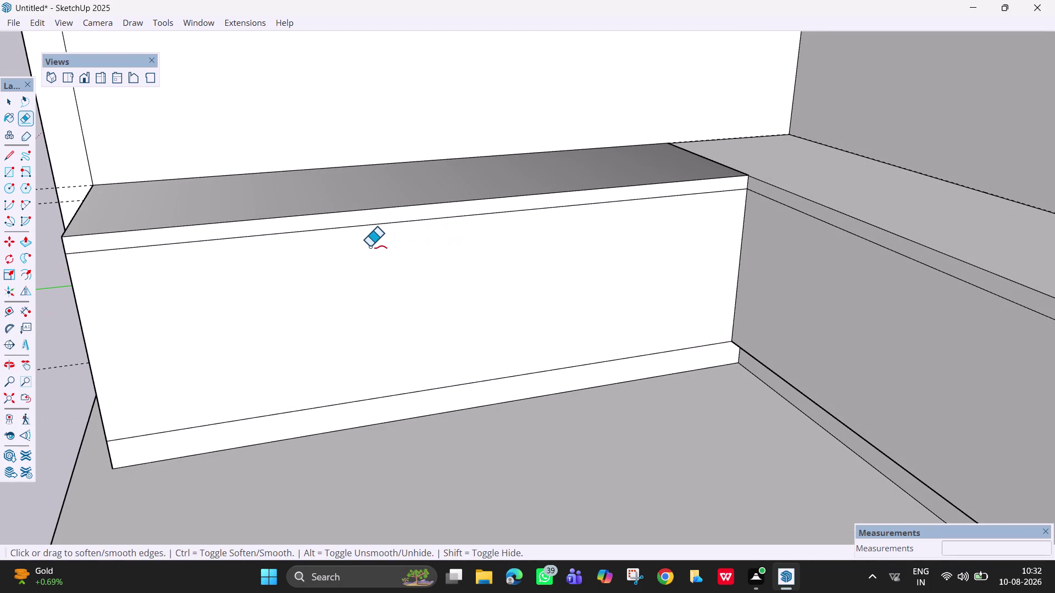
key(Escape)
key(space)
middle_drag(408, 131, 503, 453)
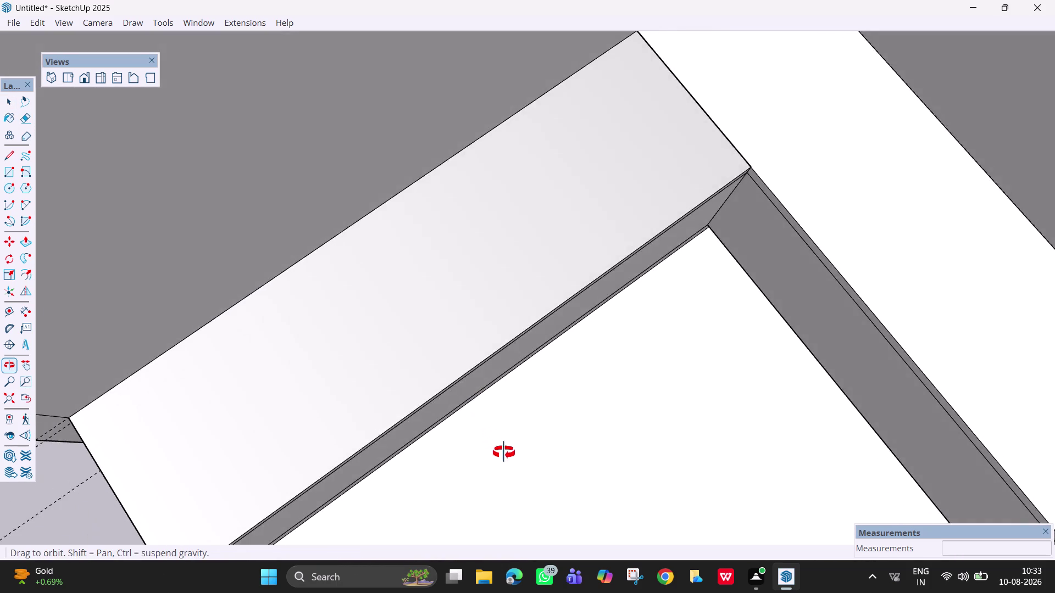
middle_drag(504, 453, 691, 434)
scroll(up, 3)
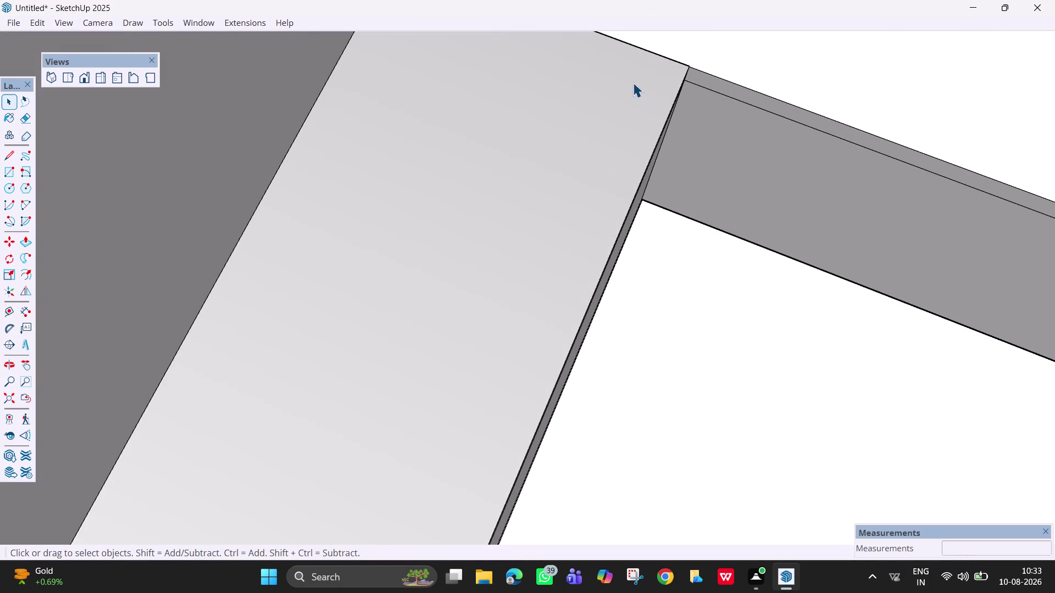
Pan over the bench top, erase an edge near the corner, then undo.
key(h)
drag(633, 82, 615, 204)
scroll(up, 3)
middle_drag(617, 170, 583, 290)
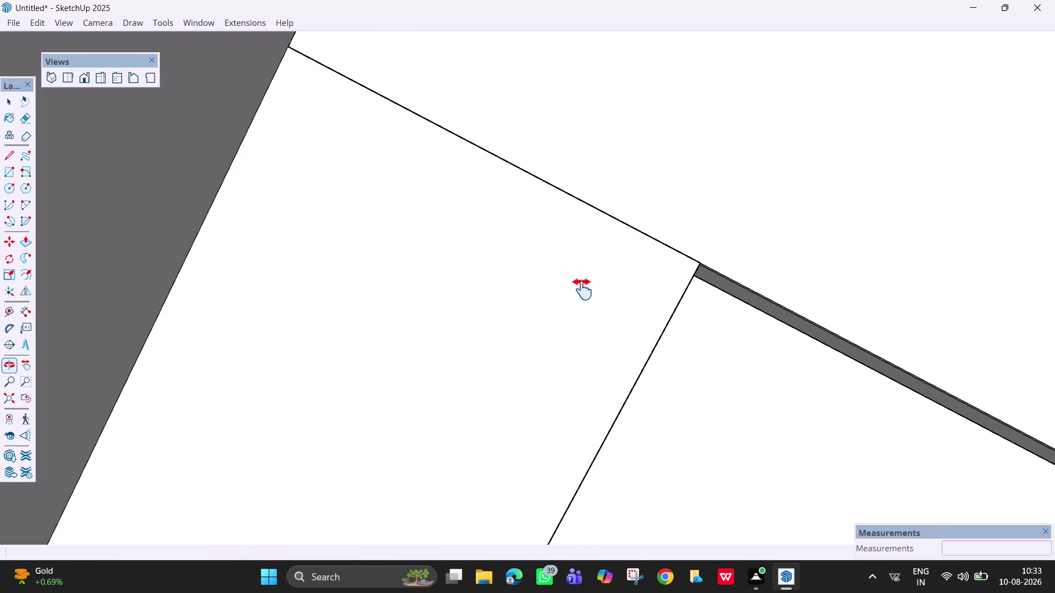
key(e)
drag(605, 210, 604, 215)
scroll(down, 3)
scroll(up, 3)
scroll(down, 3)
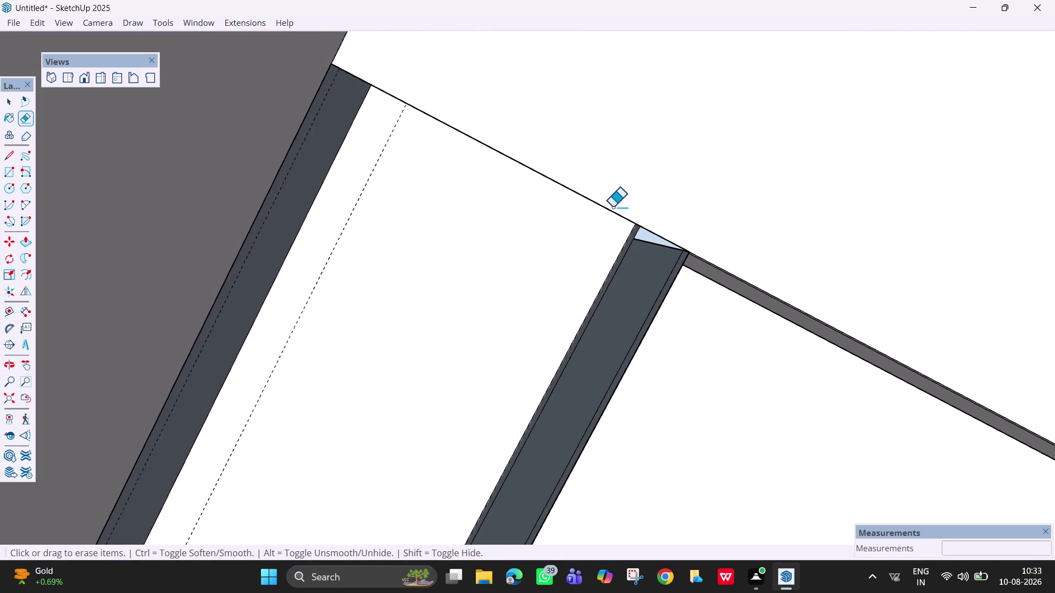
scroll(down, 3)
middle_drag(612, 207, 643, 86)
key(ctrl+z)
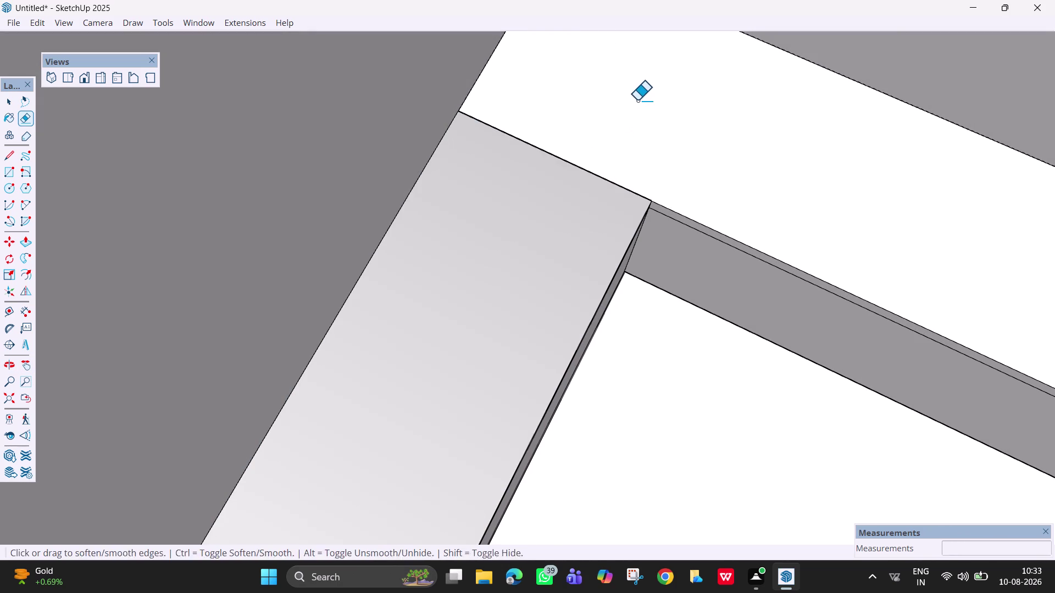
Erase the bench-top corner edge, undo it, and review the whole L-shaped bench.
drag(607, 185, 611, 175)
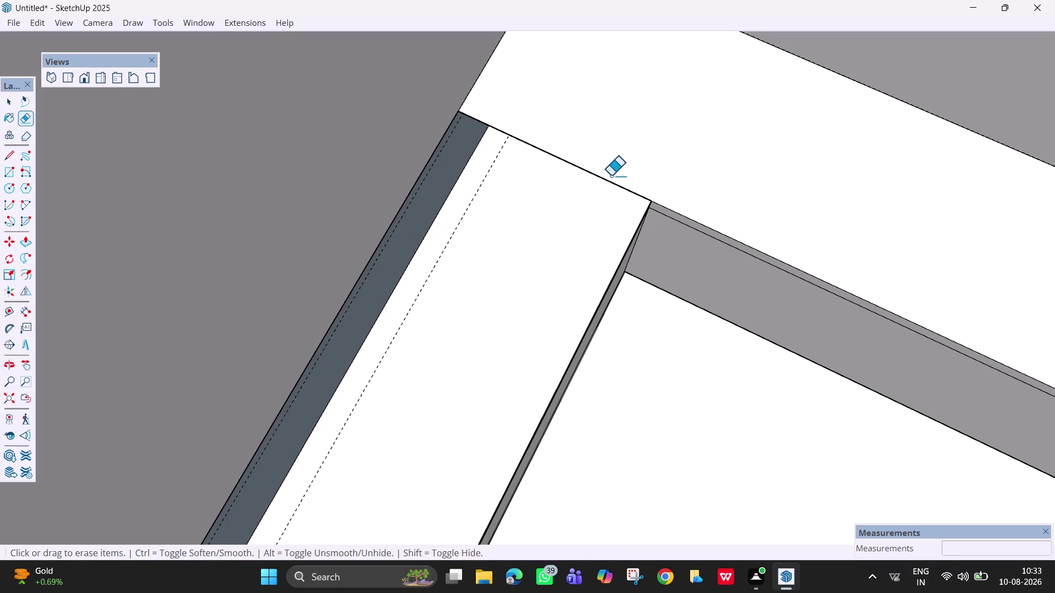
key(ctrl+z)
scroll(down, 3)
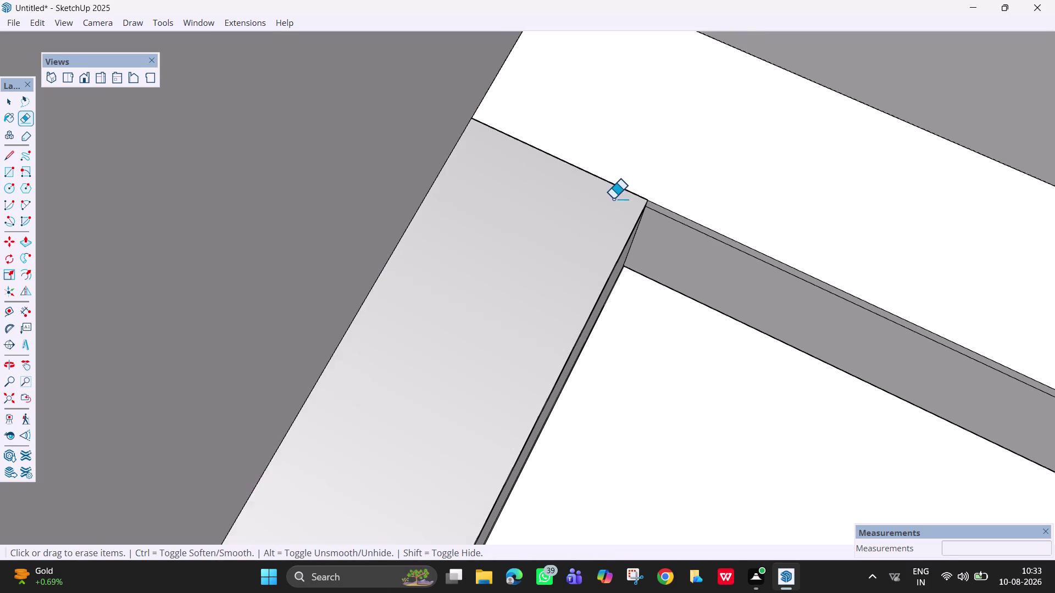
scroll(down, 3)
middle_drag(639, 293, 555, 59)
scroll(down, 3)
middle_drag(658, 334, 630, 240)
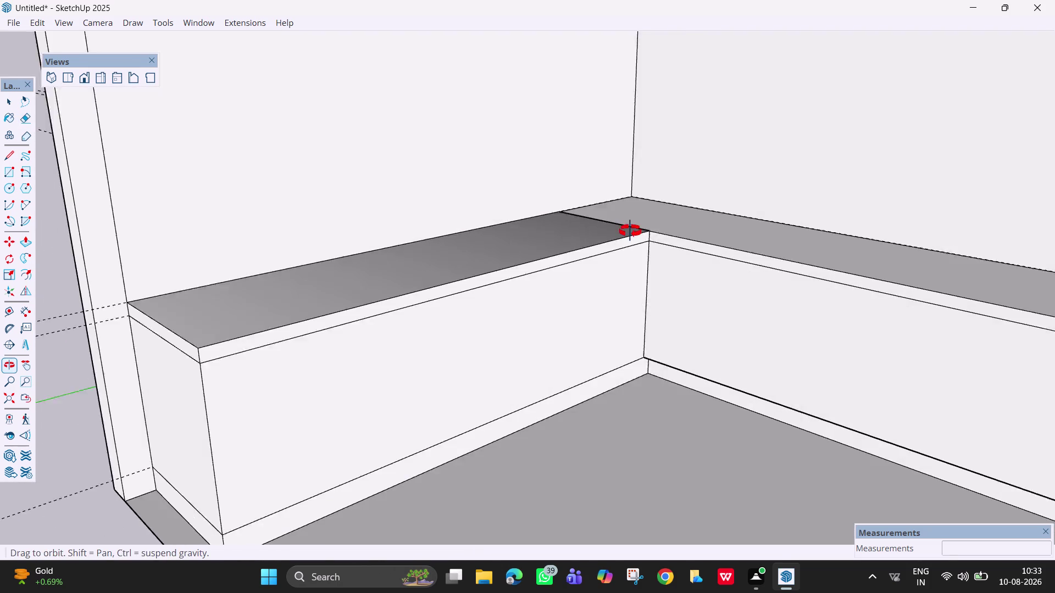
middle_drag(630, 241, 627, 218)
key(ctrl+z)
key(ctrl+z)
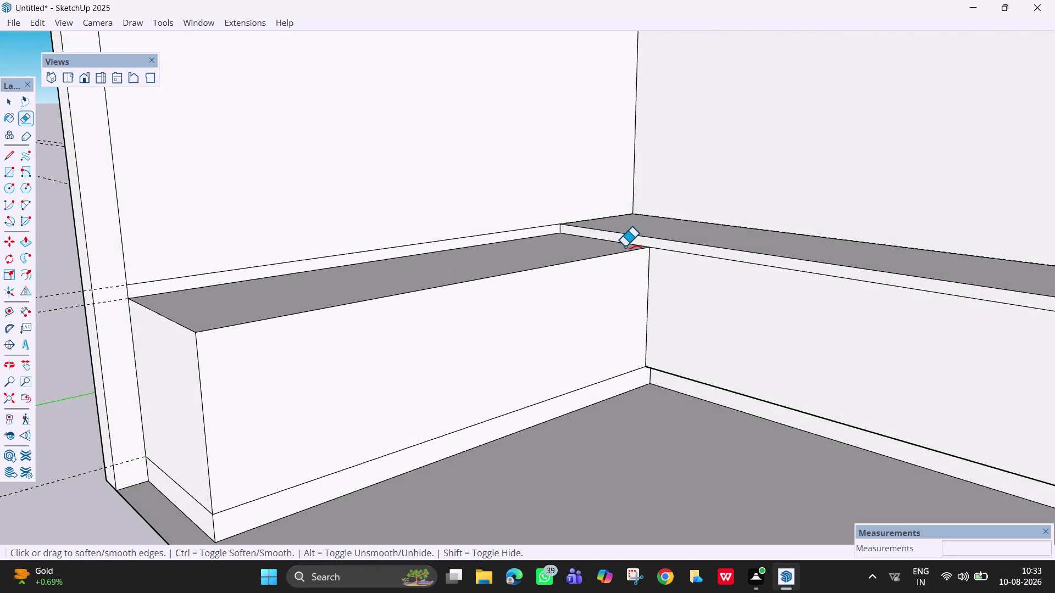
scroll(down, 3)
Pull the short bench section's seat top face up 50 mm.
middle_drag(627, 253, 457, 381)
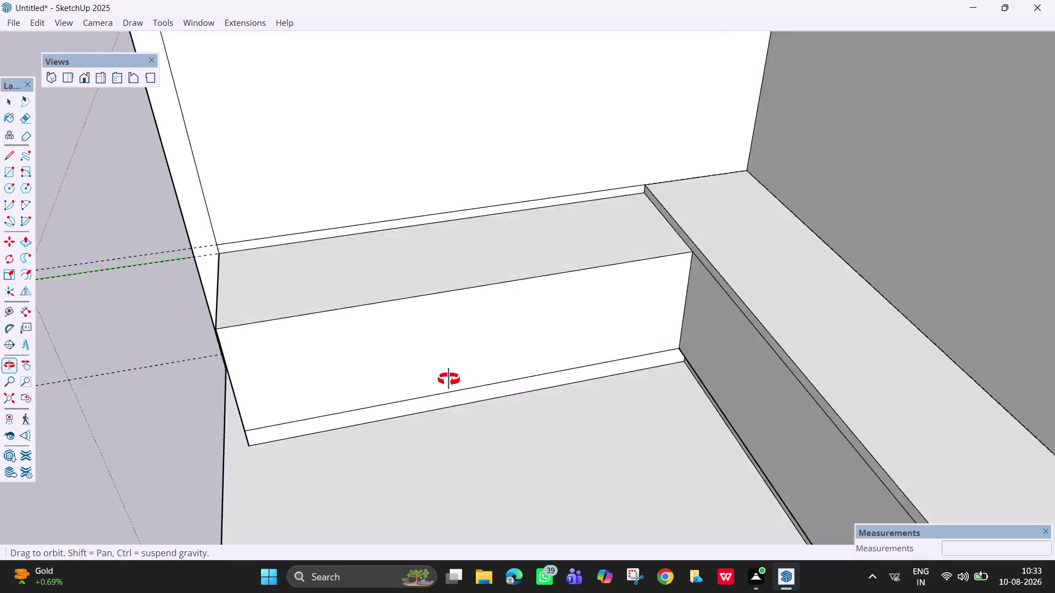
middle_drag(457, 382, 327, 328)
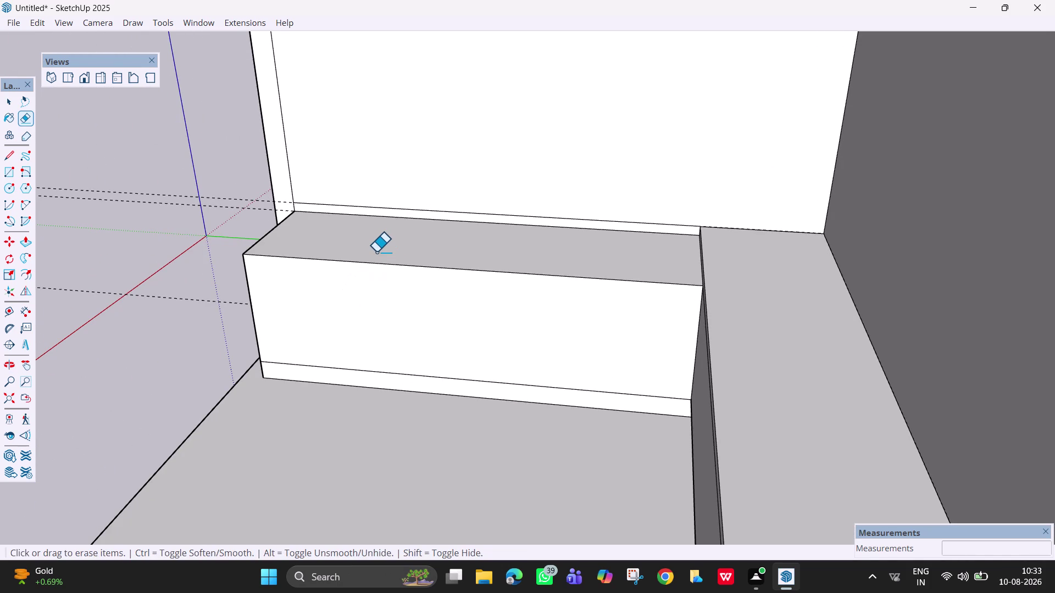
key(Escape)
key(p)
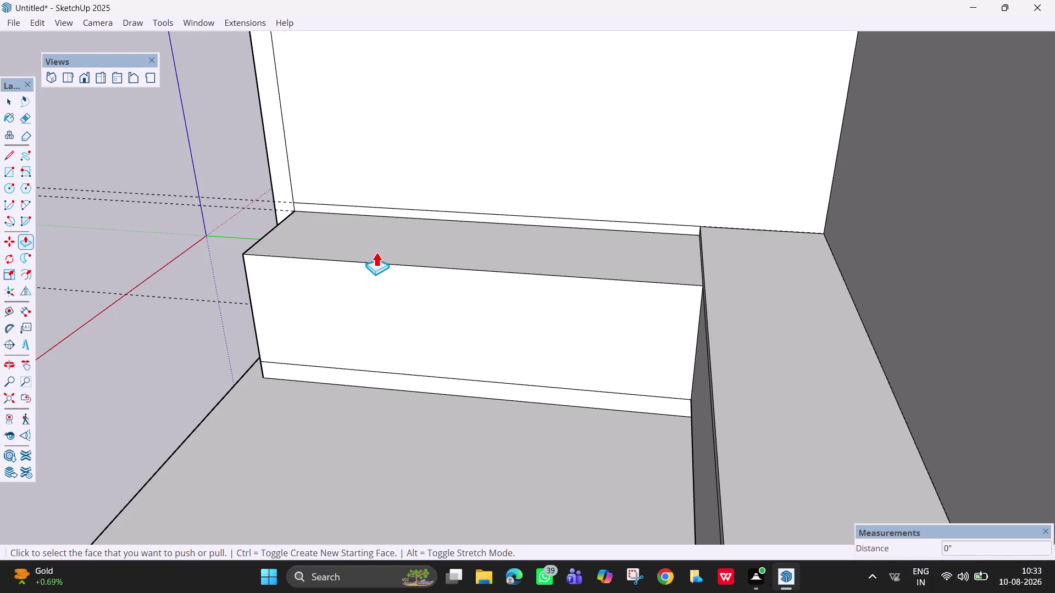
click(395, 236)
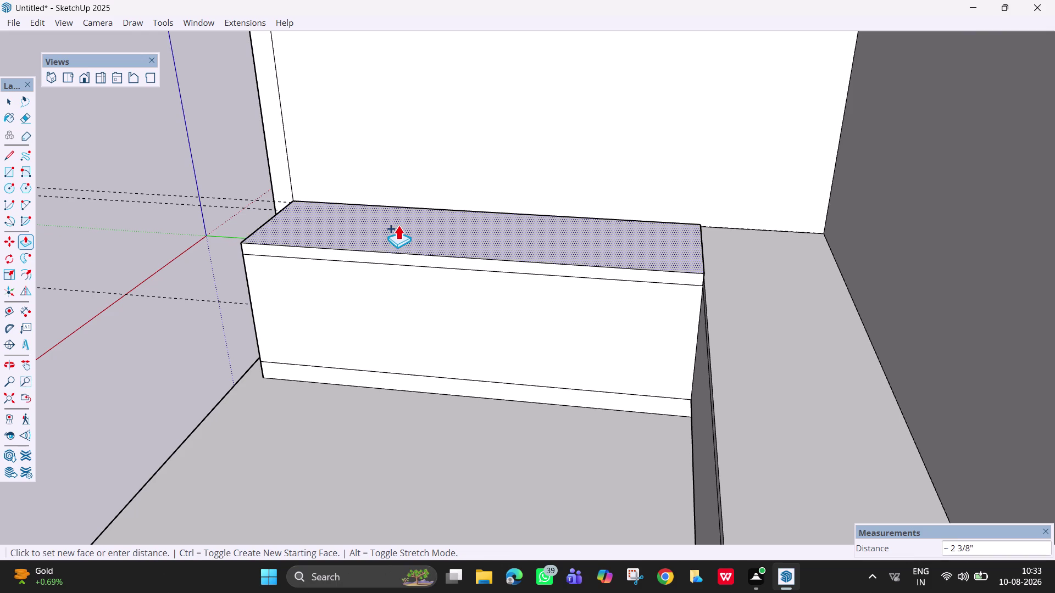
text(50)
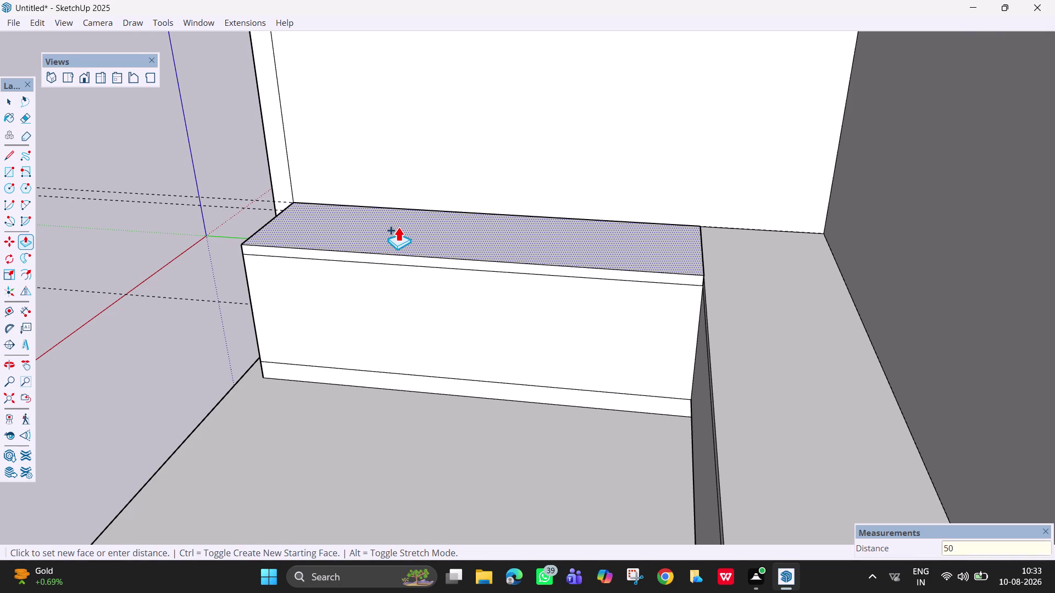
text(mm)
key(Return)
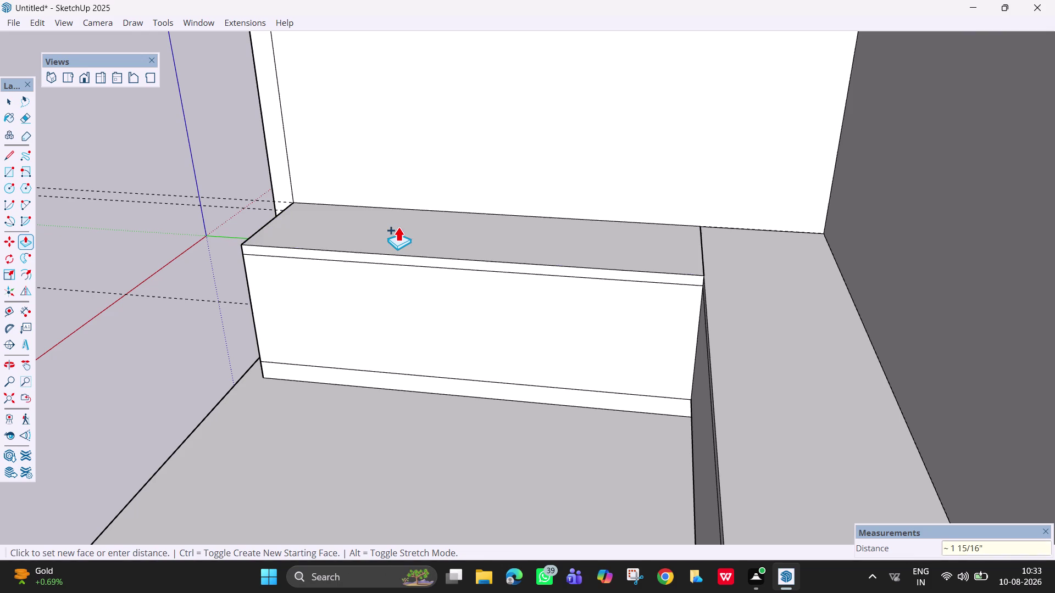
scroll(up, 3)
middle_drag(650, 353, 734, 328)
scroll(up, 3)
scroll(up, 3)
scroll(up, 3)
middle_drag(666, 329, 637, 339)
scroll(up, 3)
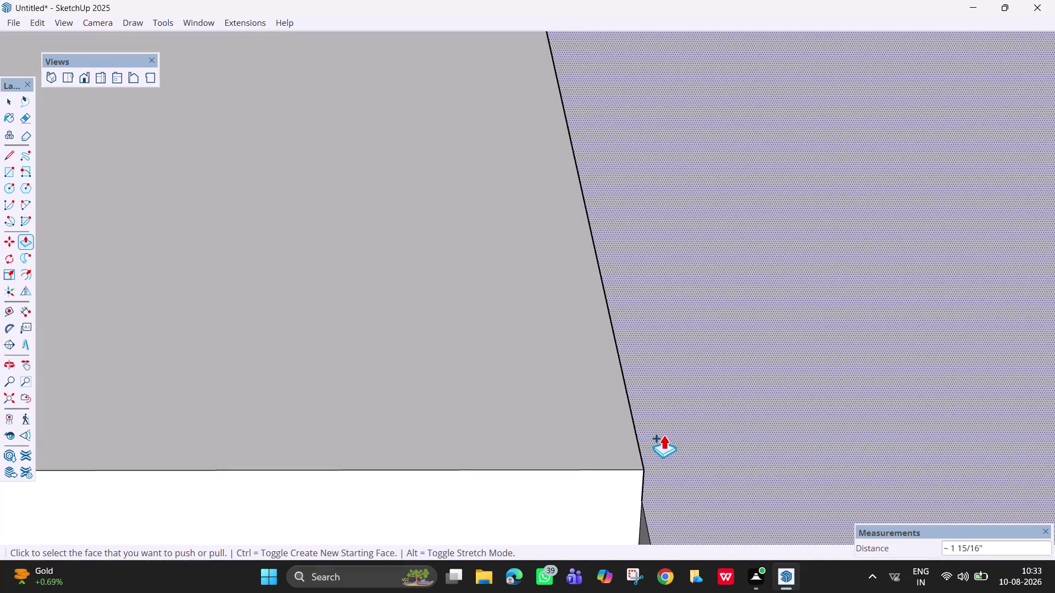
Erase the seam and short vertical edge where the two bench tops meet.
middle_drag(652, 431, 683, 362)
key(Escape)
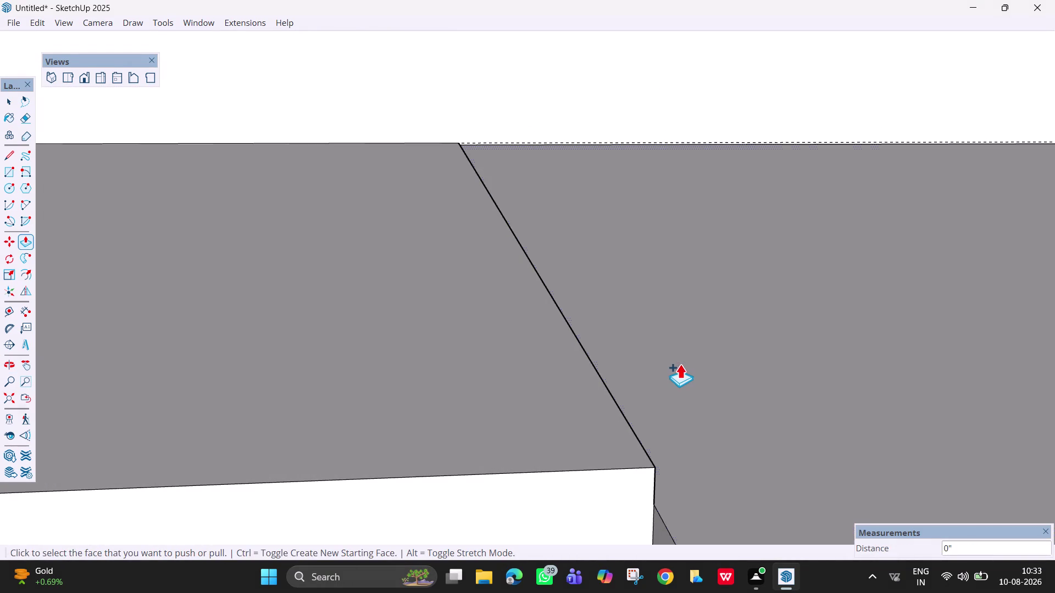
key(e)
click(620, 407)
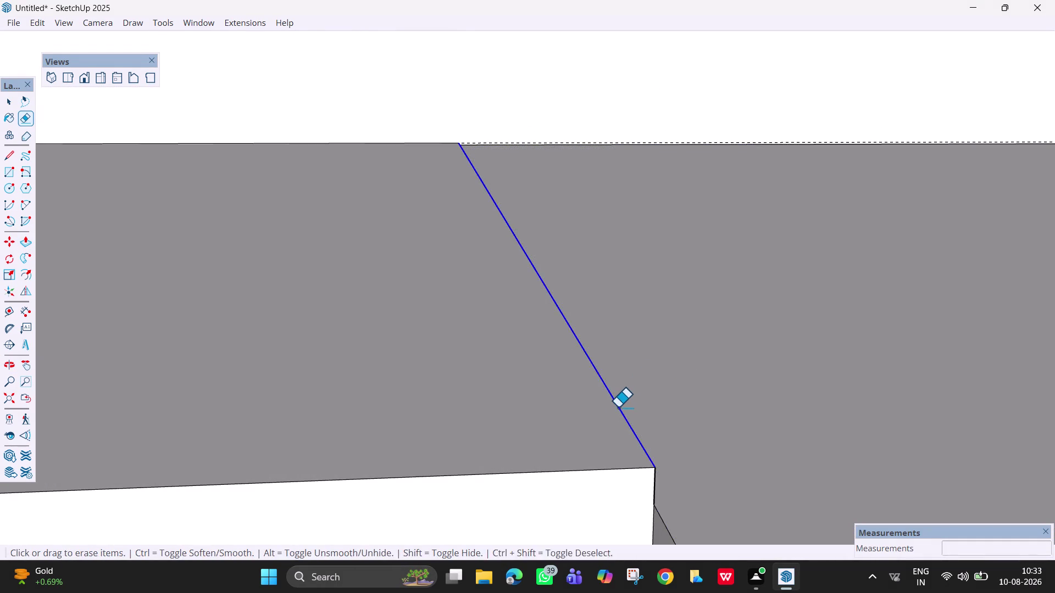
drag(659, 482, 656, 482)
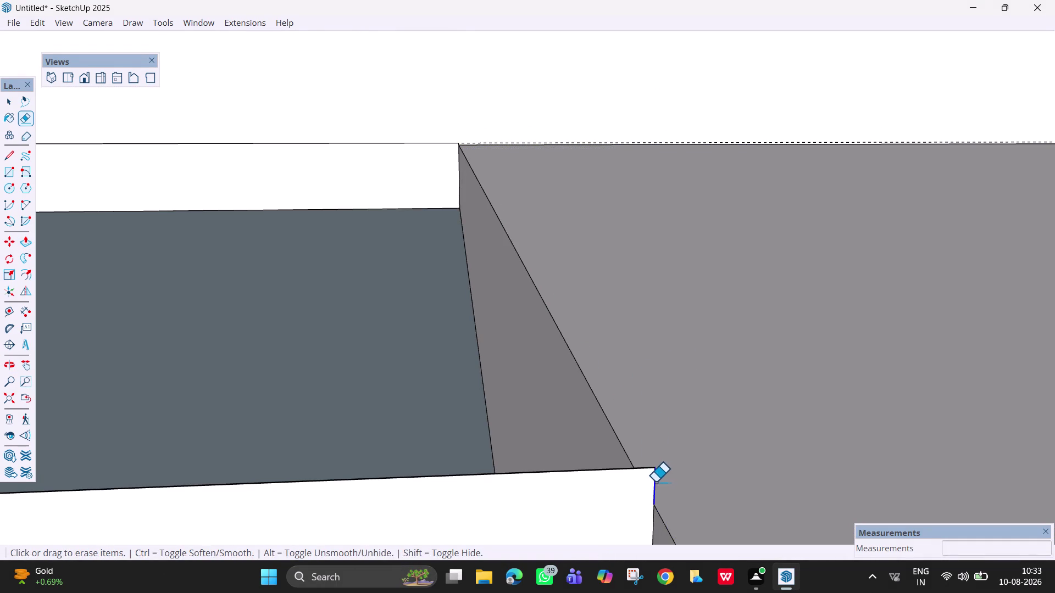
drag(656, 482, 654, 482)
key(ctrl+z)
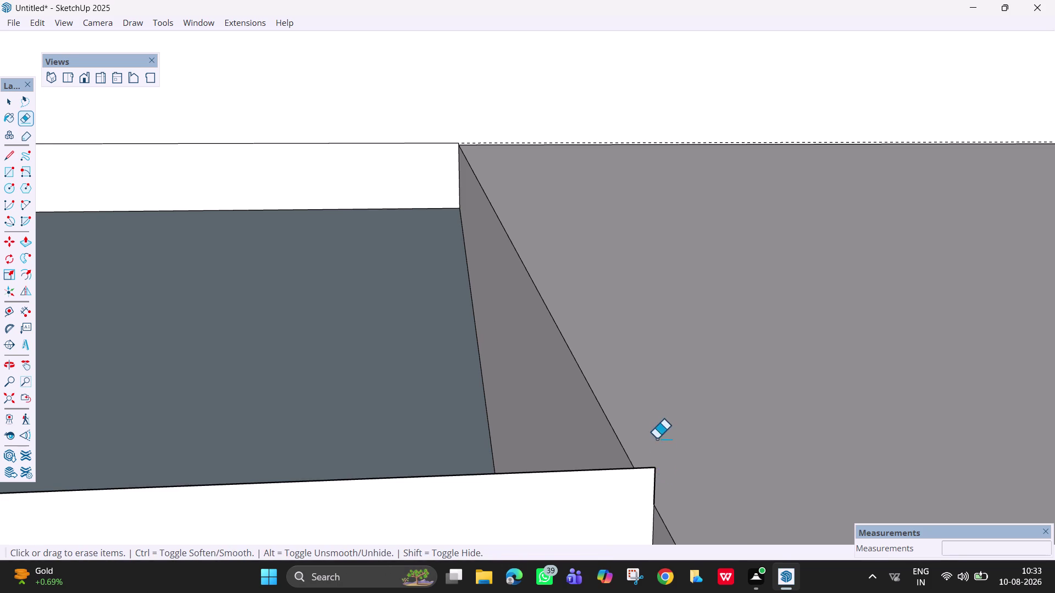
scroll(down, 3)
scroll(down, 3)
scroll(up, 3)
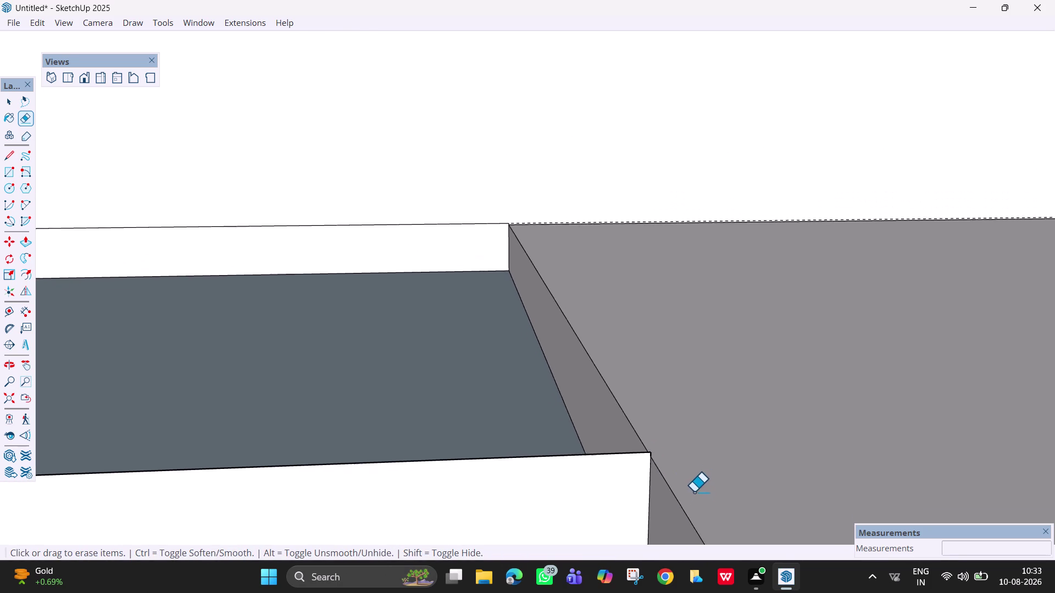
scroll(up, 3)
scroll(down, 3)
scroll(down, 3)
scroll(down, 3)
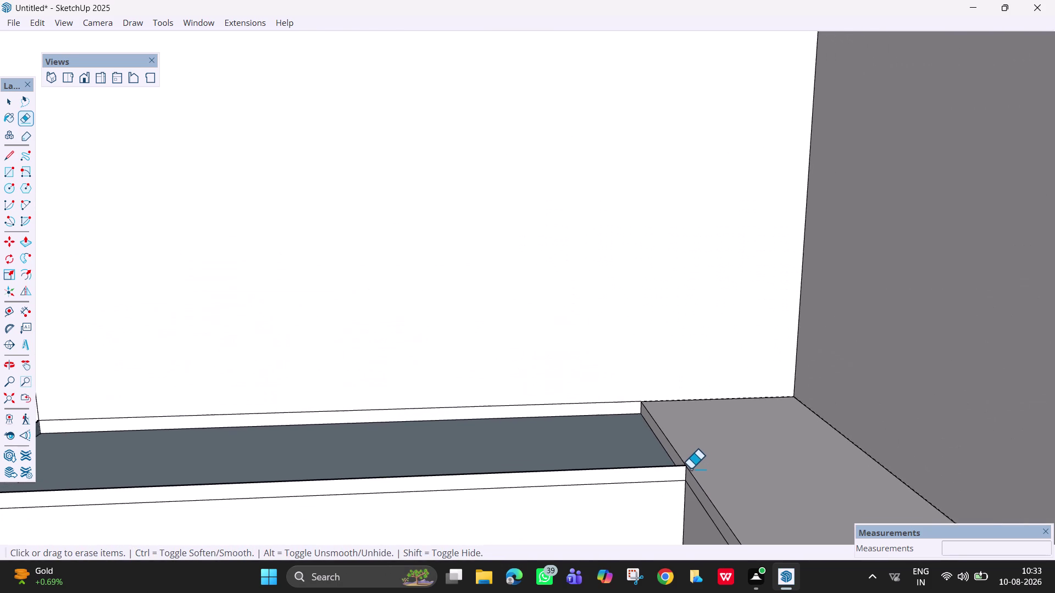
scroll(up, 3)
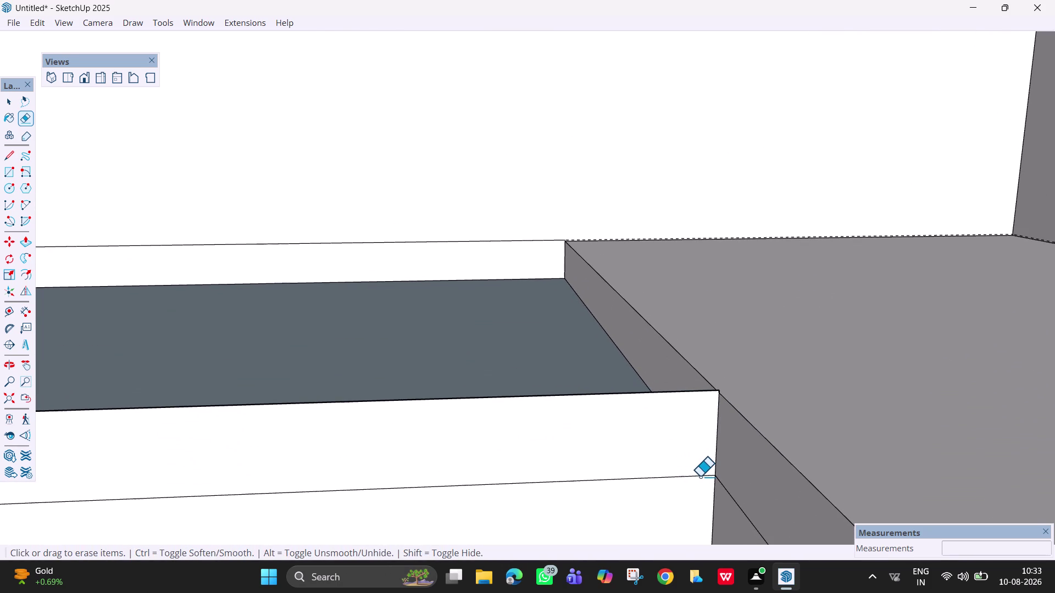
Undo to restore the missing bench-top face and retry the corner edge.
key(ctrl+z)
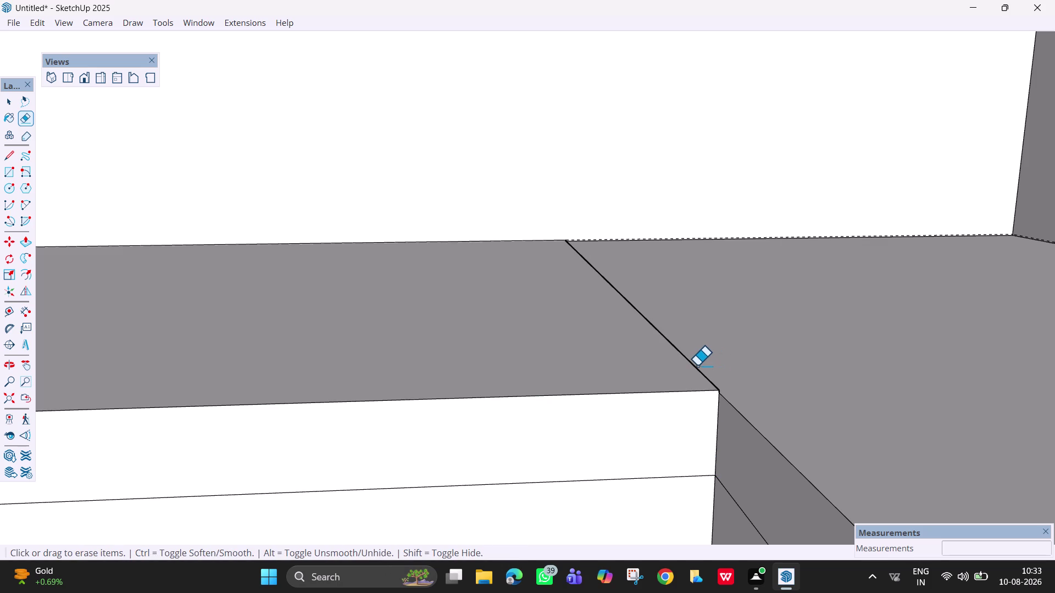
drag(693, 366, 705, 366)
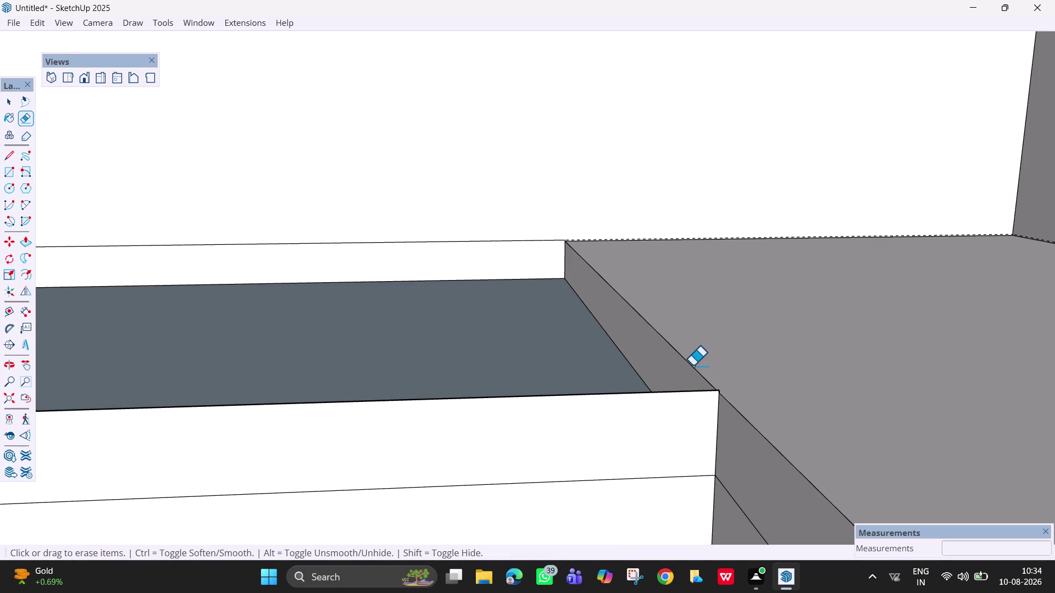
click(693, 366)
key(ctrl+z)
key(ctrl+z)
scroll(down, 3)
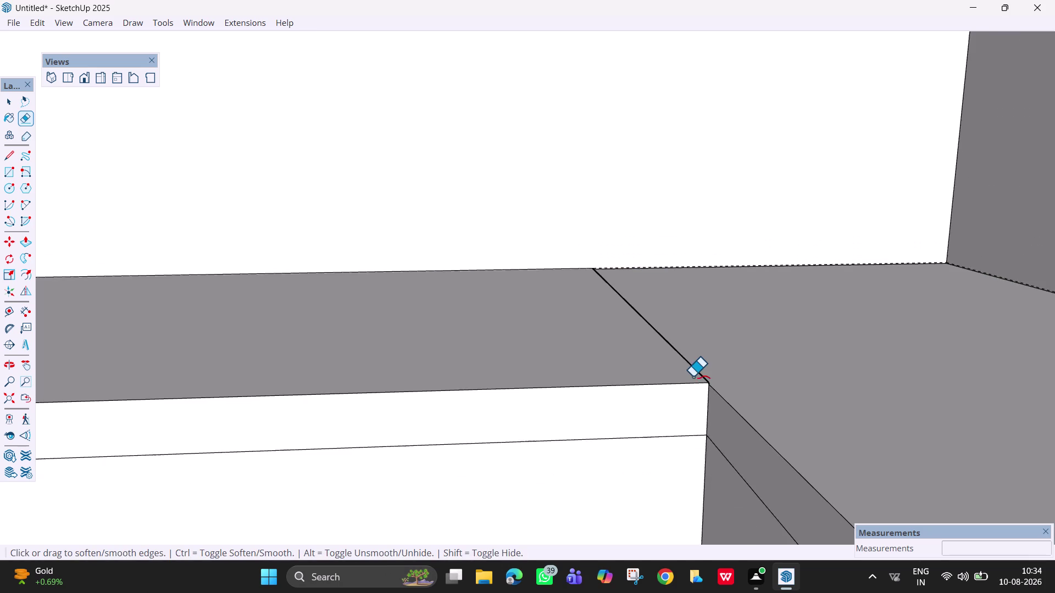
scroll(down, 3)
scroll(down, 3)
Erase the leftover edge lines where the bench meets the wall, undoing one mis-click.
middle_drag(555, 448, 721, 418)
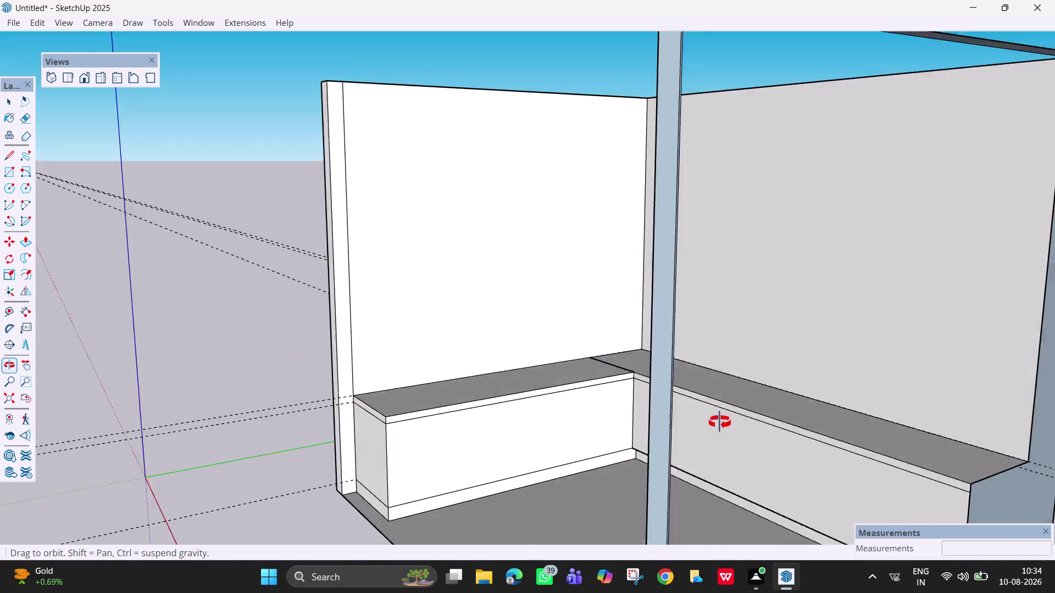
middle_drag(722, 419, 750, 350)
scroll(up, 3)
scroll(down, 3)
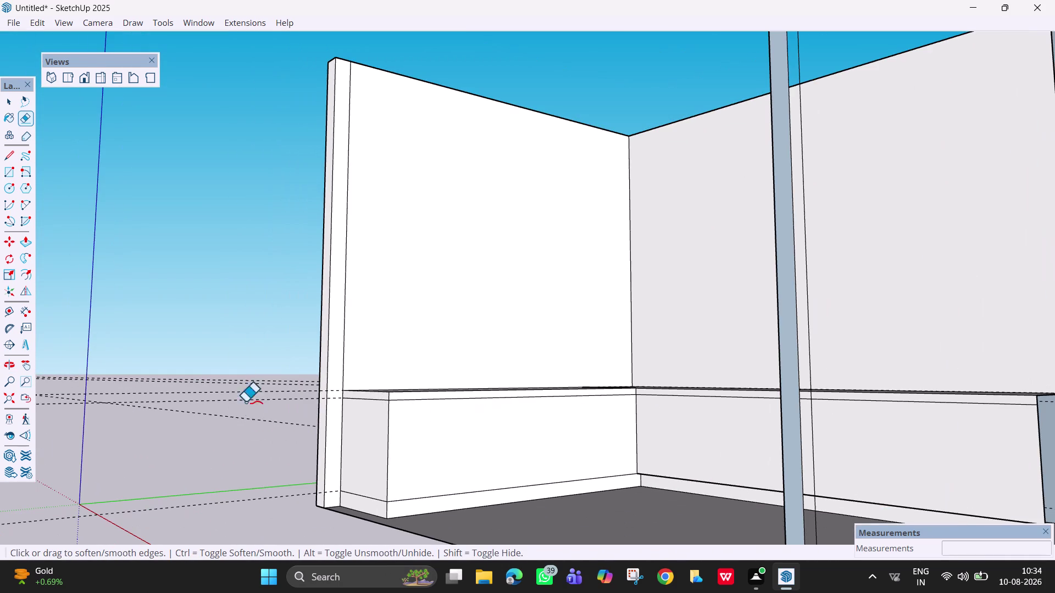
drag(264, 373, 249, 558)
drag(263, 494, 263, 500)
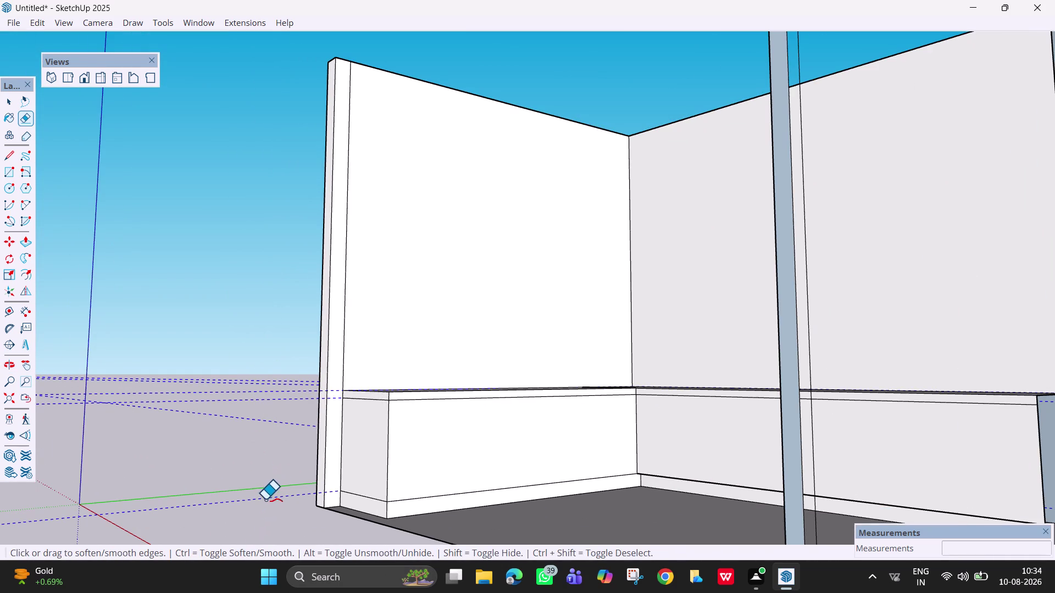
key(space)
drag(253, 356, 260, 509)
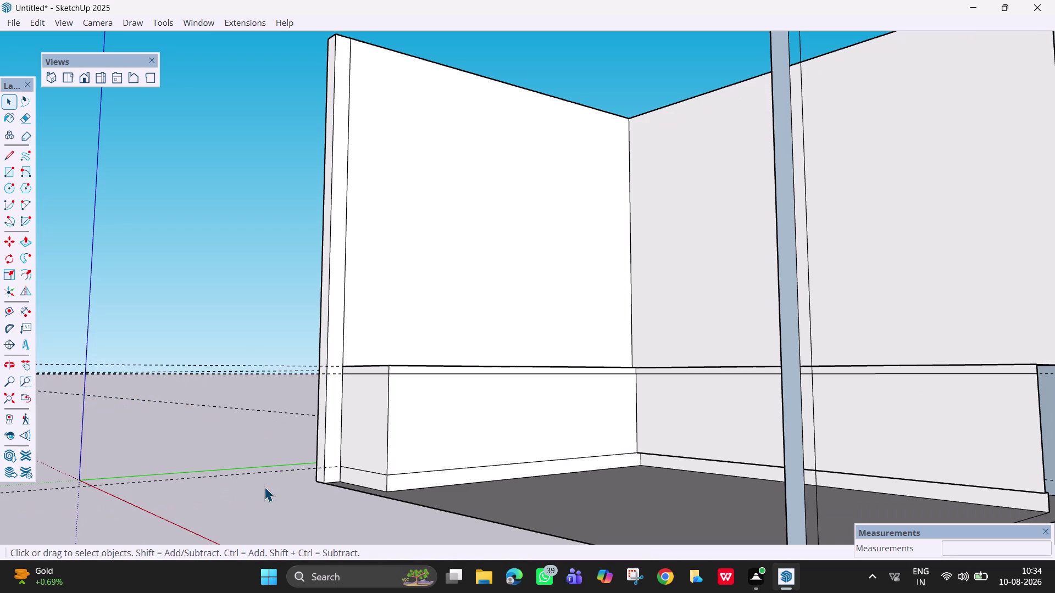
key(e)
drag(267, 351, 270, 477)
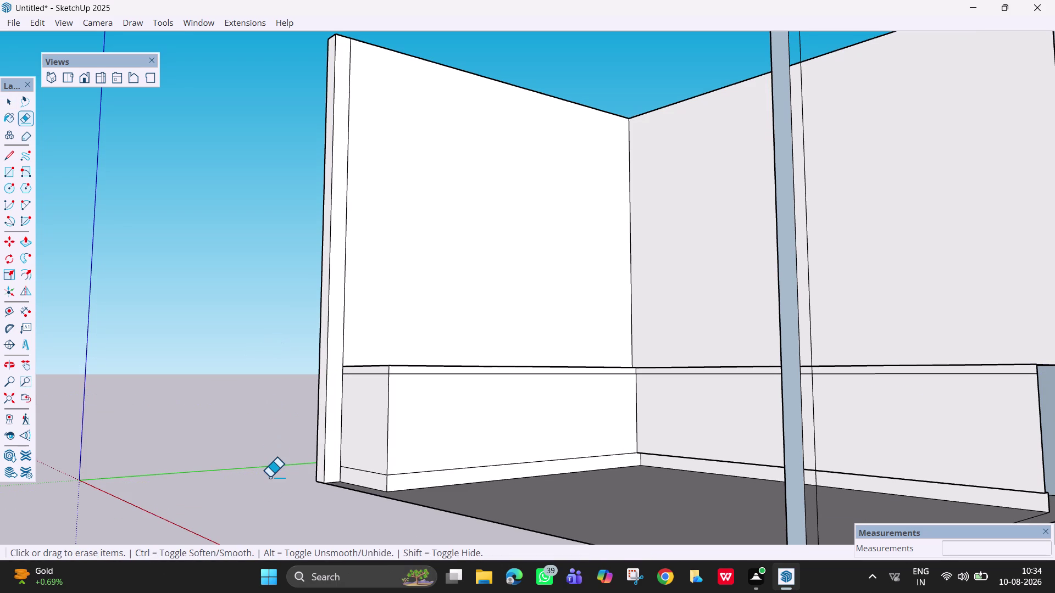
scroll(down, 3)
middle_drag(684, 389, 654, 520)
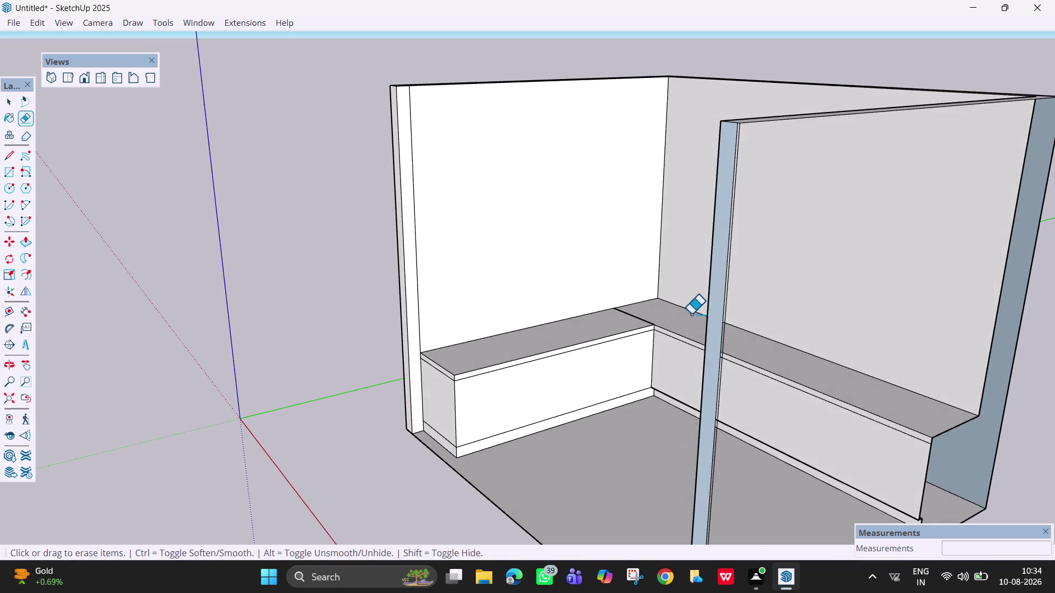
scroll(up, 3)
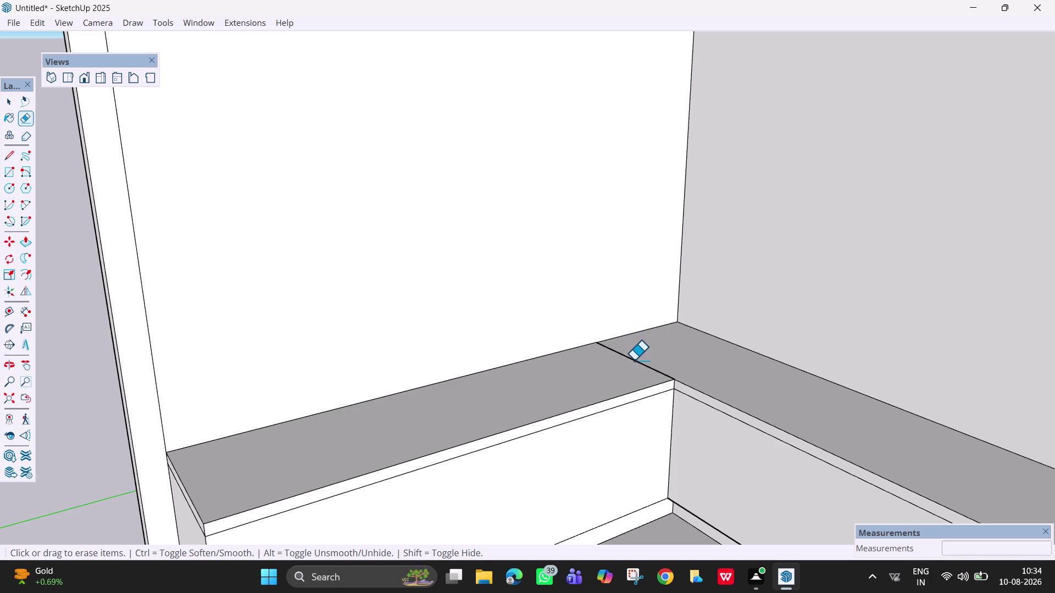
click(634, 360)
key(ctrl+z)
scroll(down, 3)
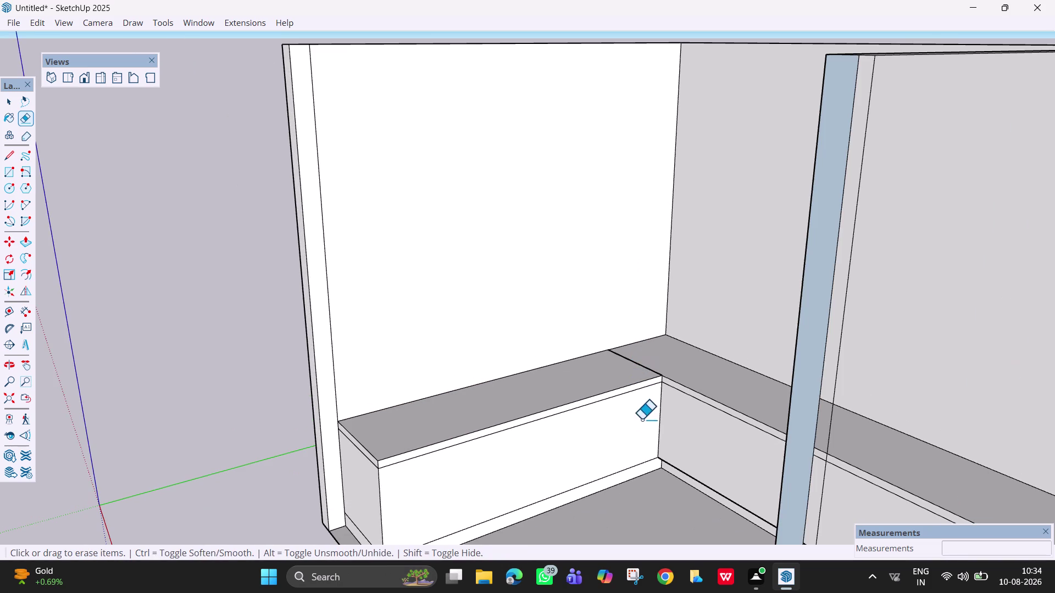
Pan and zoom along the bench corner to check for remaining stray edges.
scroll(up, 3)
scroll(up, 3)
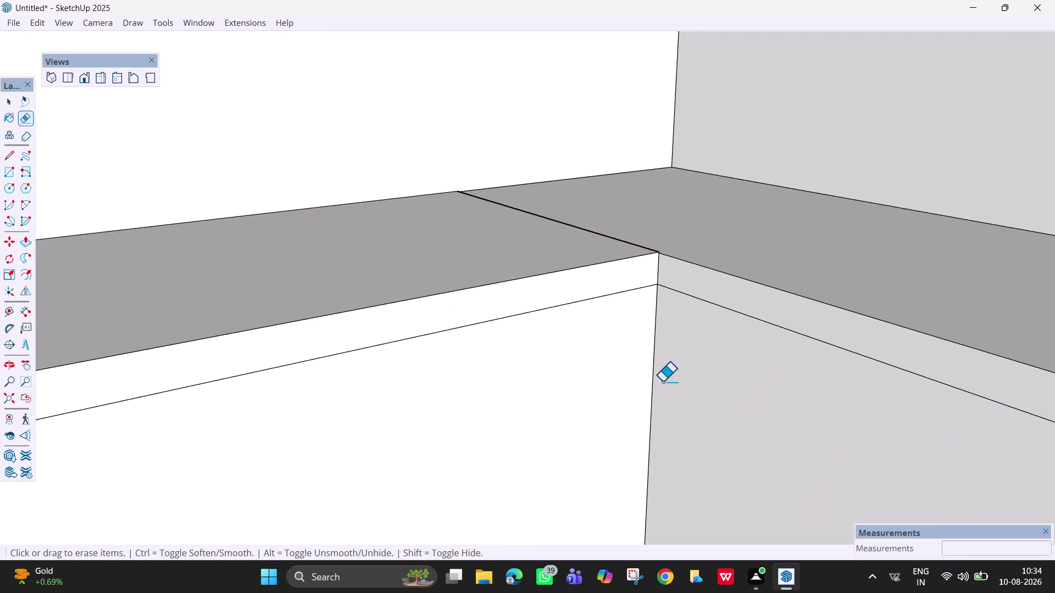
scroll(up, 3)
middle_drag(645, 342, 492, 426)
scroll(up, 3)
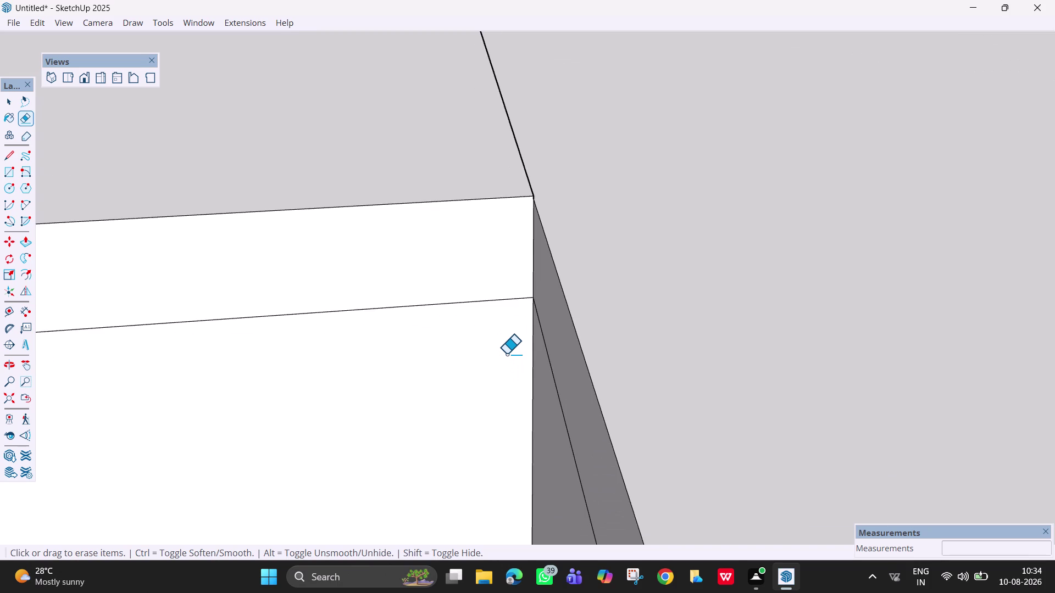
scroll(up, 3)
scroll(up, 3)
key(h)
drag(529, 394, 576, 487)
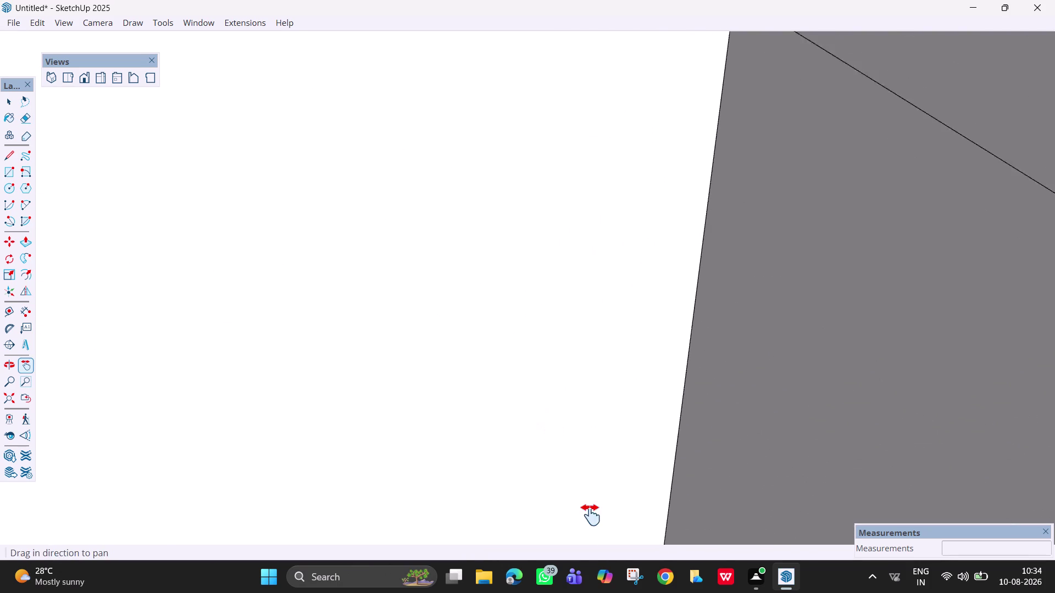
drag(576, 487, 593, 518)
scroll(up, 3)
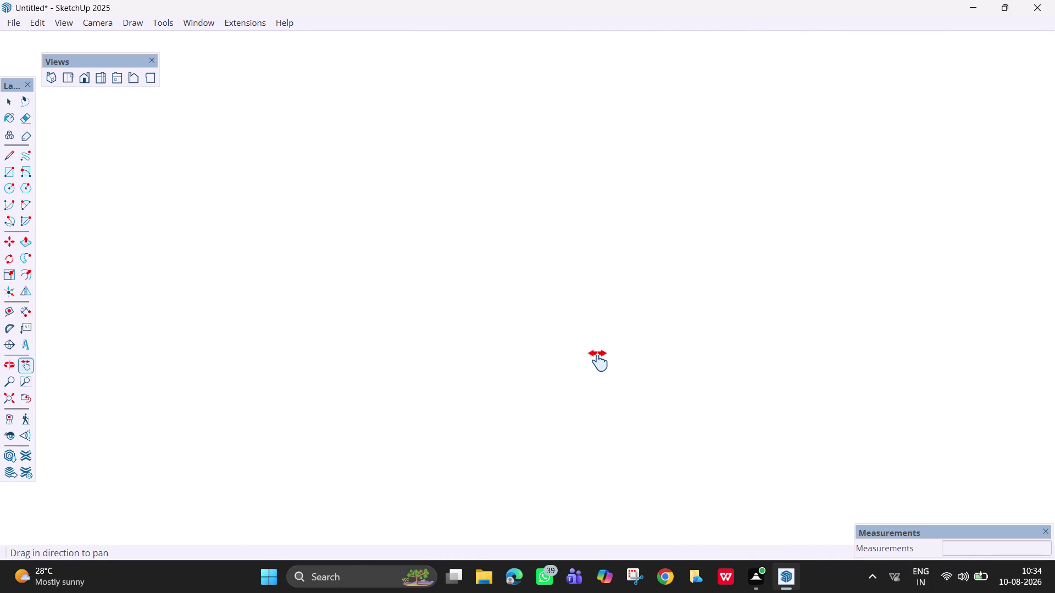
scroll(up, 3)
scroll(down, 3)
scroll(up, 3)
scroll(down, 3)
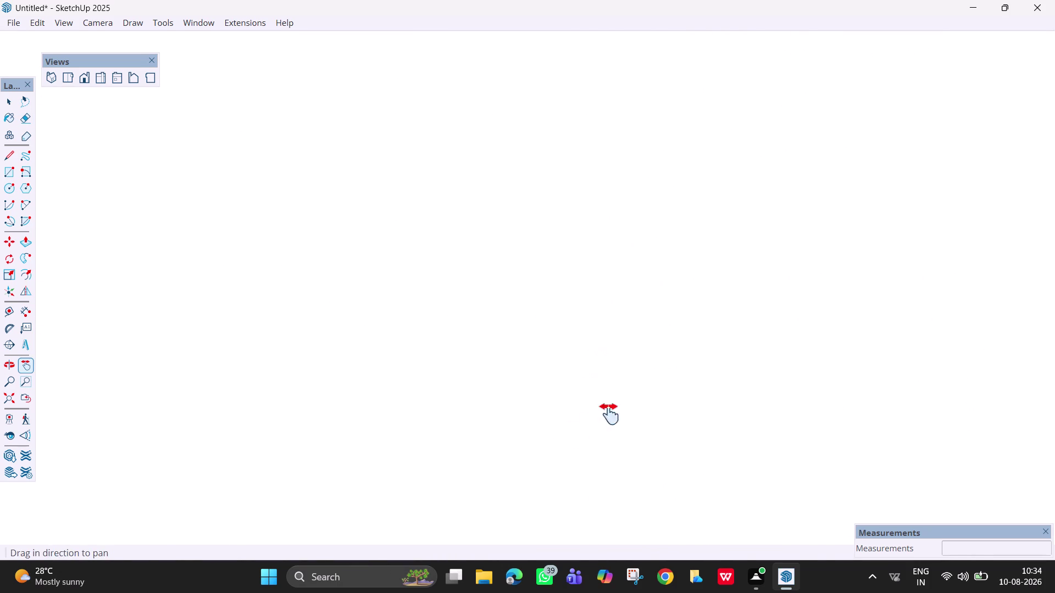
scroll(down, 3)
Orbit around the bench top and out to the whole room, then select all geometry.
key(Escape)
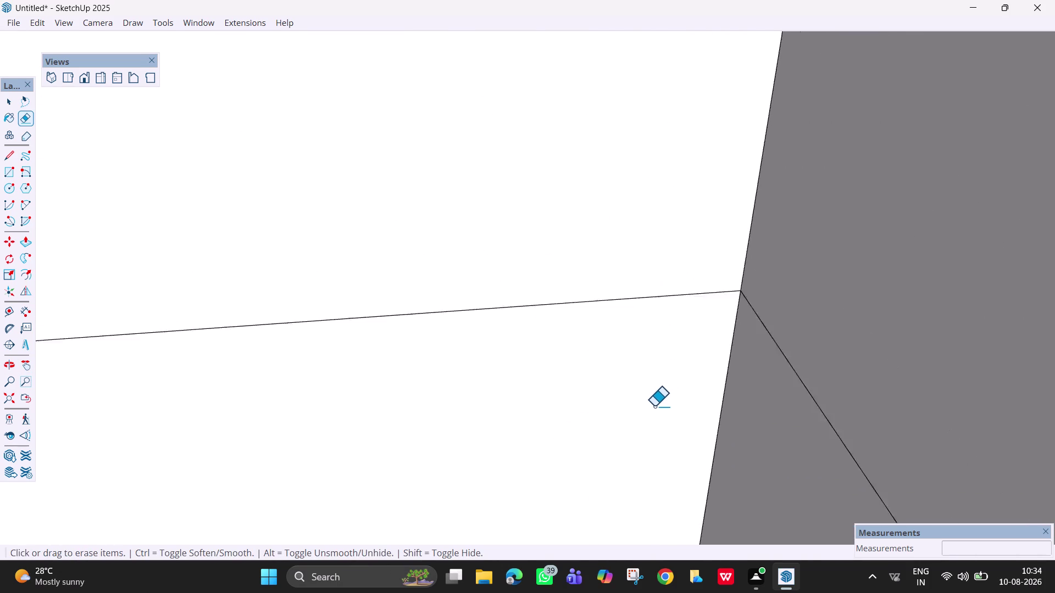
scroll(down, 3)
middle_drag(578, 412, 850, 283)
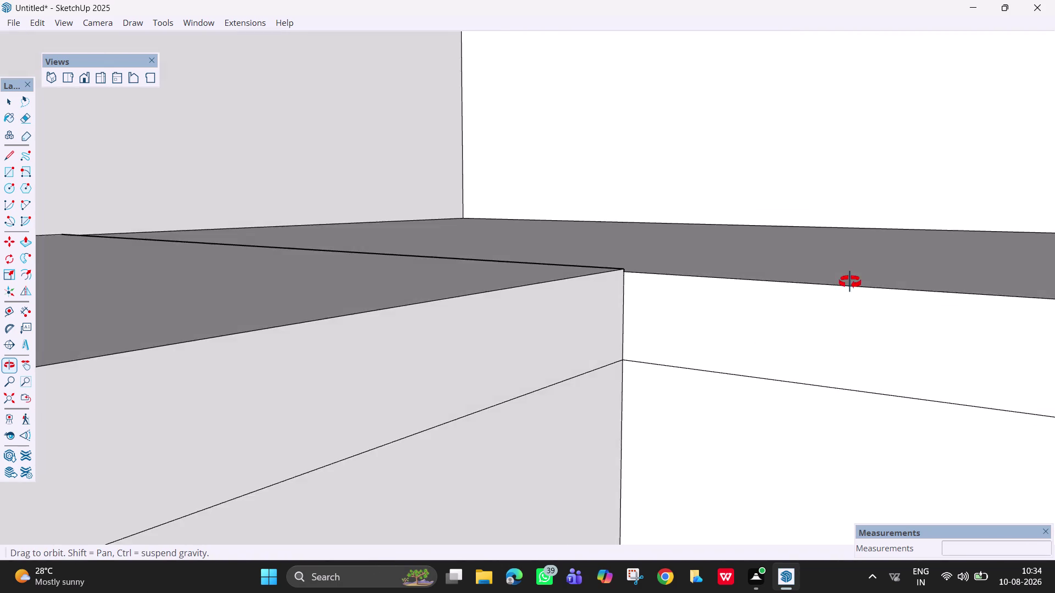
middle_drag(850, 283, 872, 331)
scroll(down, 3)
scroll(down, 3)
scroll(down, 3)
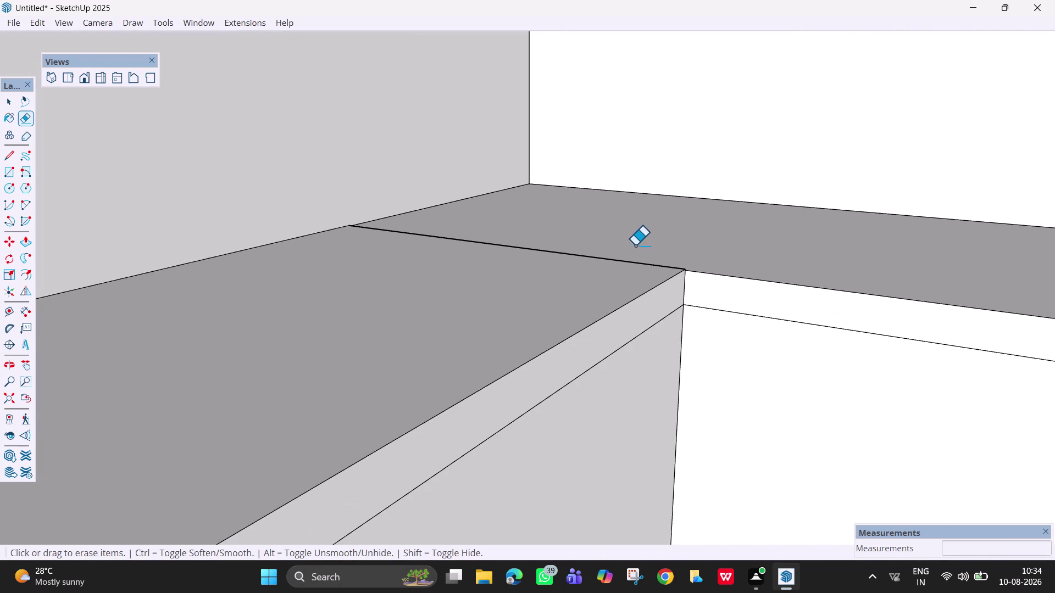
scroll(down, 3)
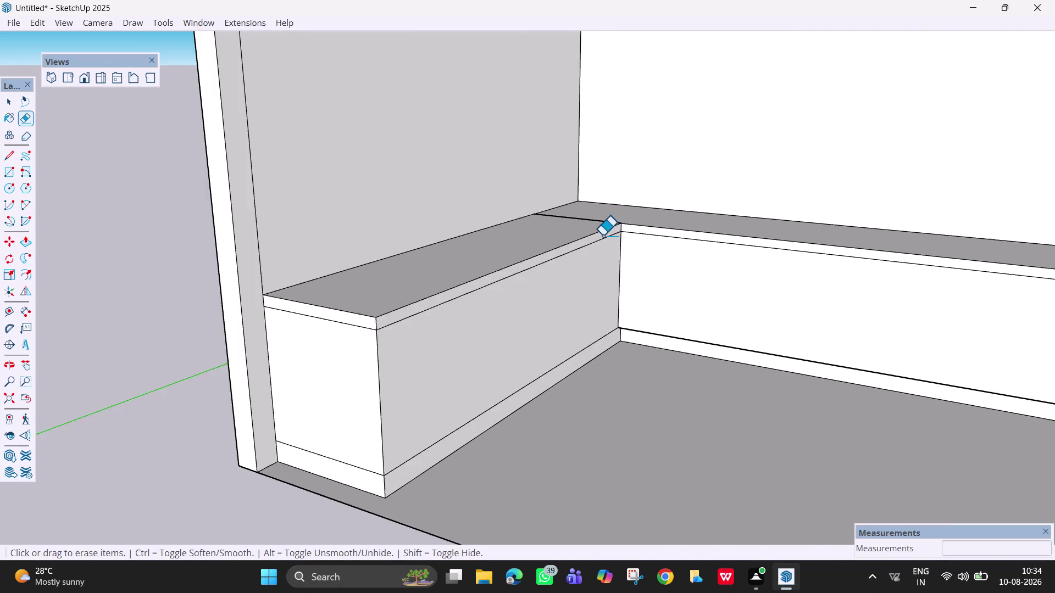
scroll(down, 3)
middle_drag(657, 323, 833, 355)
middle_drag(220, 267, 316, 311)
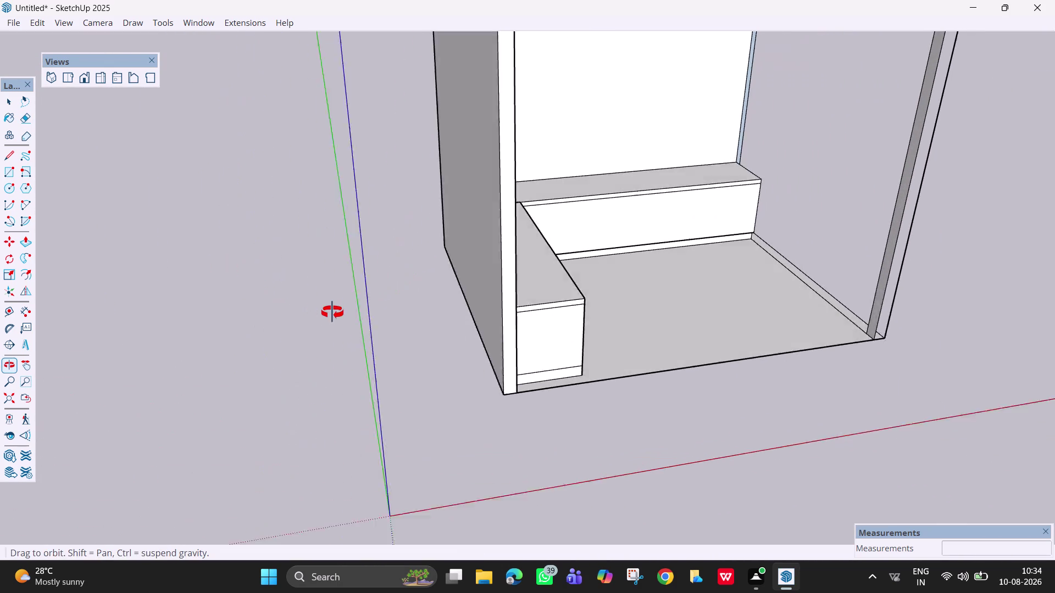
middle_drag(317, 311, 341, 313)
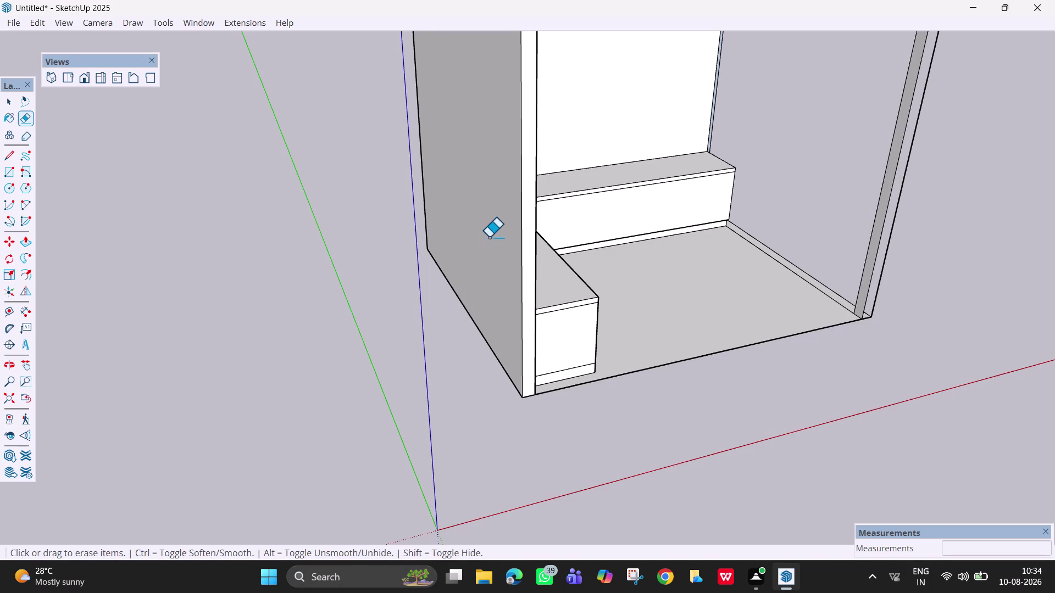
key(space)
drag(652, 233, 412, 263)
Combine the selected room and bench geometry into one group with Make Group.
middle_drag(601, 269, 443, 312)
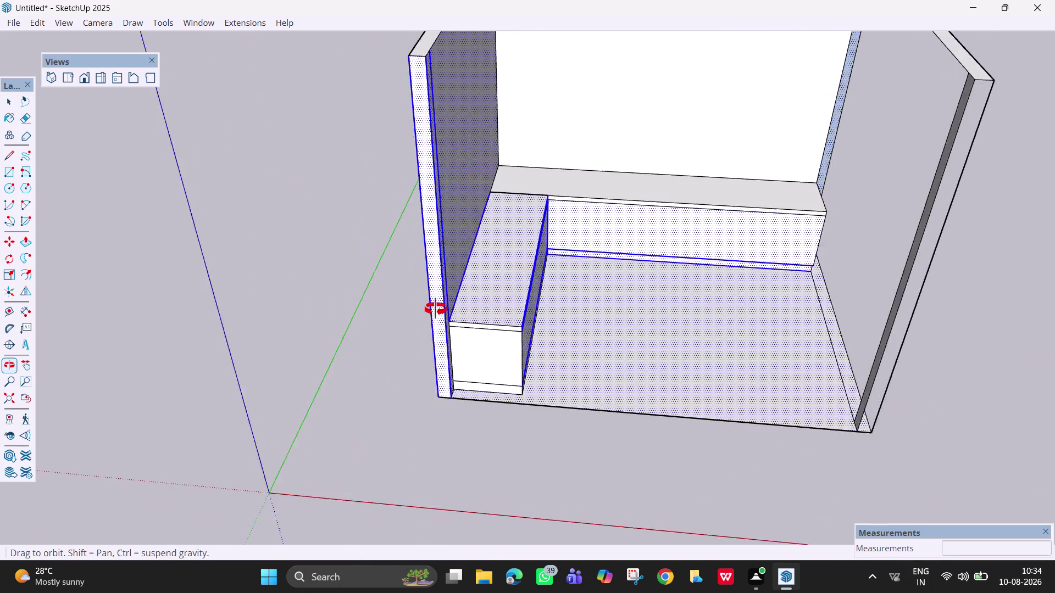
middle_drag(443, 311, 289, 340)
scroll(up, 3)
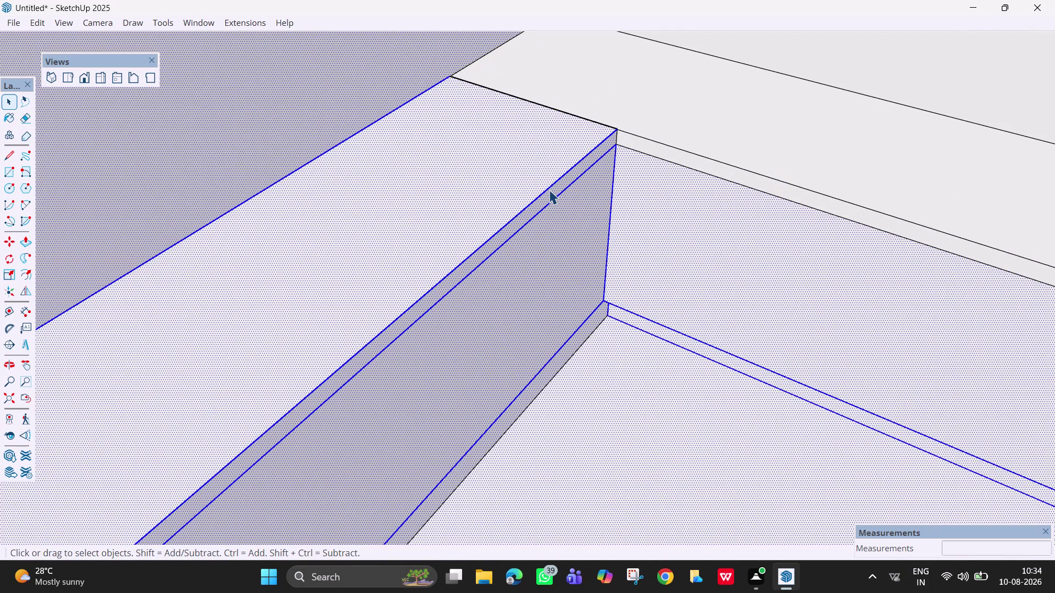
right_click(543, 161)
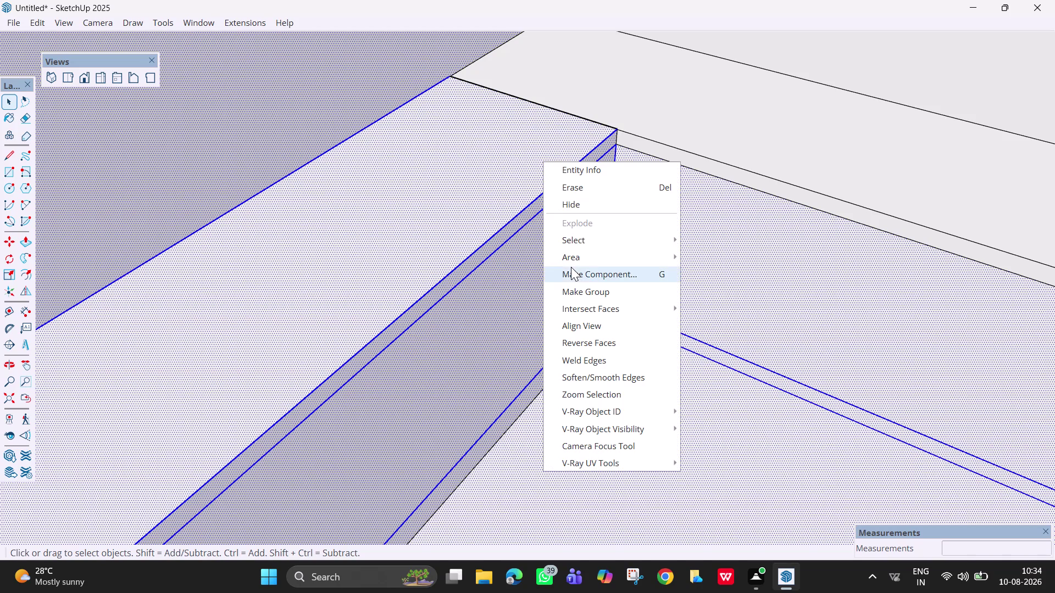
click(584, 289)
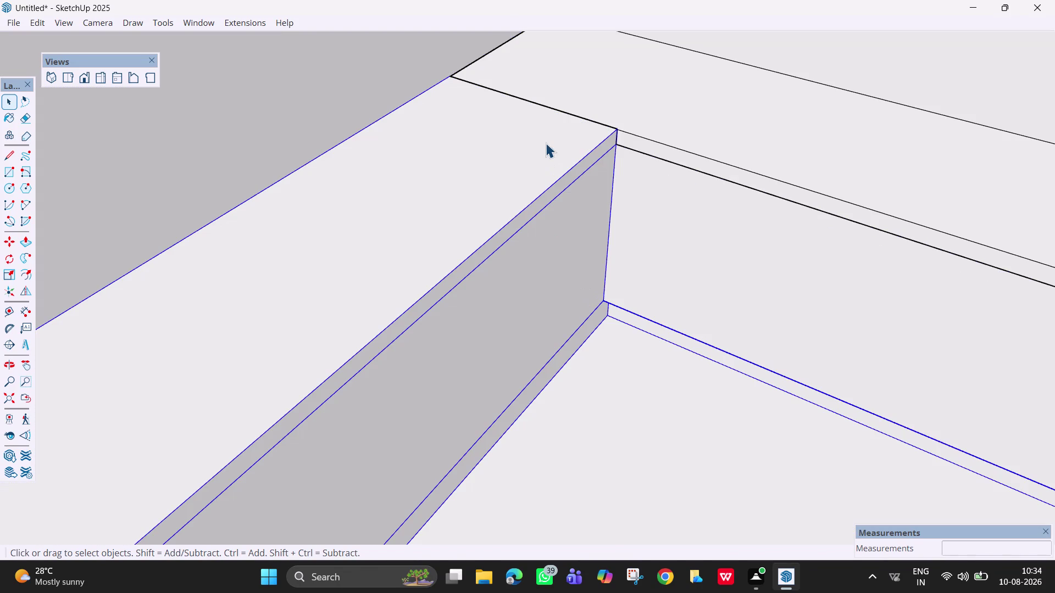
Try erasing an edge at the top of the view, undoing both attempts.
key(e)
click(561, 110)
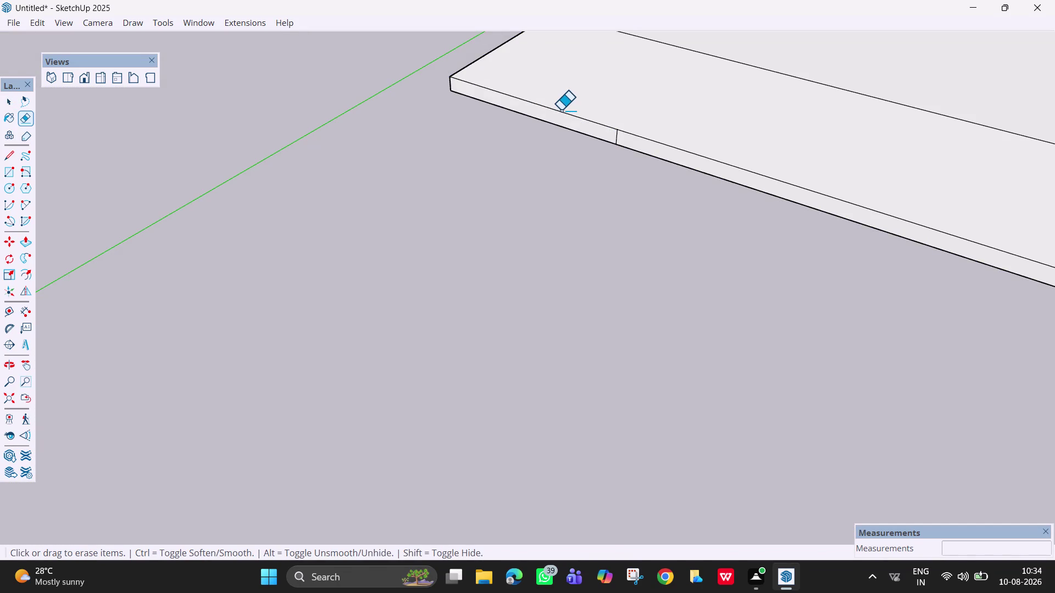
key(ctrl+z)
click(561, 110)
key(ctrl+z)
key(space)
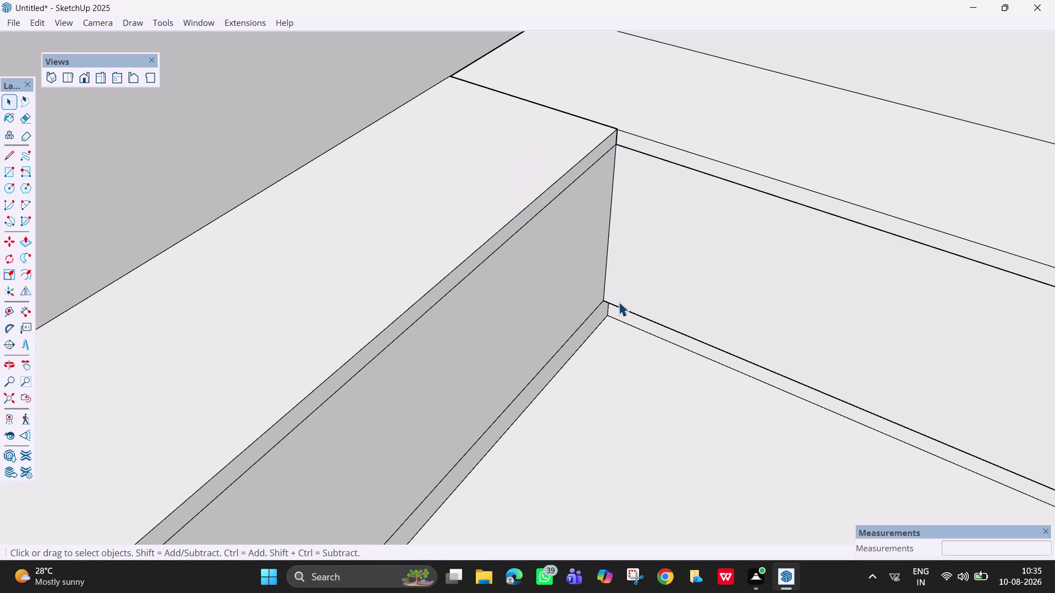
Select the room group, check its context-menu options, and pick the floor face.
drag(692, 339, 654, 304)
right_click(553, 283)
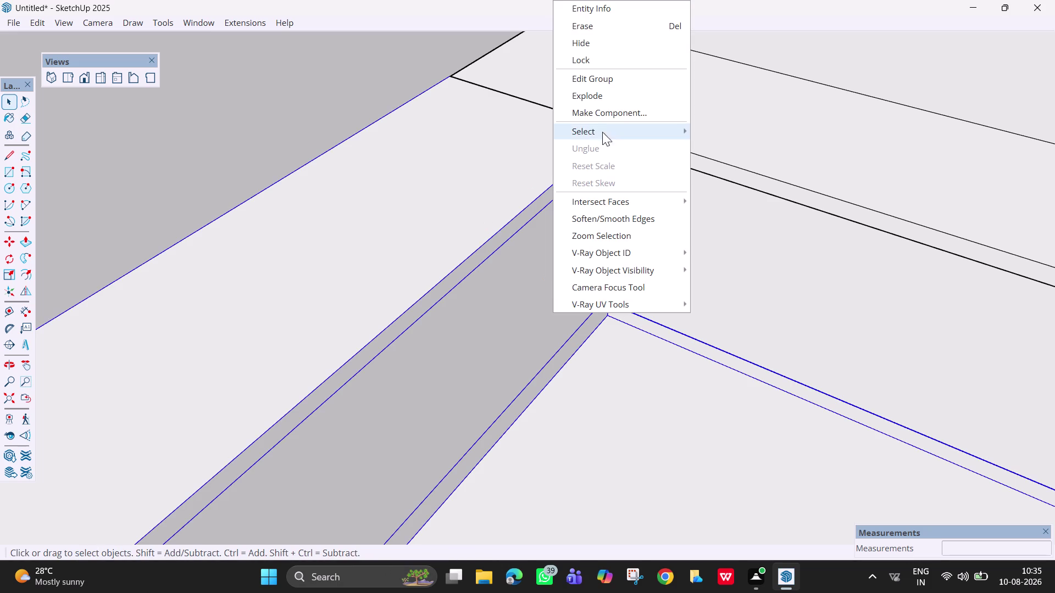
click(613, 91)
click(571, 405)
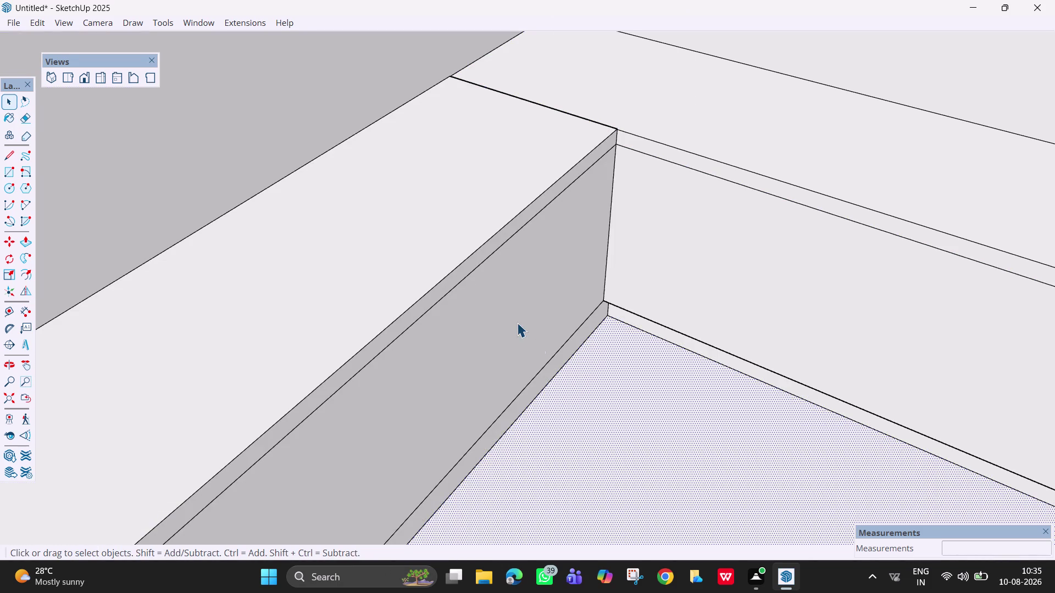
click(517, 323)
drag(749, 275, 743, 274)
scroll(up, 3)
scroll(up, 3)
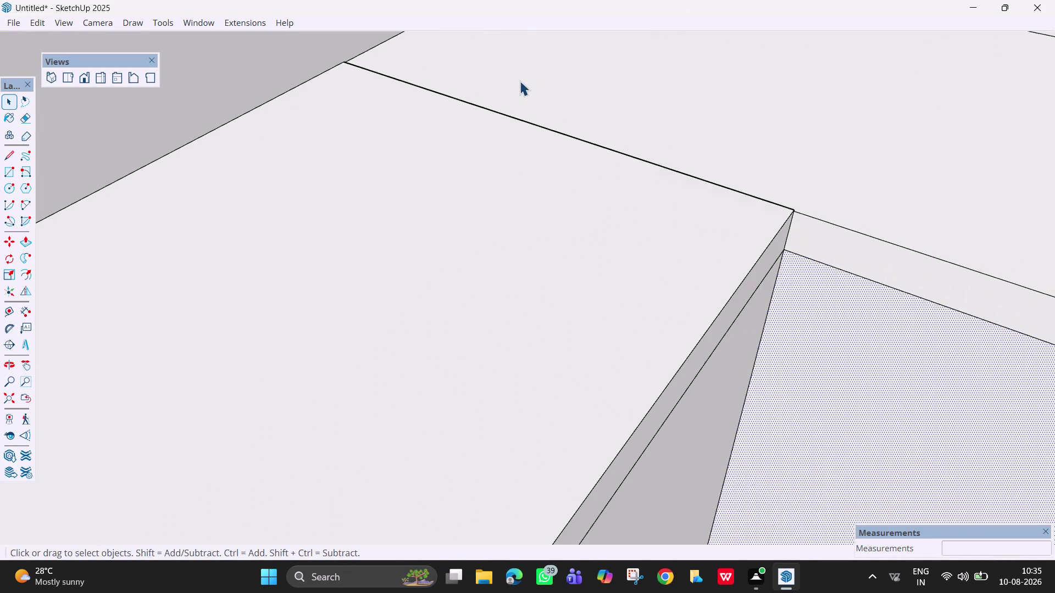
Delete a selected face, then undo the deletion.
click(562, 133)
key(Delete)
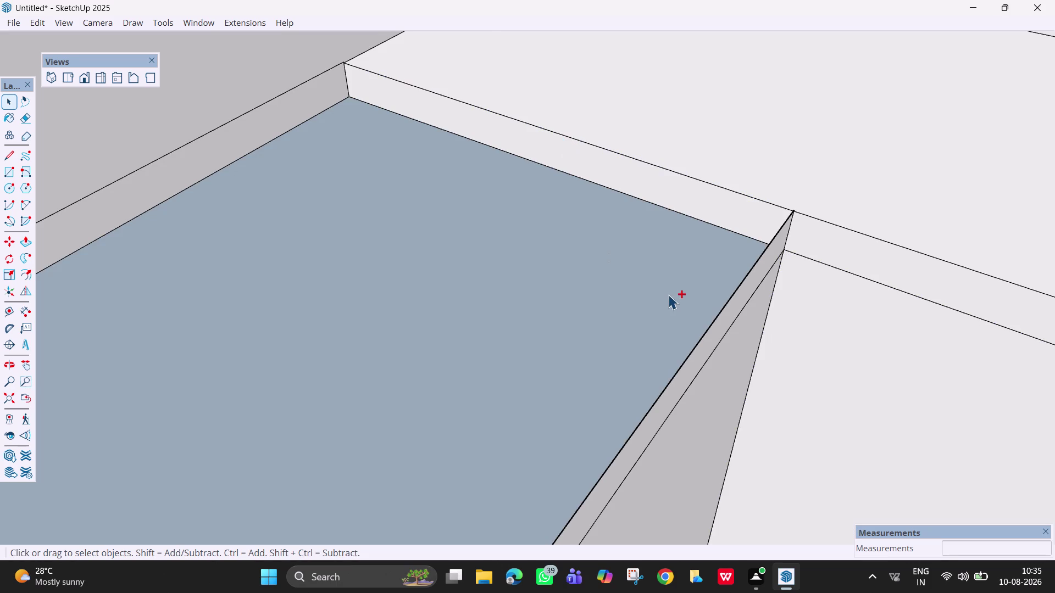
key(ctrl+z)
key(ctrl+z)
scroll(down, 3)
scroll(down, 3)
Undo the last four changes to the model.
key(ctrl+z)
key(ctrl+z)
scroll(down, 3)
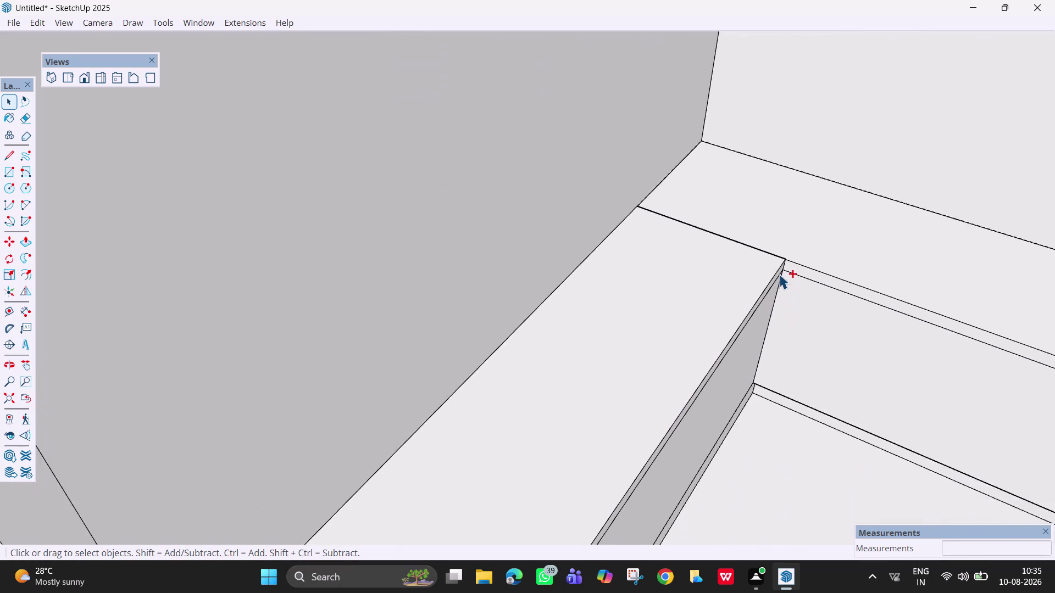
key(ctrl+z)
scroll(down, 3)
key(ctrl+z)
scroll(down, 3)
Orbit along the back wall until the long bench front faces the camera.
middle_drag(713, 386, 471, 300)
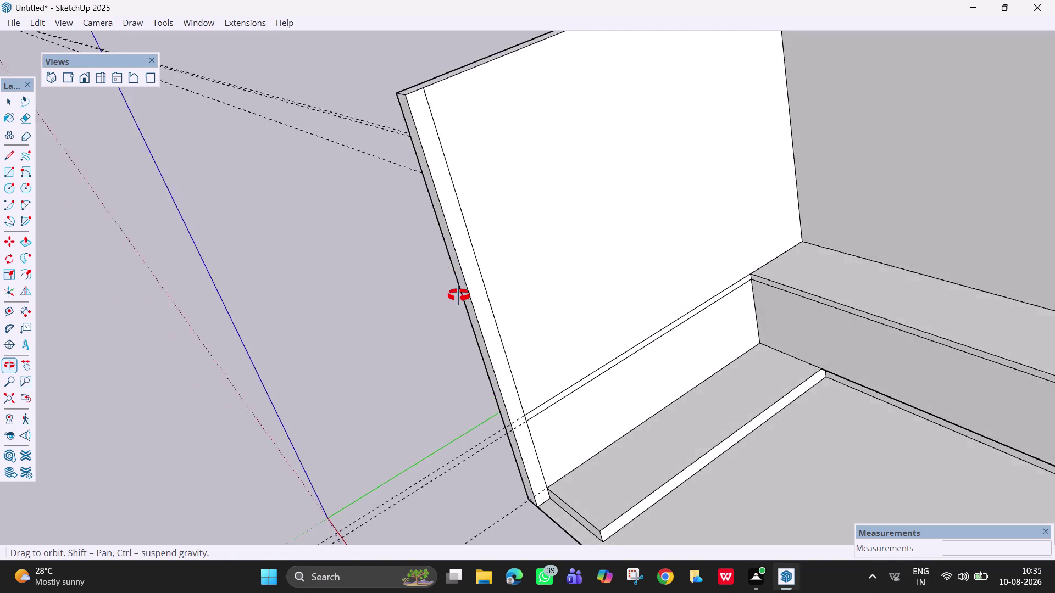
middle_drag(471, 299, 377, 285)
scroll(down, 3)
middle_drag(926, 440, 746, 549)
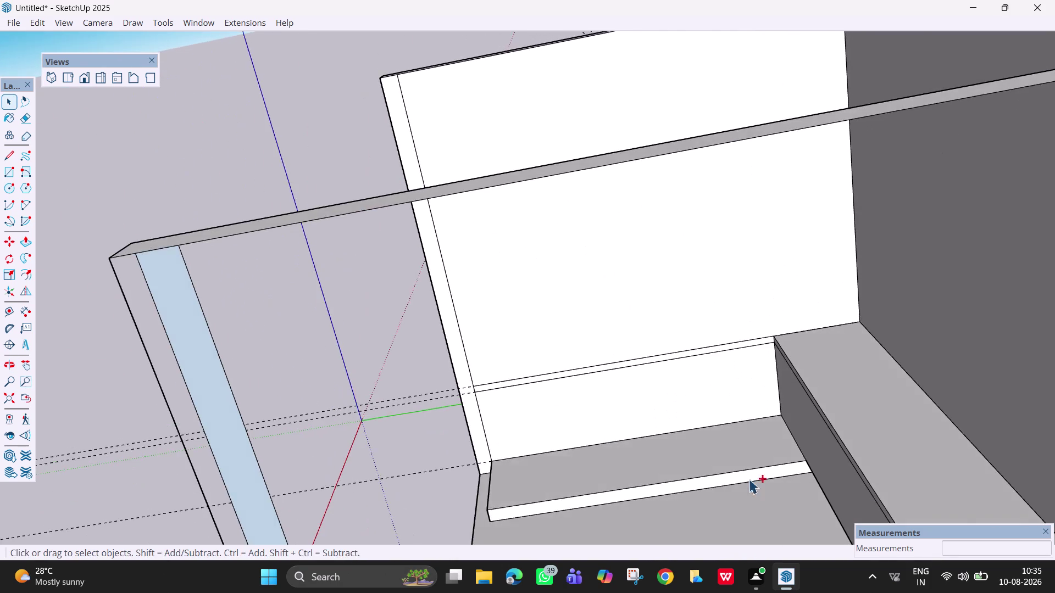
scroll(up, 3)
middle_drag(791, 401, 787, 354)
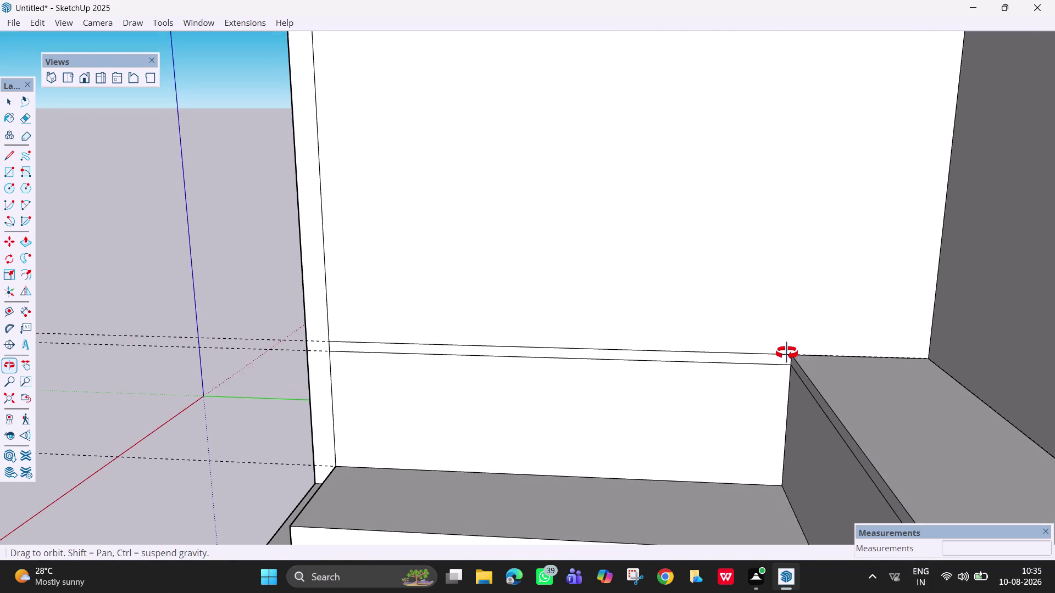
middle_drag(787, 354, 788, 351)
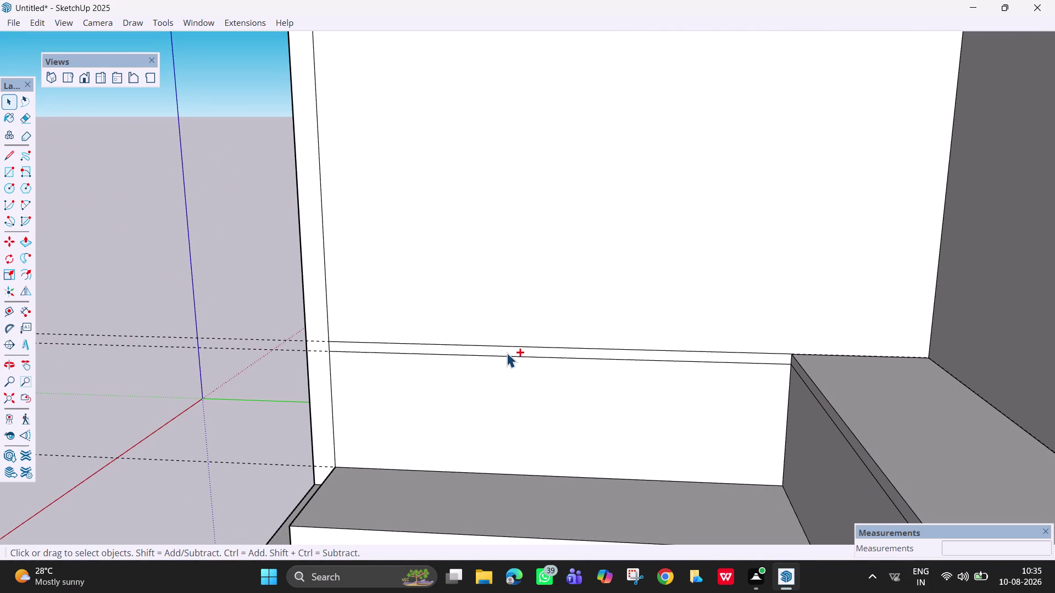
Undo four more changes and fine-tune the view of the bench front.
key(ctrl+z)
key(ctrl+z)
key(ctrl+z)
key(ctrl+z)
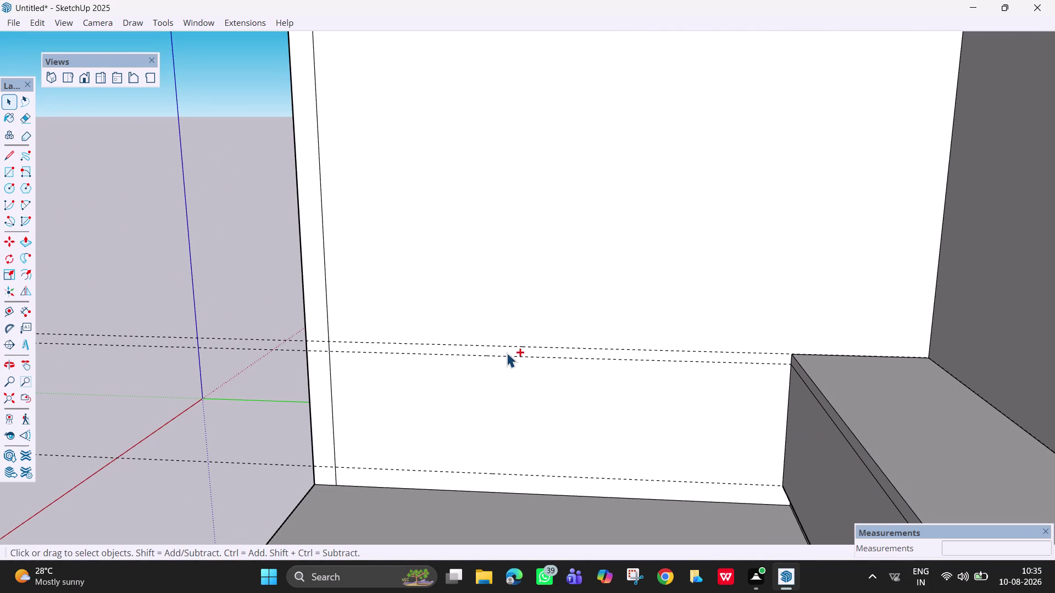
scroll(up, 3)
scroll(down, 3)
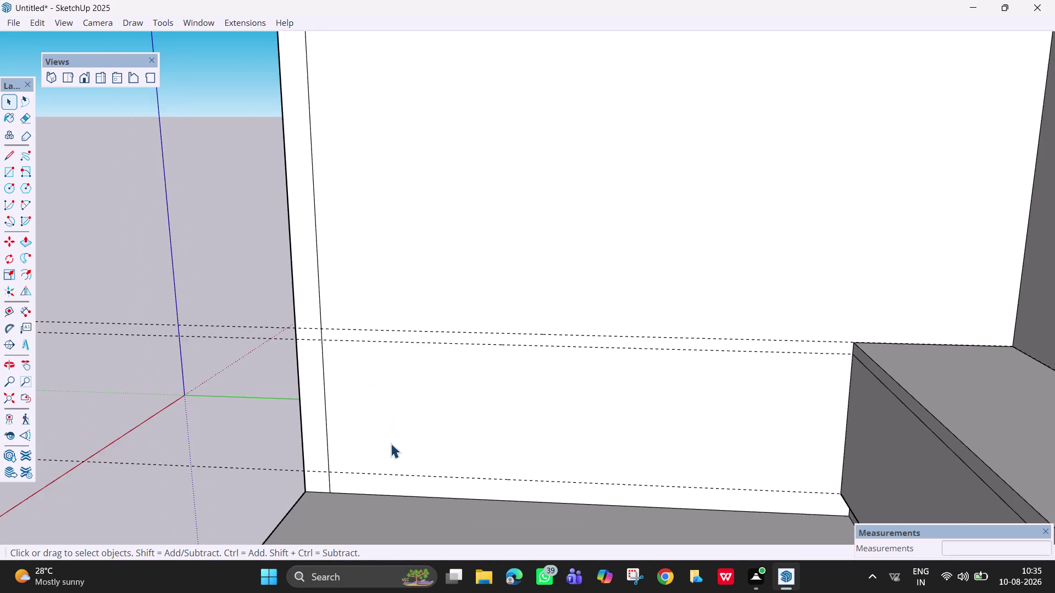
middle_drag(400, 451, 470, 435)
scroll(down, 3)
Draw a thin base strip along the bench bottom and the first door panel rectangle above it.
key(r)
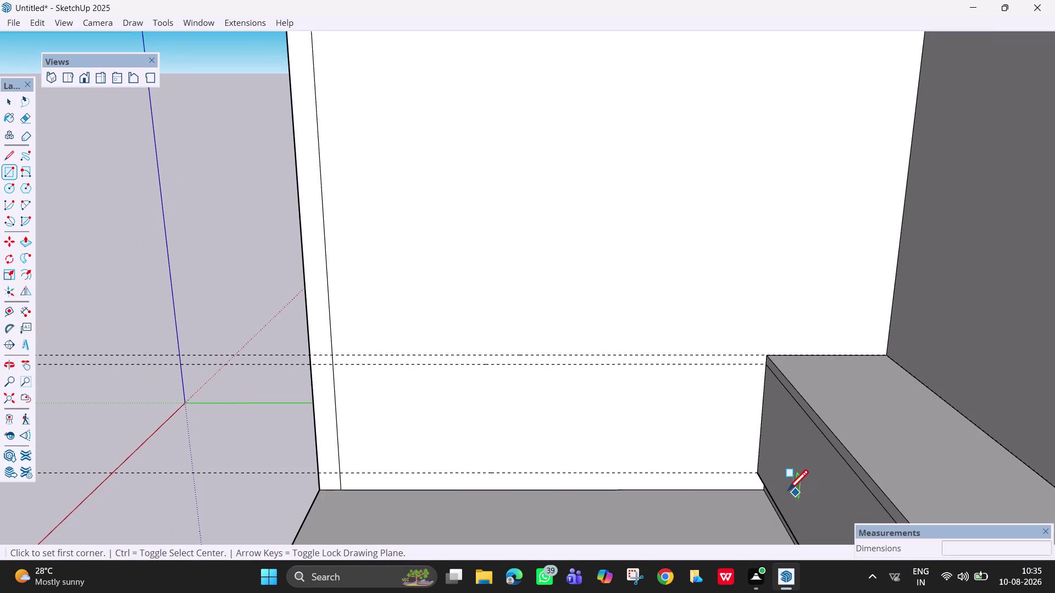
middle_drag(766, 490, 766, 381)
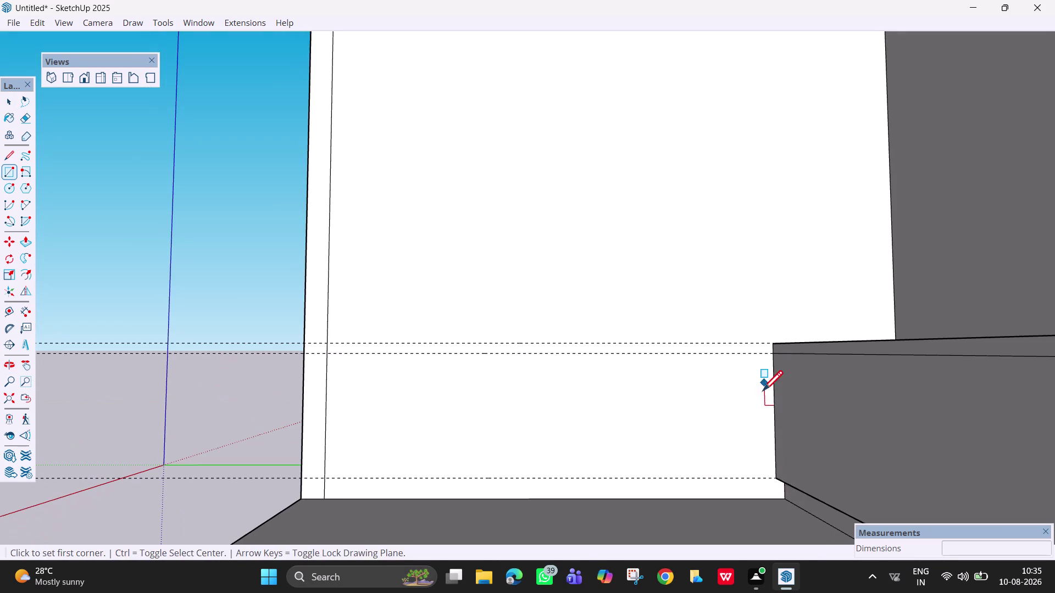
click(784, 499)
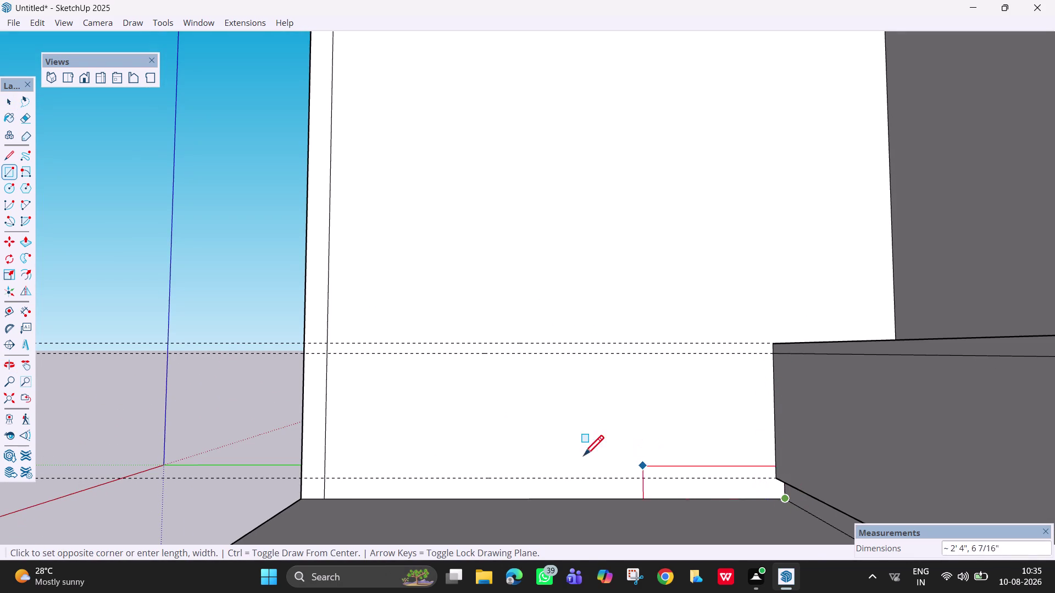
click(326, 480)
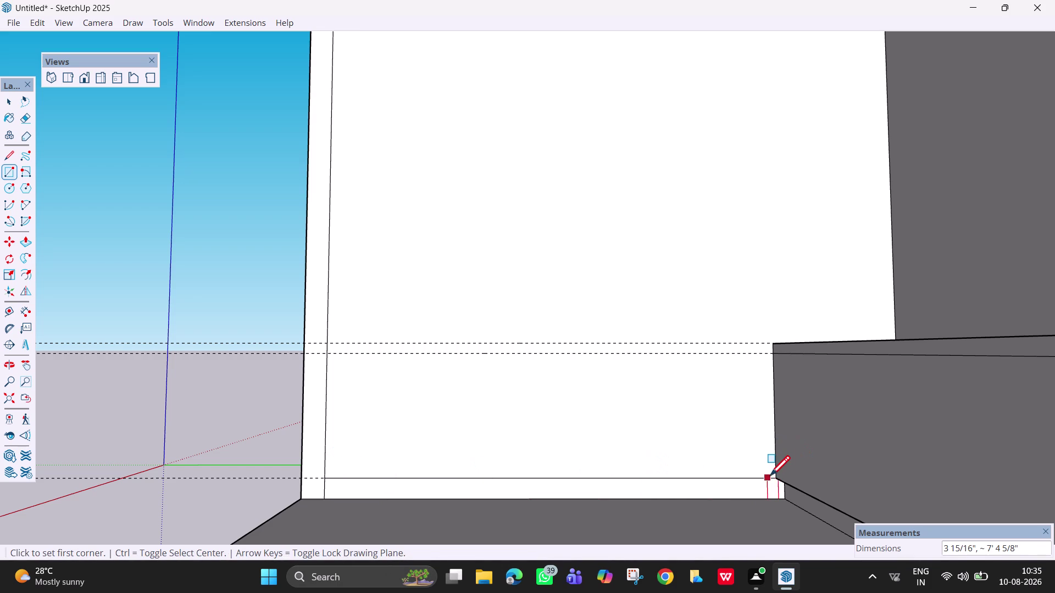
click(777, 477)
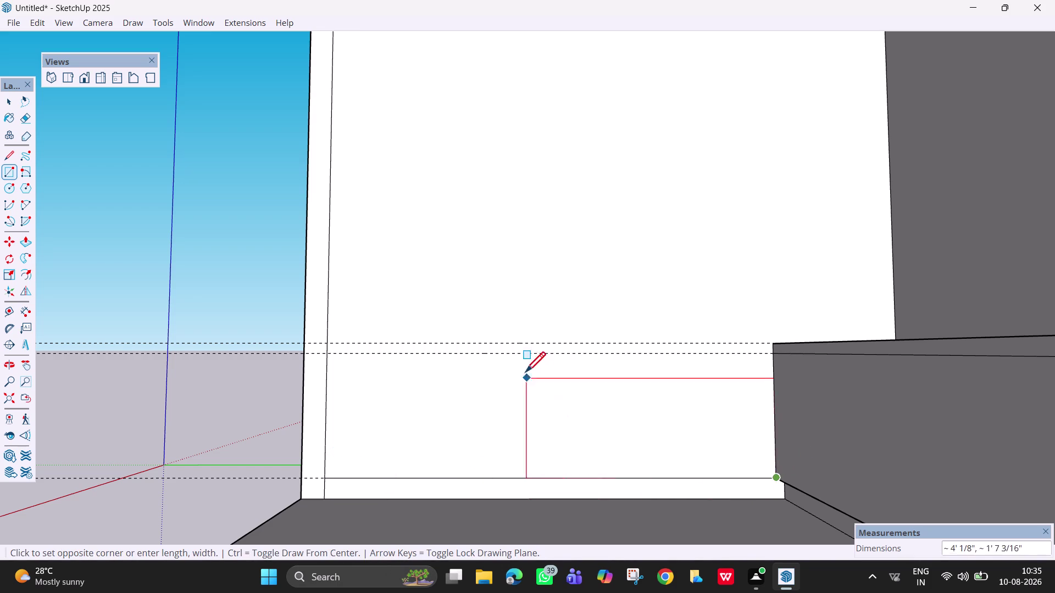
click(329, 356)
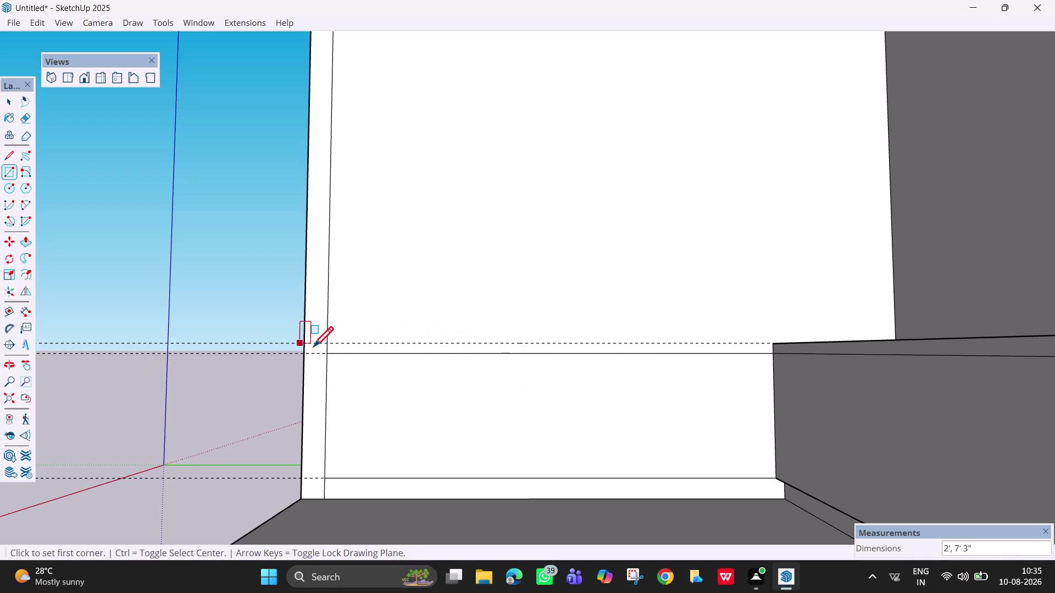
Draw the thin top strip from the bench front's left edge to its right corner.
click(329, 352)
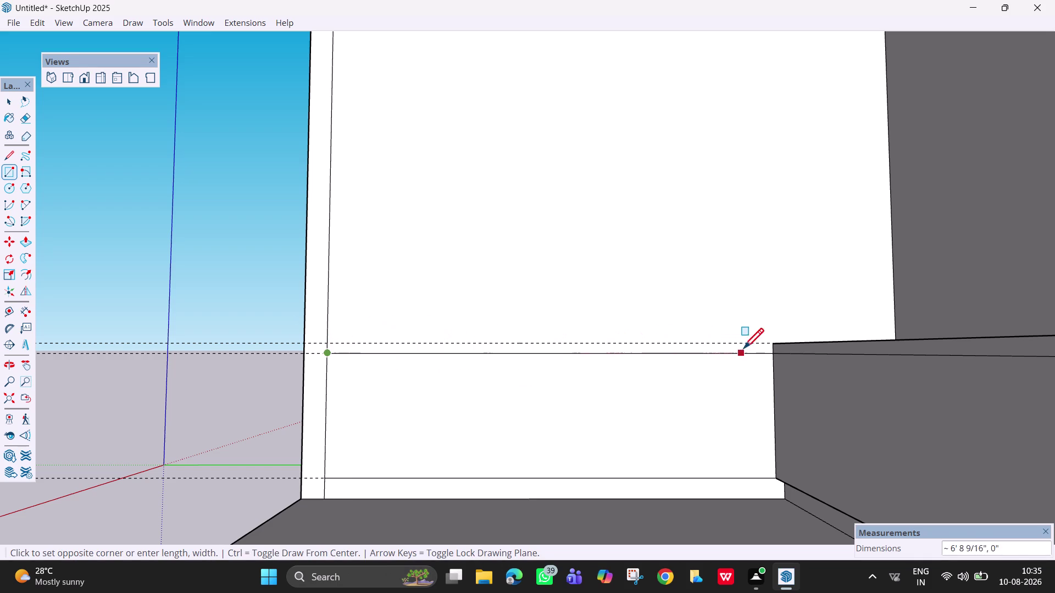
scroll(up, 3)
scroll(up, 3)
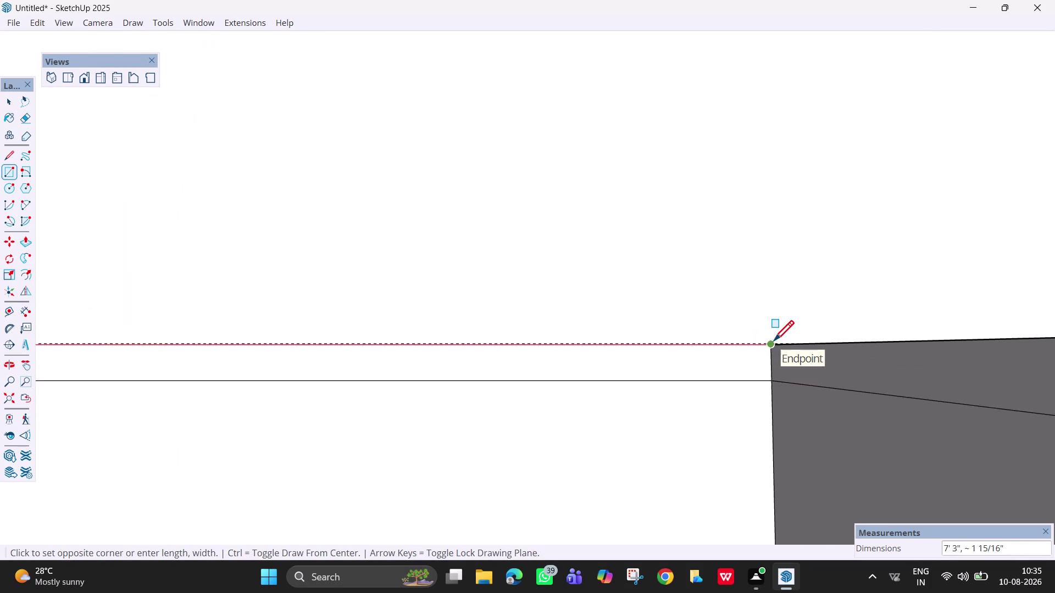
scroll(up, 3)
scroll(up, 3)
scroll(up, 3)
scroll(down, 3)
middle_drag(770, 333, 771, 369)
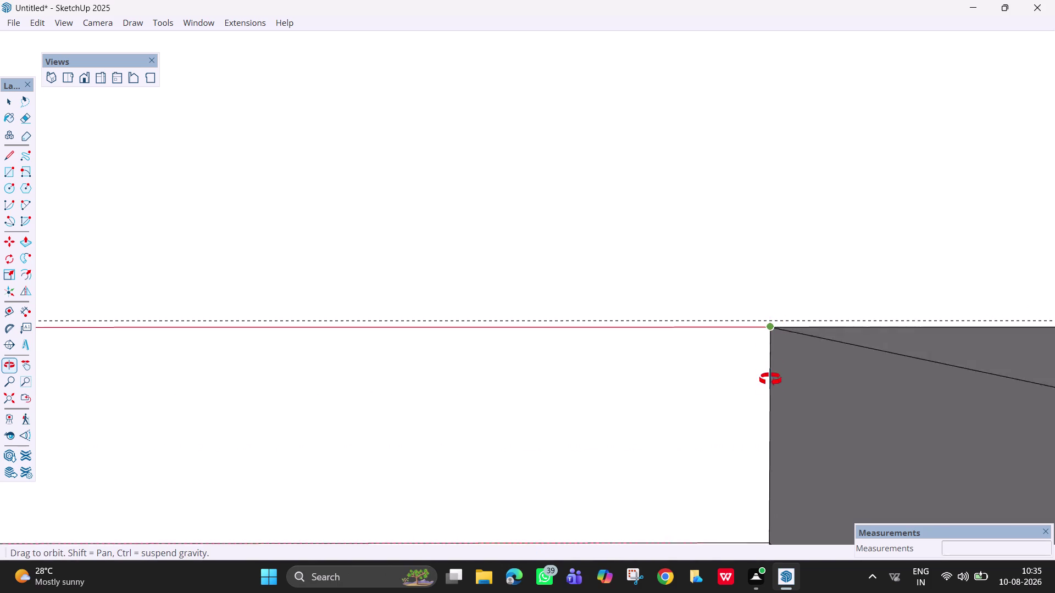
middle_drag(771, 369, 768, 400)
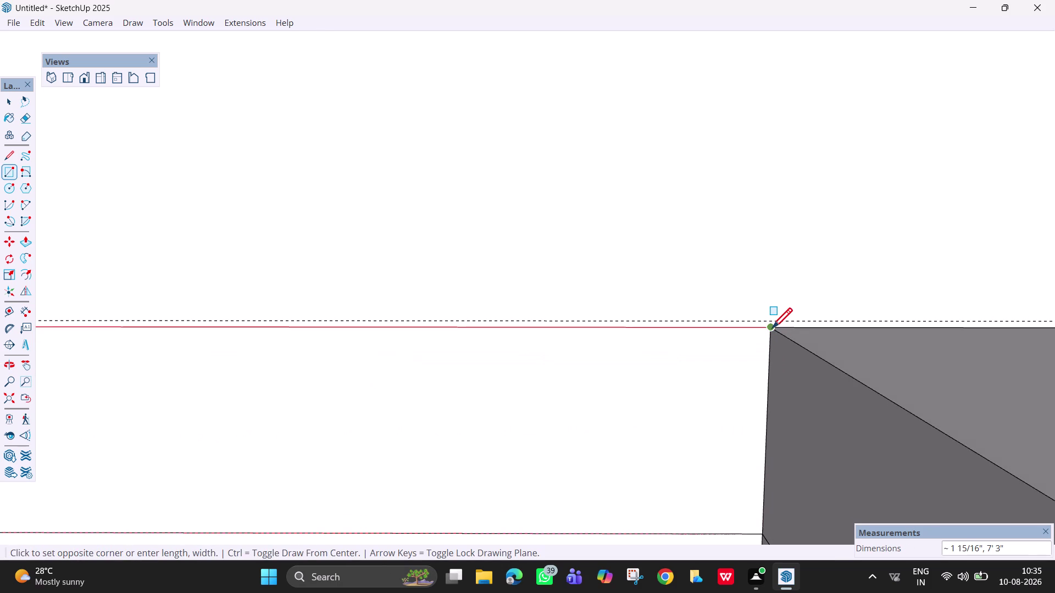
click(773, 330)
Exit the Rectangle tool, zoom out, and pan the whole bench front back into view.
scroll(down, 3)
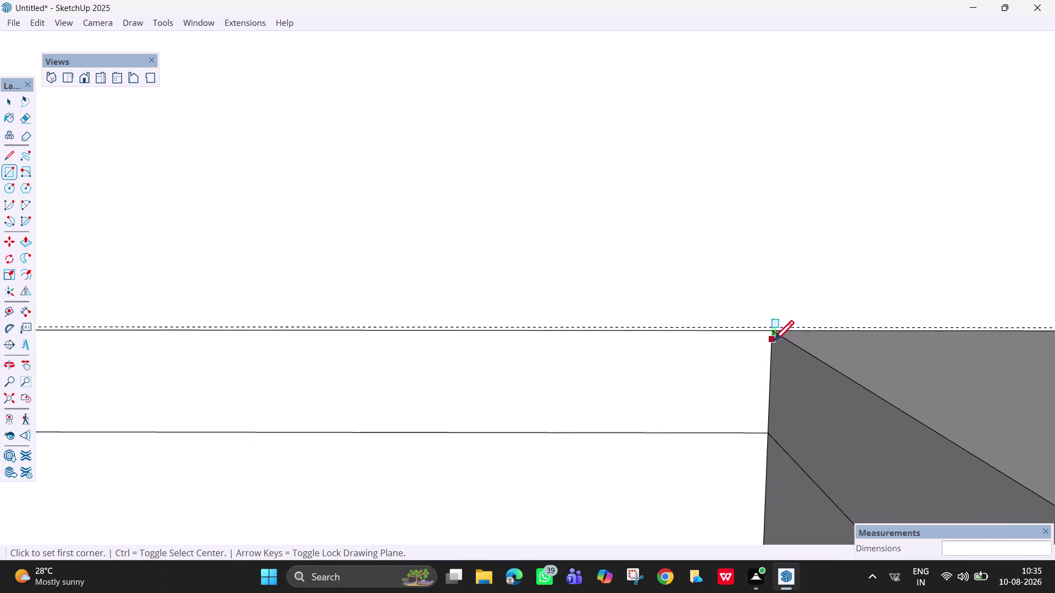
scroll(down, 3)
scroll(down, 3)
scroll(down, 3)
key(Escape)
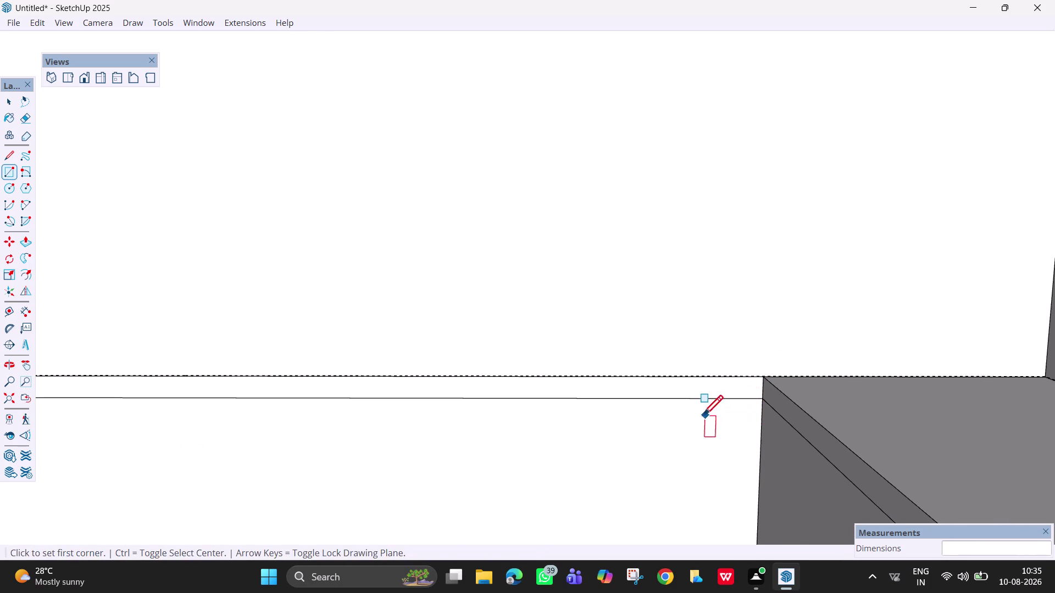
key(space)
scroll(down, 3)
key(h)
drag(671, 449, 737, 247)
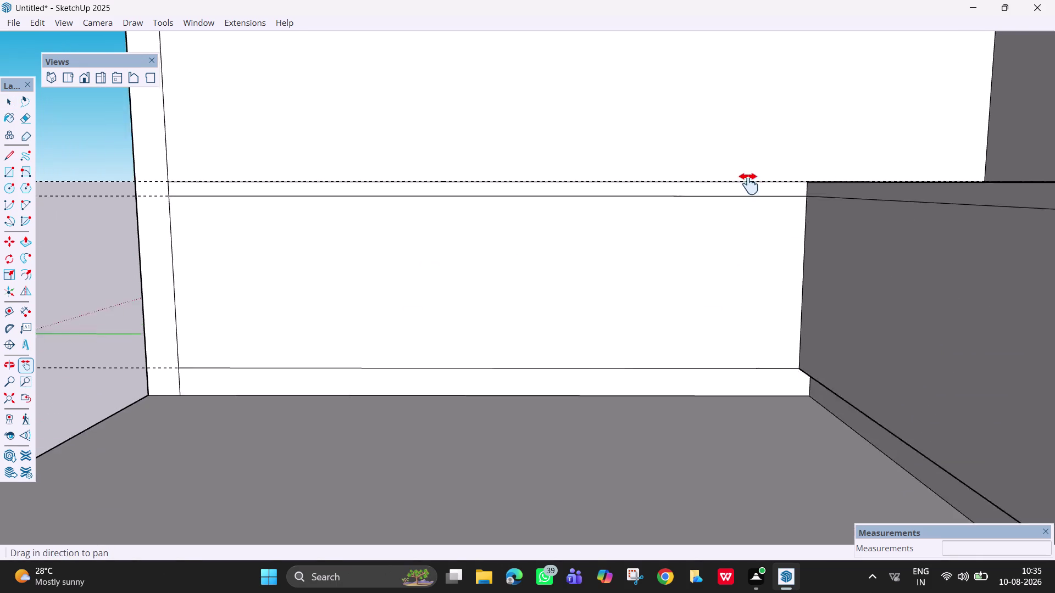
Push/pull the bench front face out 2'.
drag(736, 247, 736, 241)
key(p)
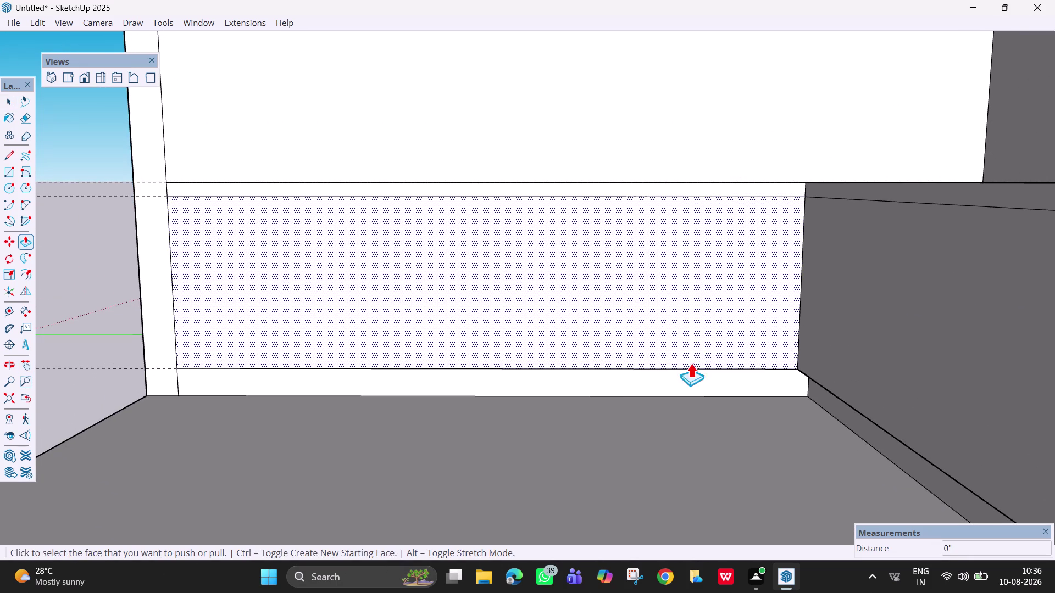
click(697, 373)
text(2)
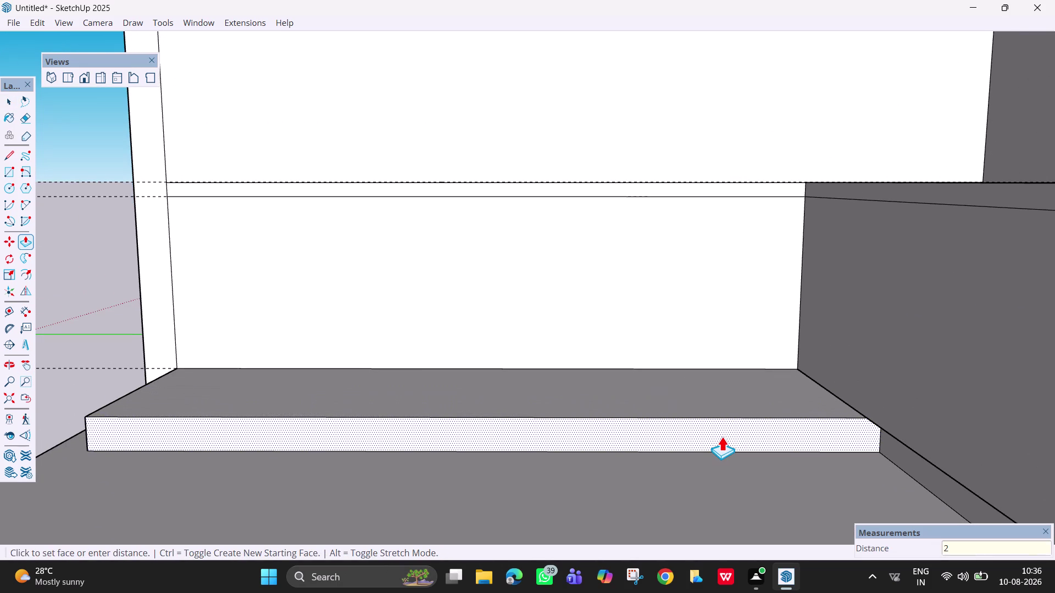
text(')
key(Return)
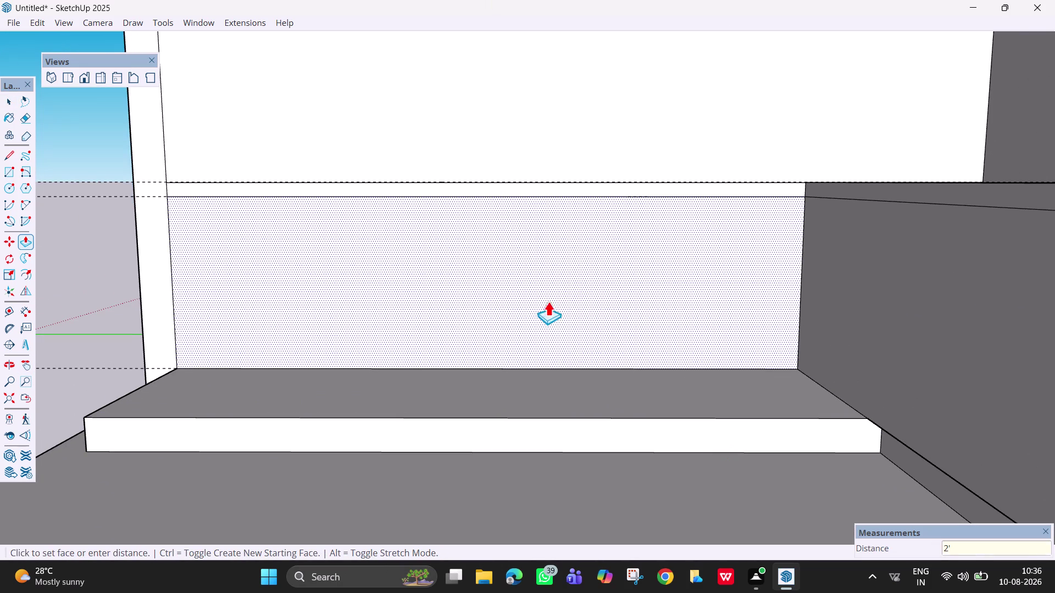
Repeat the 2' extrusion on the next face and extrude the thin top strip.
double_click(572, 277)
click(591, 188)
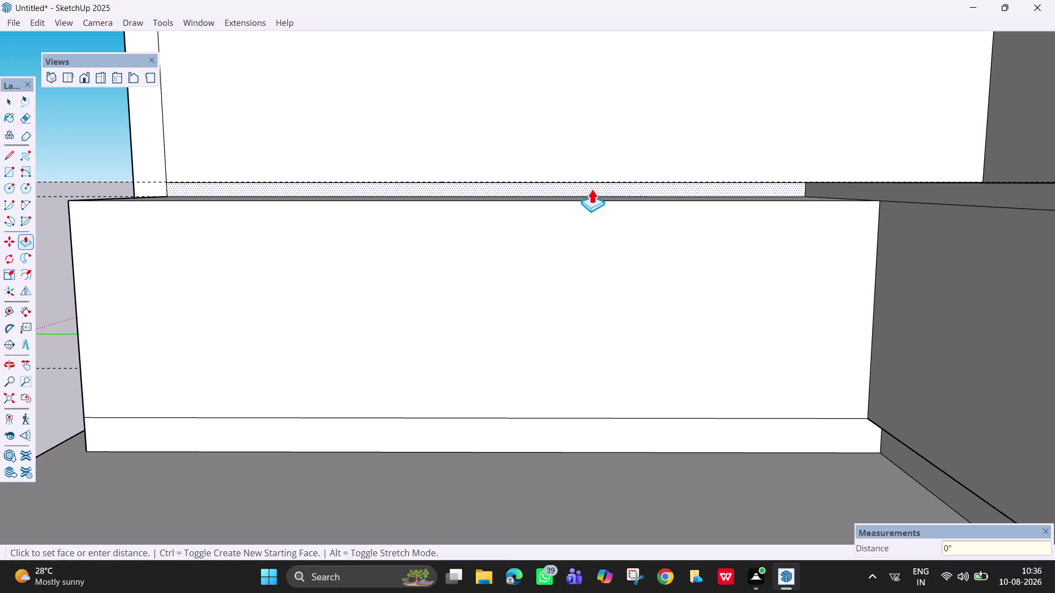
click(591, 188)
middle_drag(731, 261, 705, 483)
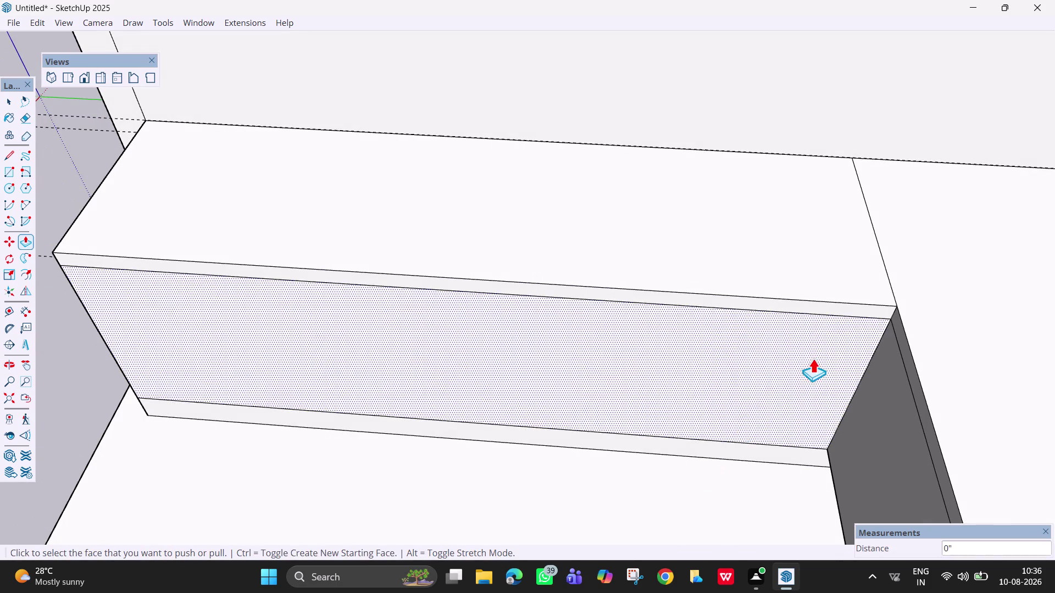
Erase the stray seam line across the bench top, then orbit around the L-shaped bench.
key(e)
click(885, 268)
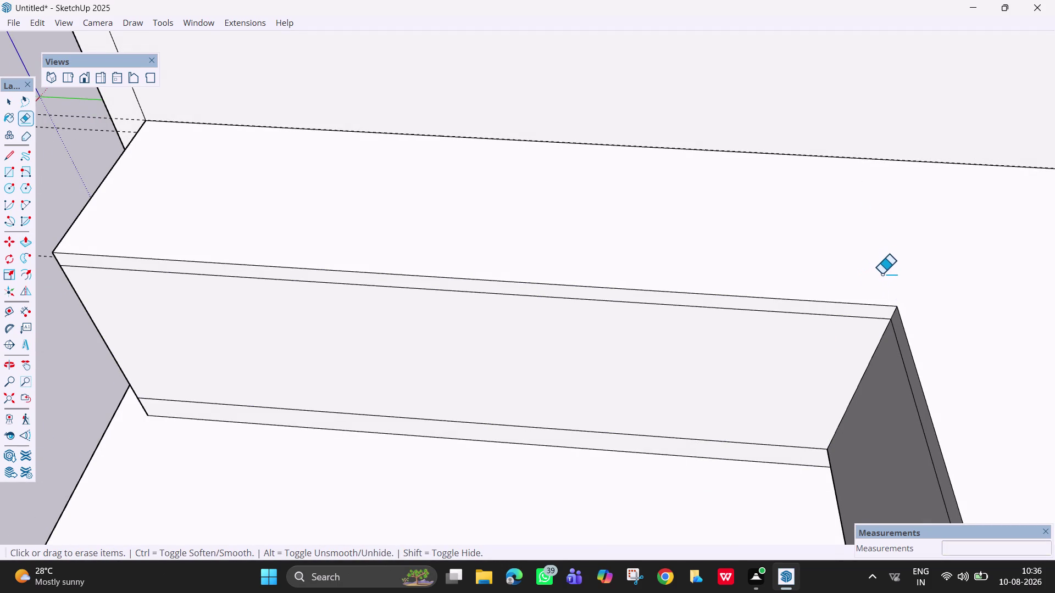
scroll(down, 3)
middle_drag(764, 423, 889, 231)
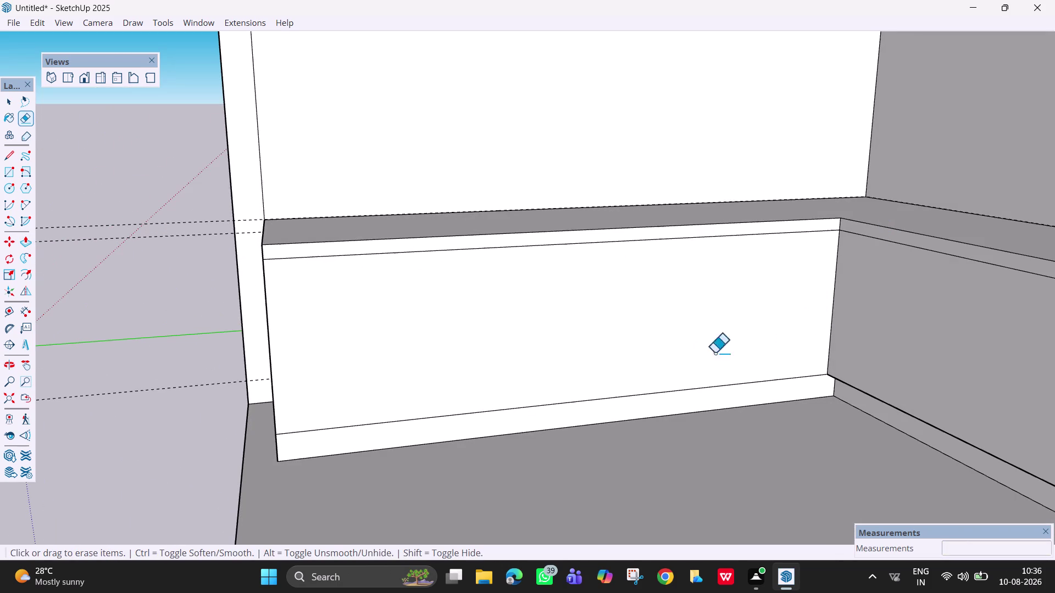
scroll(down, 3)
scroll(down, 3)
middle_drag(594, 417, 625, 431)
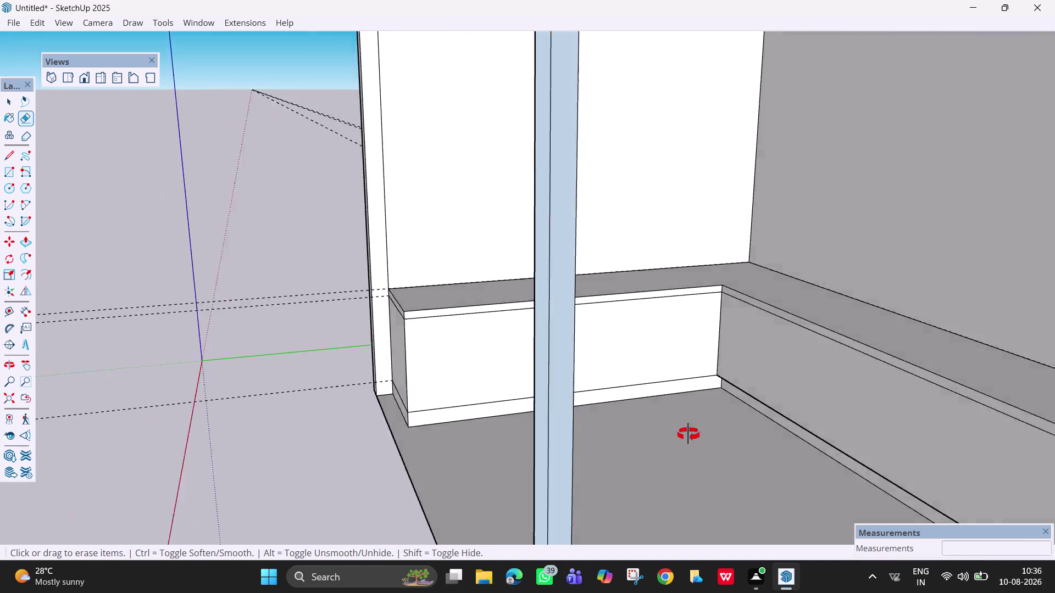
middle_drag(626, 431, 976, 408)
scroll(up, 3)
Inspect the long bench front, its base edge and the inner corner.
key(h)
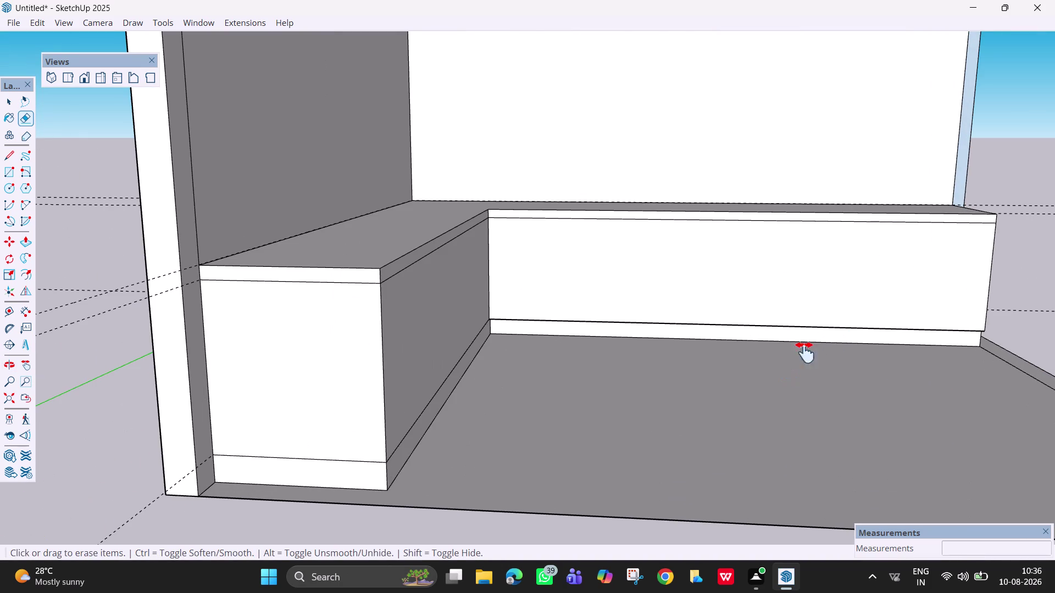
drag(791, 353, 596, 325)
scroll(up, 3)
scroll(down, 3)
middle_drag(577, 272, 578, 272)
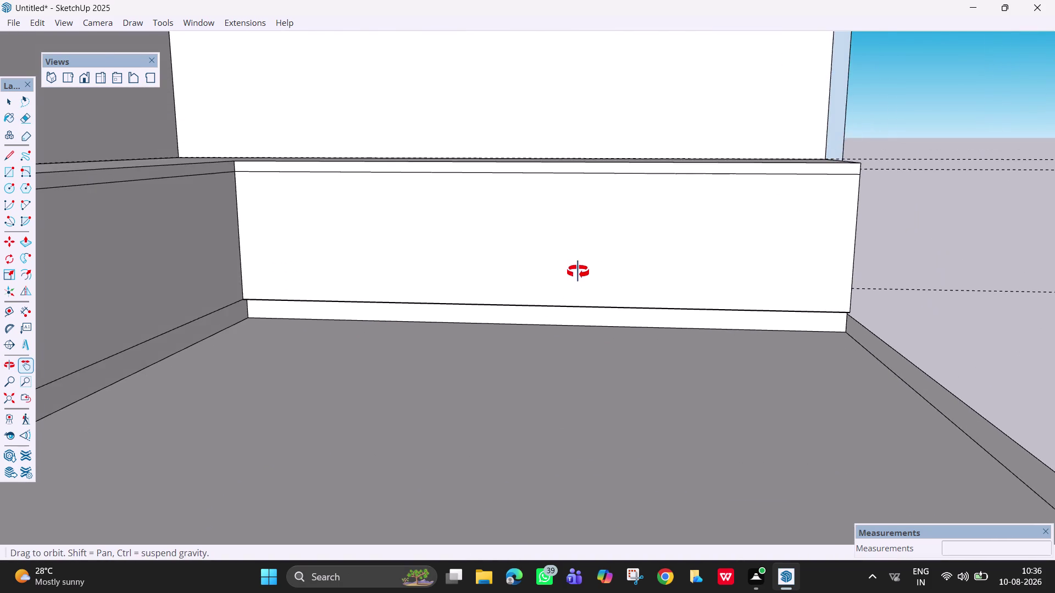
middle_drag(578, 272, 745, 240)
middle_drag(719, 239, 441, 281)
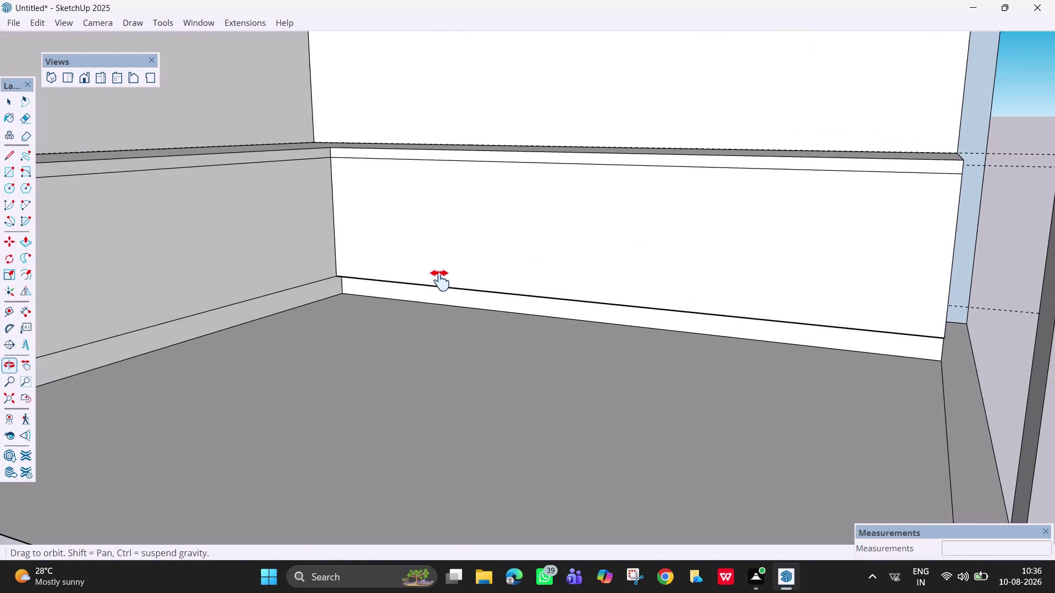
scroll(up, 3)
middle_drag(477, 324, 499, 425)
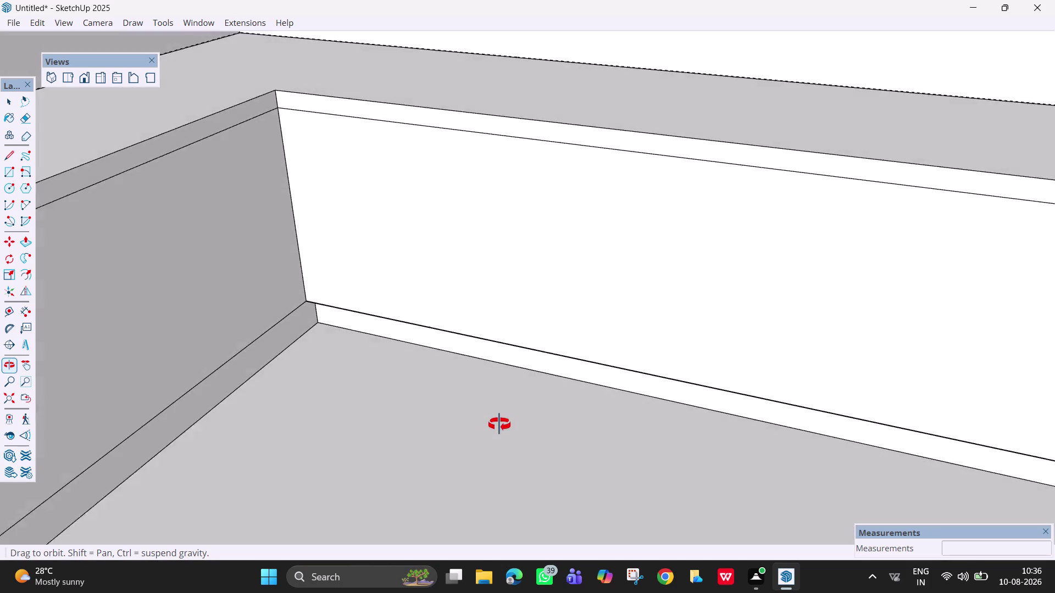
middle_drag(500, 424, 465, 460)
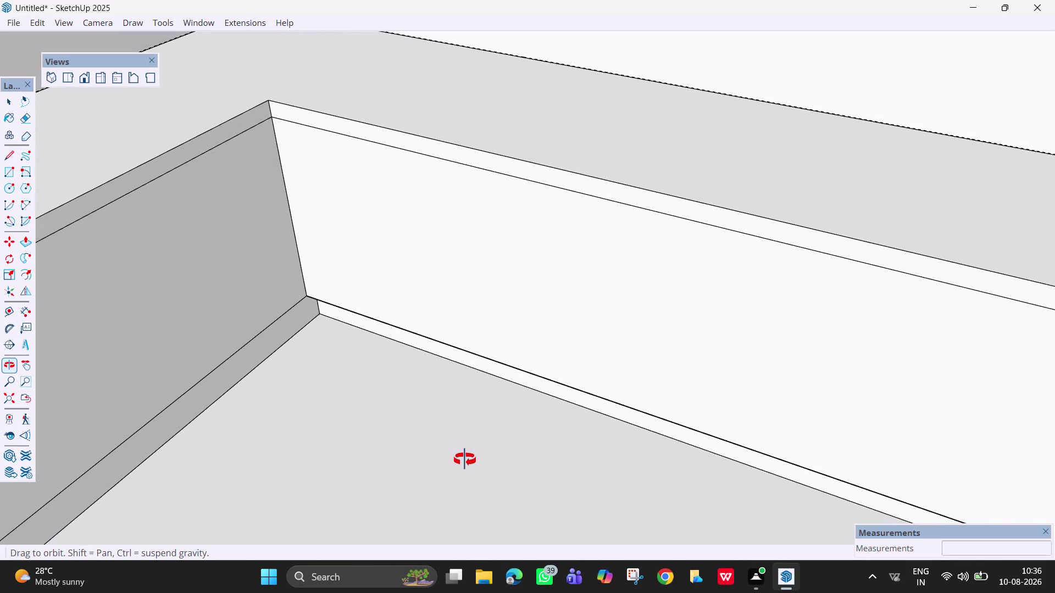
middle_drag(465, 460, 472, 449)
middle_drag(472, 449, 486, 422)
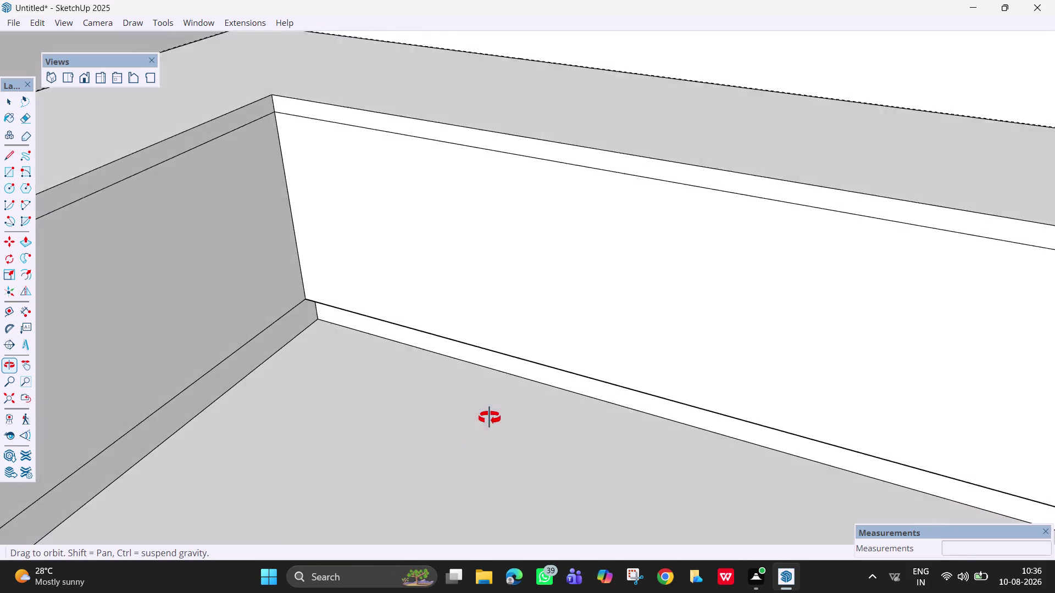
middle_drag(486, 422, 507, 396)
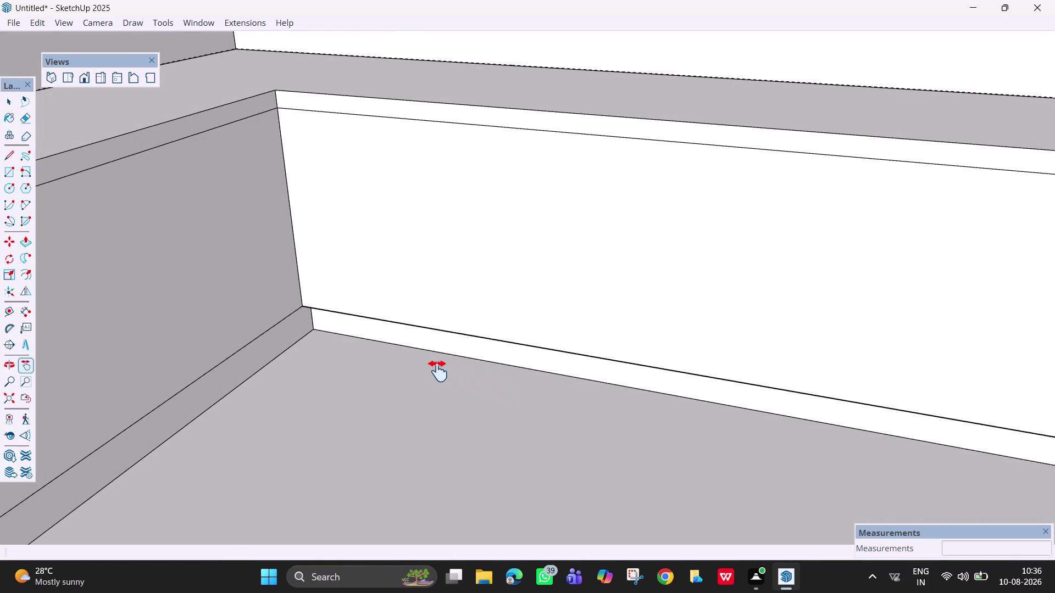
middle_drag(375, 349, 535, 322)
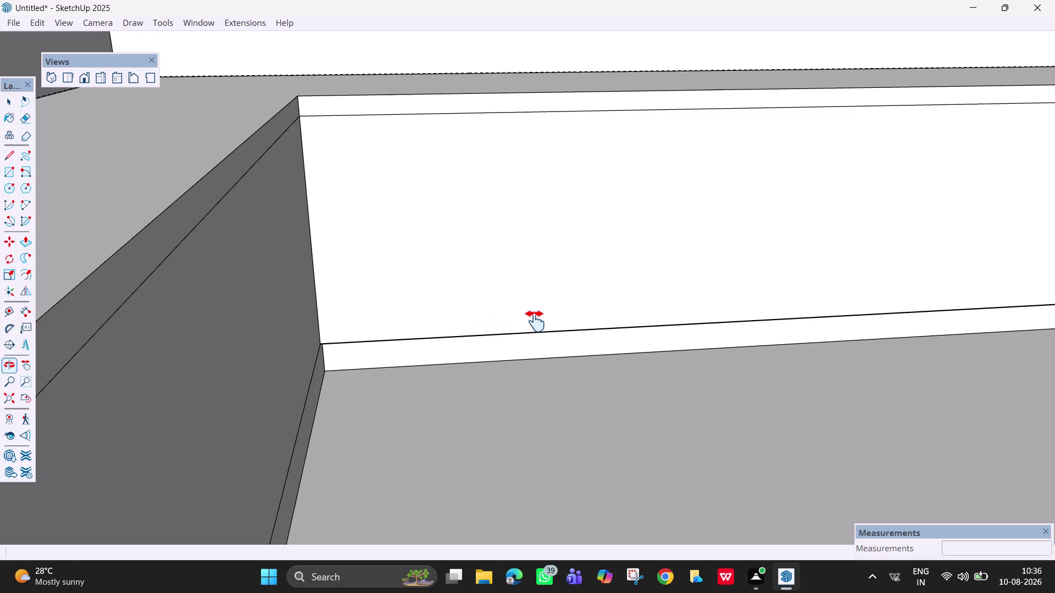
middle_drag(478, 306, 281, 327)
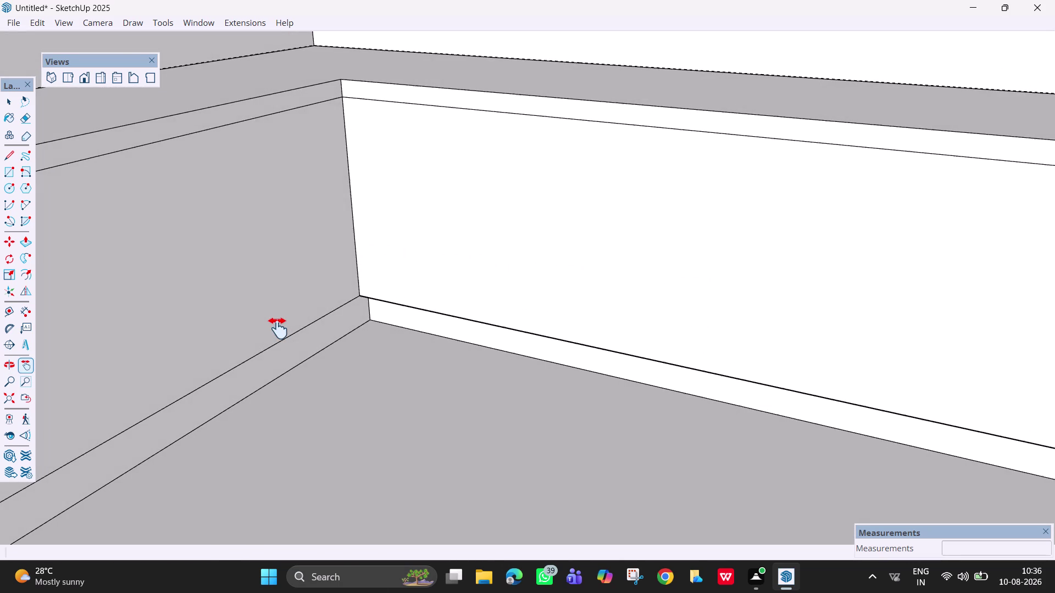
key(p)
click(330, 330)
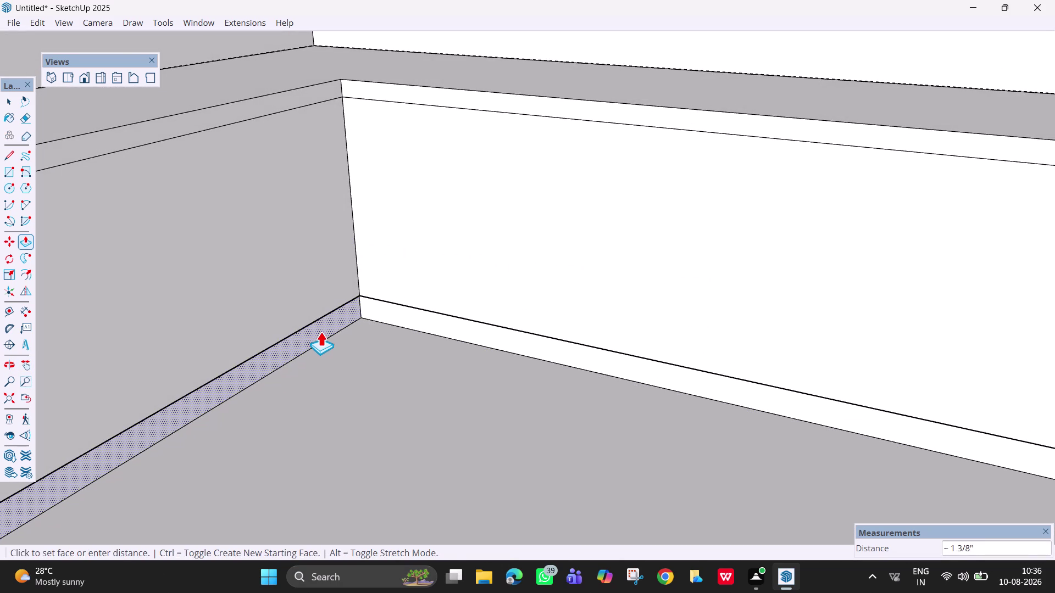
click(321, 331)
scroll(down, 3)
middle_drag(354, 372, 388, 276)
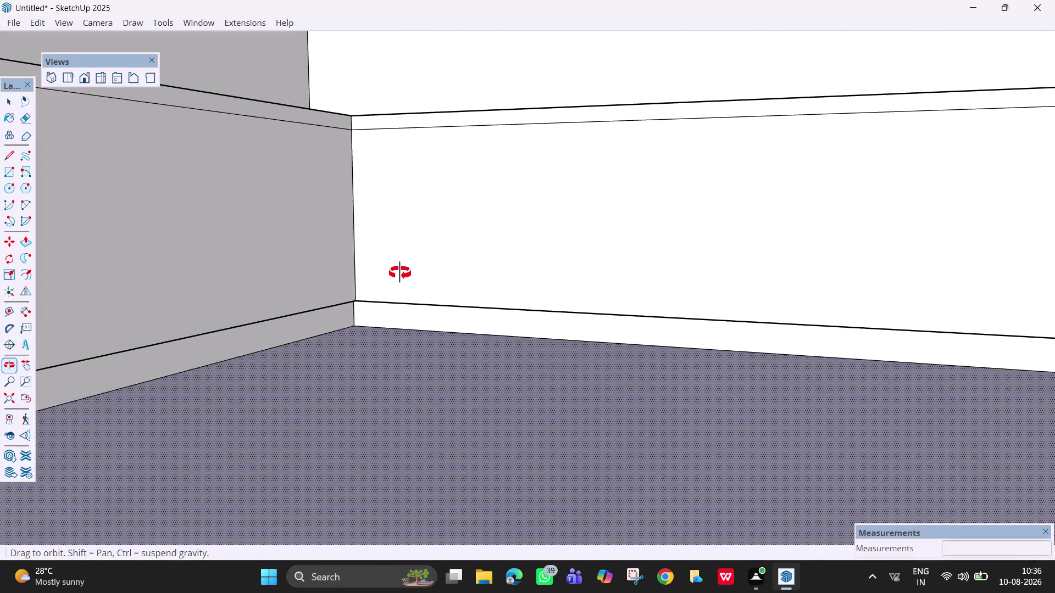
middle_drag(388, 276, 554, 230)
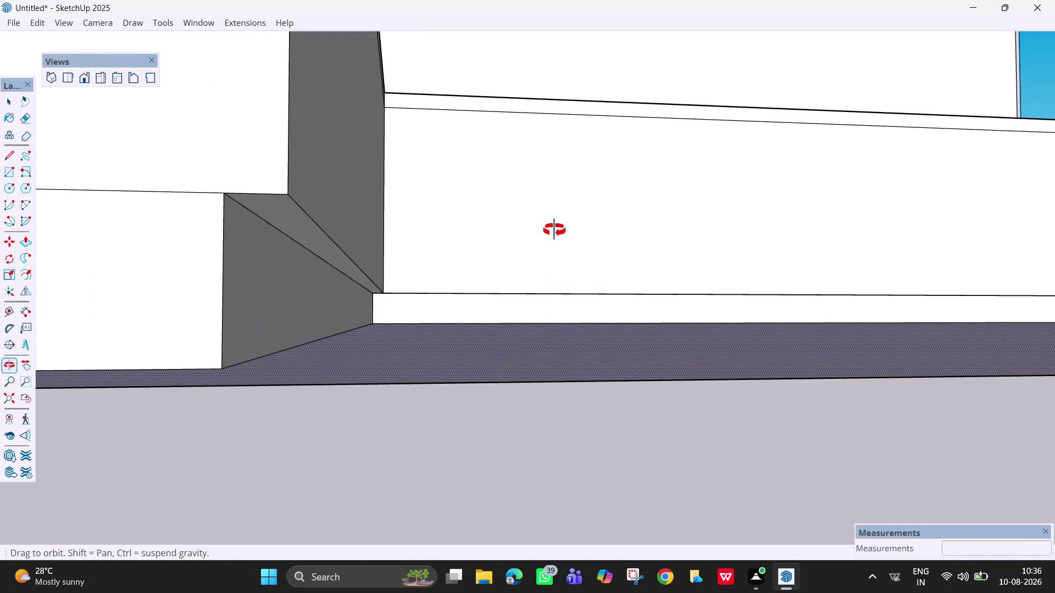
middle_drag(554, 231, 440, 209)
scroll(down, 3)
middle_drag(739, 217, 547, 317)
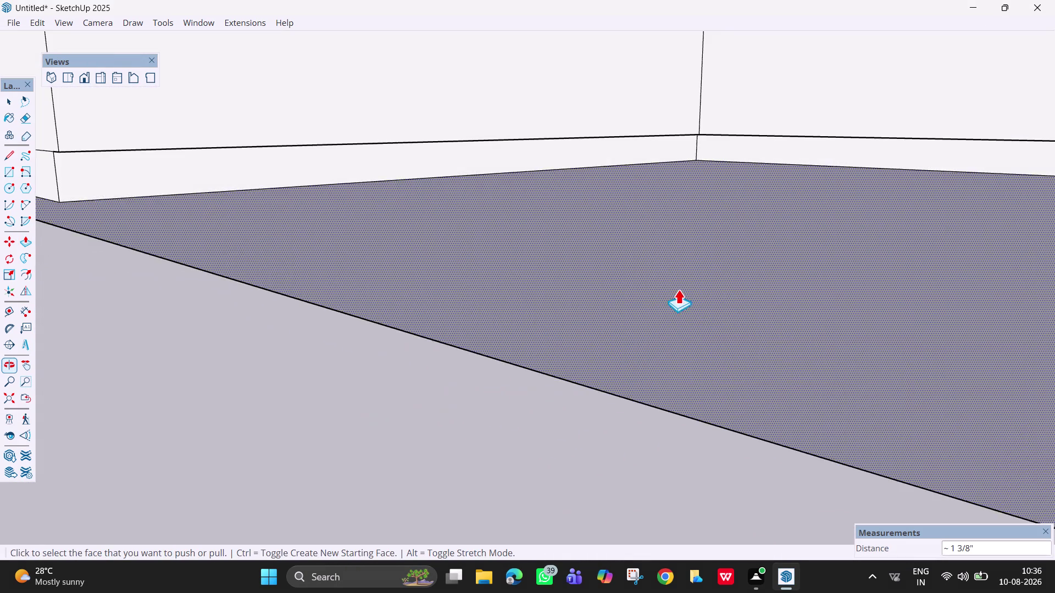
scroll(down, 3)
scroll(down, 3)
scroll(down, 3)
middle_drag(830, 308, 546, 292)
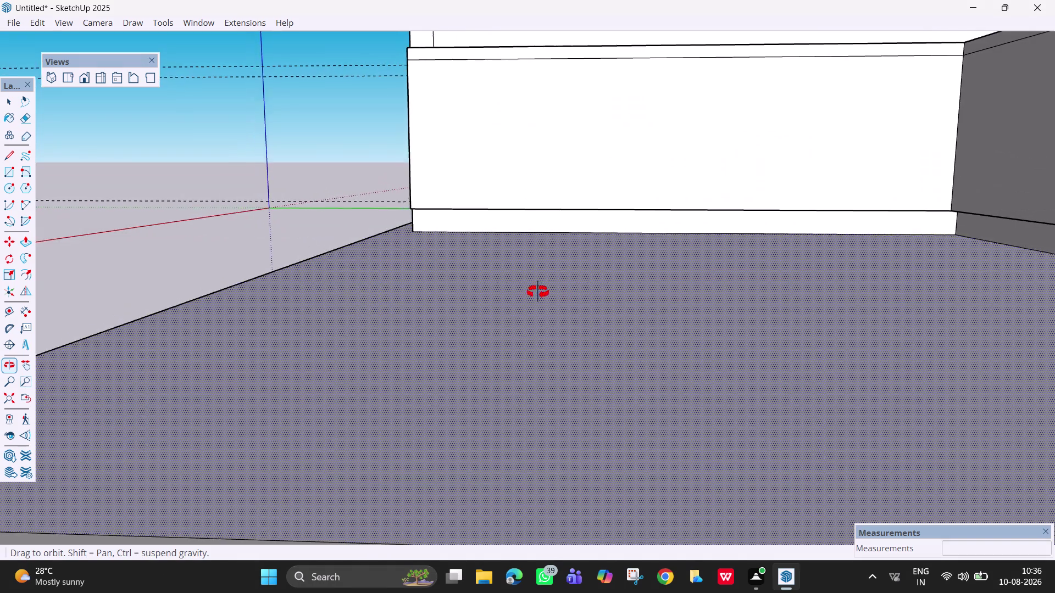
middle_drag(546, 292, 488, 291)
scroll(down, 3)
middle_drag(733, 318, 715, 312)
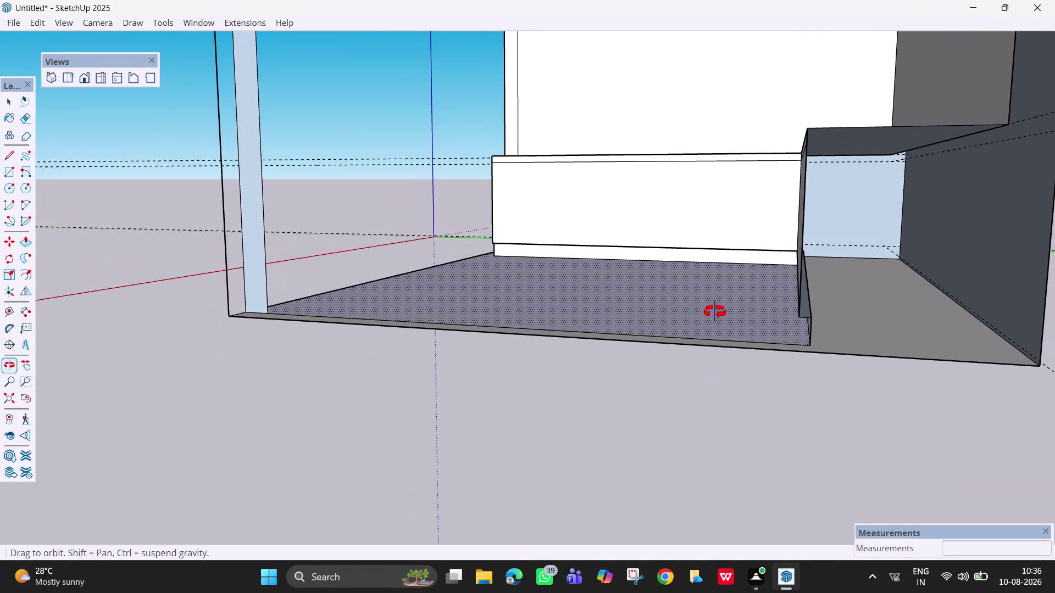
middle_drag(715, 312, 1054, 333)
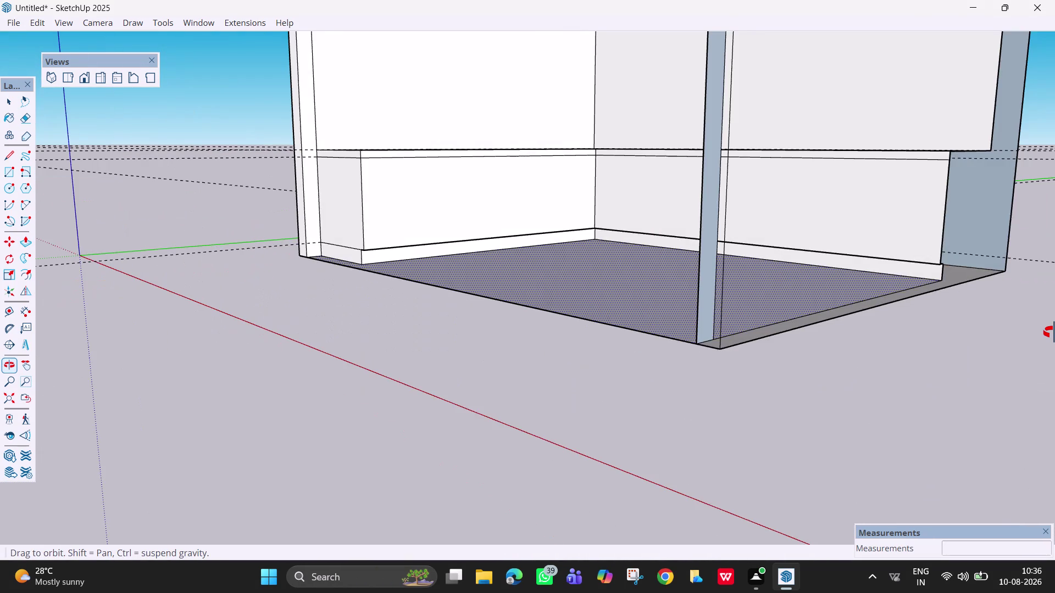
middle_drag(1054, 333, 648, 326)
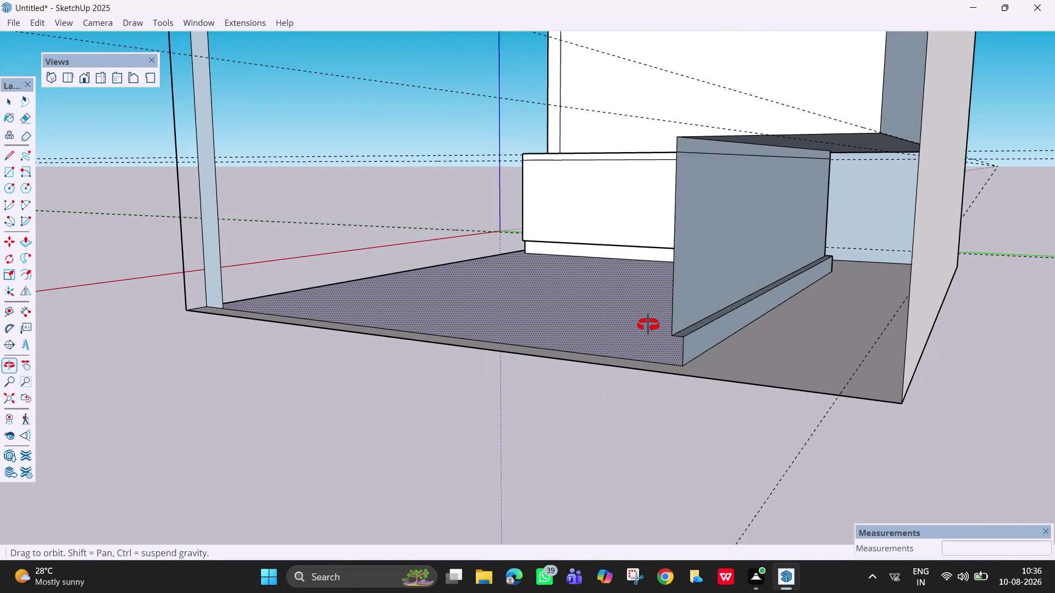
middle_drag(648, 325, 537, 333)
middle_drag(979, 299, 723, 386)
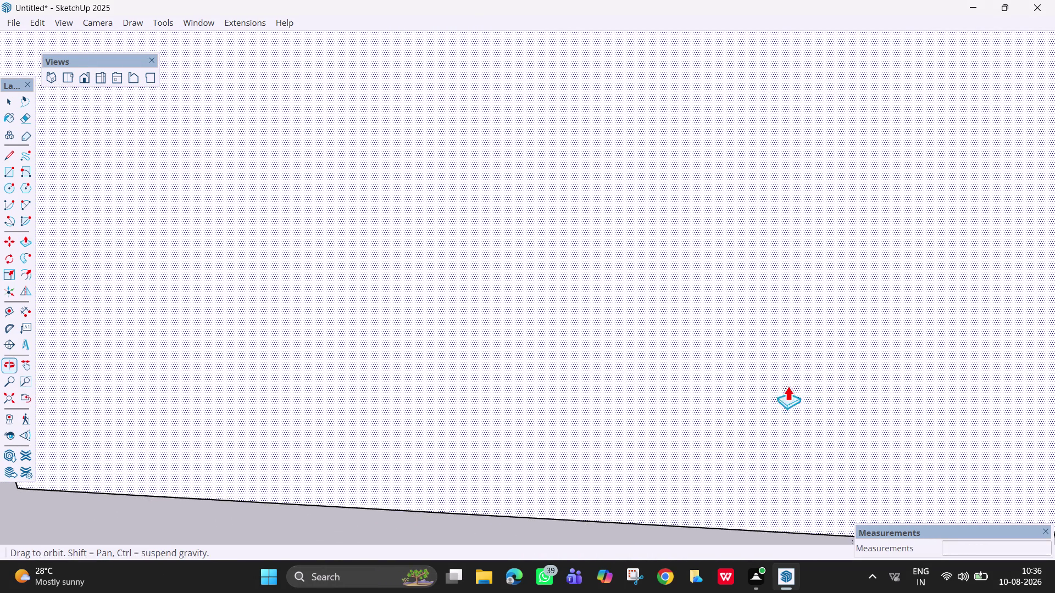
scroll(up, 3)
scroll(up, 3)
Orbit inside the room to look along the bench and across the wall face.
scroll(up, 3)
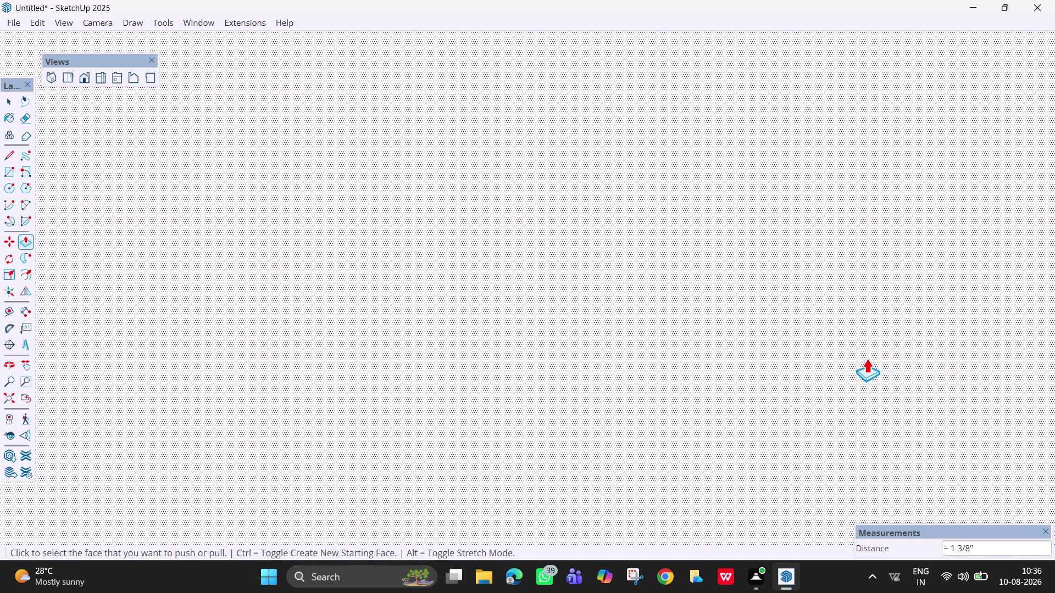
scroll(down, 3)
scroll(down, 3)
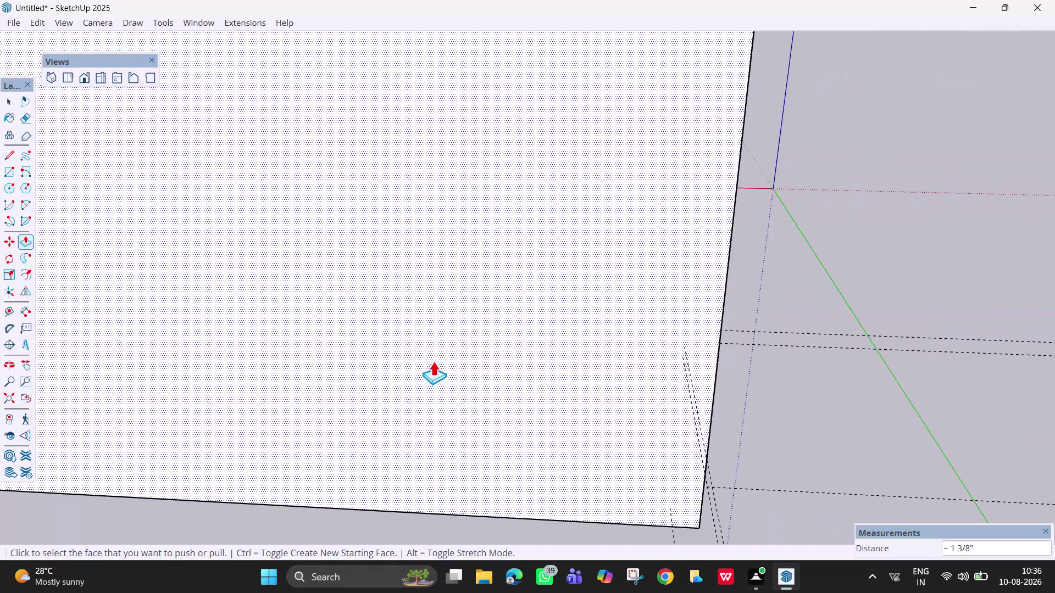
scroll(down, 3)
middle_drag(432, 383, 943, 331)
scroll(up, 3)
scroll(up, 3)
middle_drag(888, 334, 816, 324)
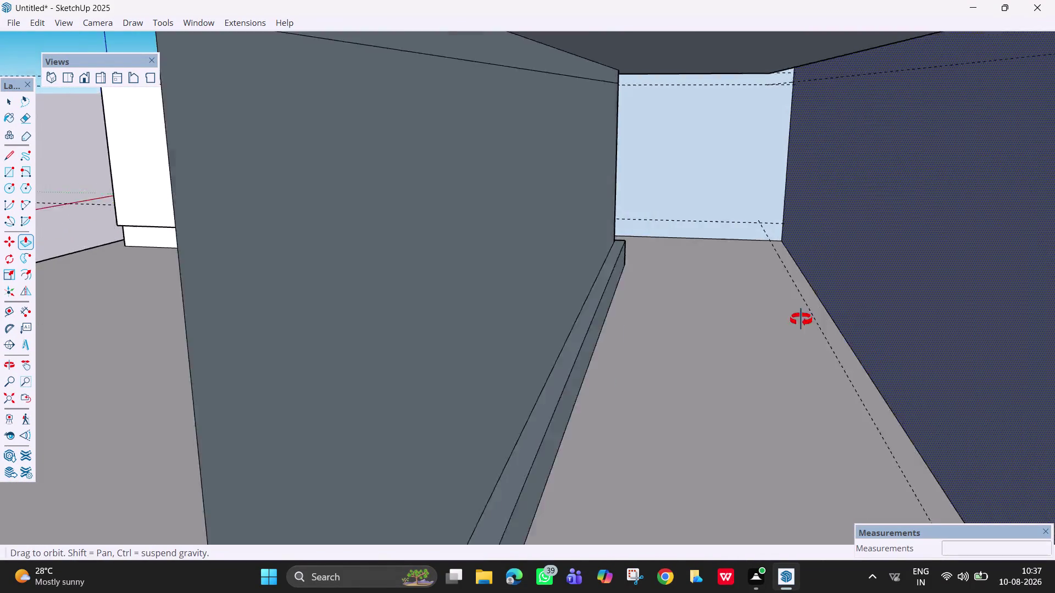
middle_drag(816, 323, 794, 317)
middle_drag(873, 313, 1019, 296)
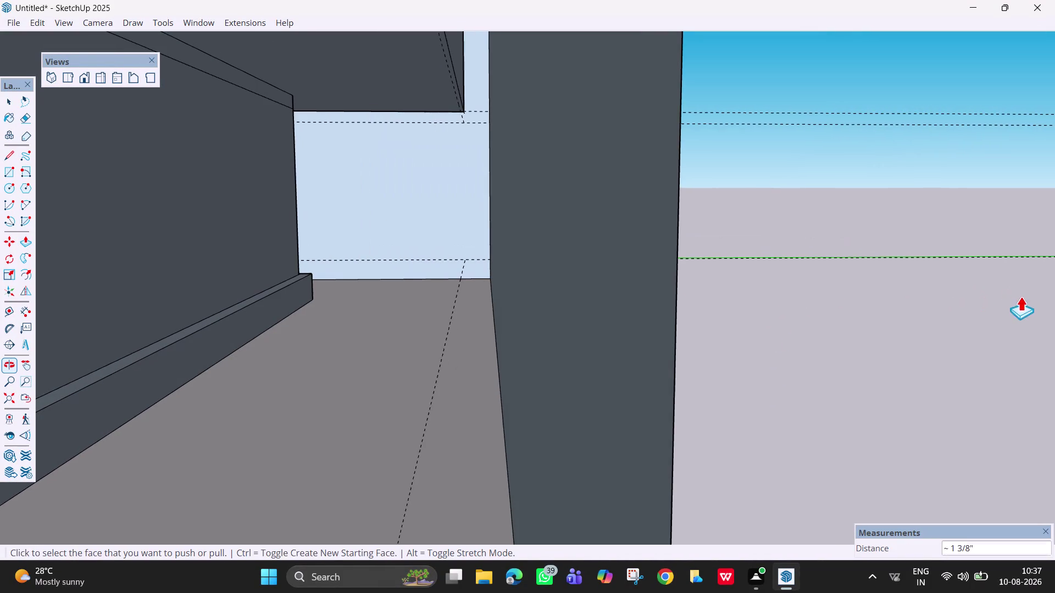
scroll(up, 3)
scroll(down, 3)
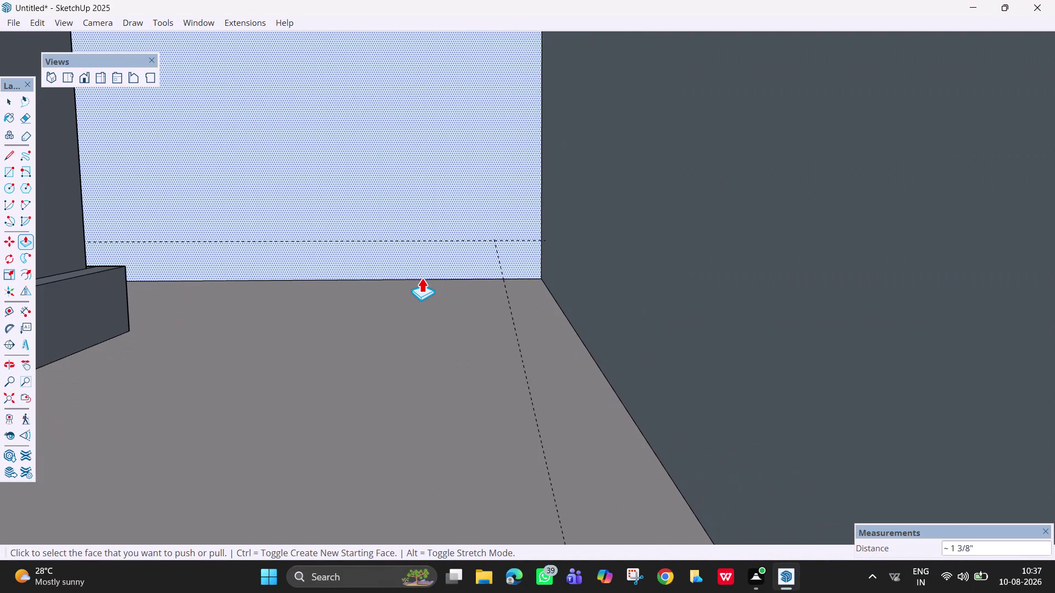
key(h)
drag(421, 278, 490, 432)
scroll(up, 3)
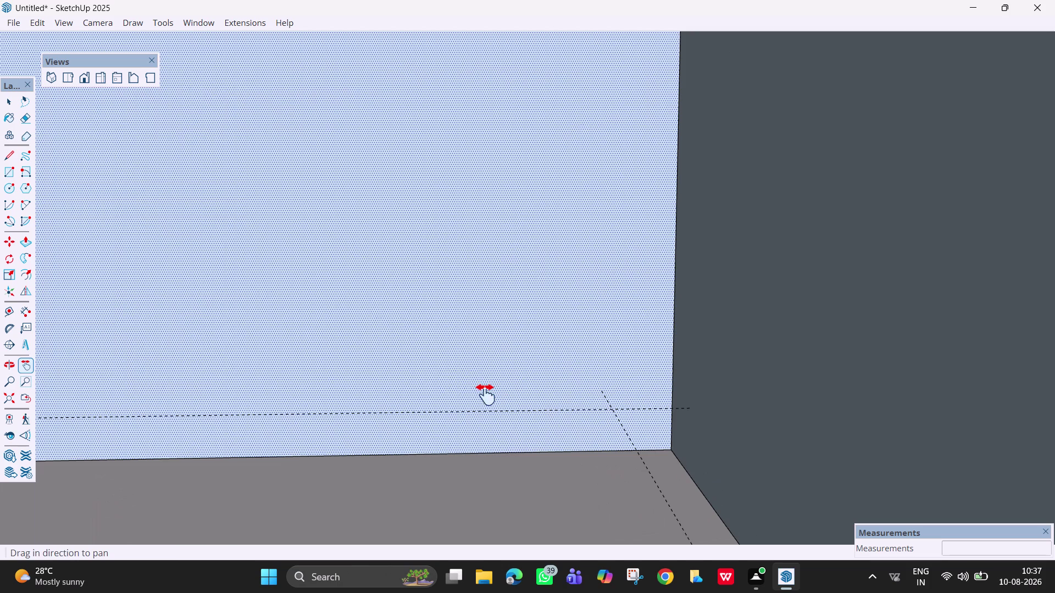
middle_drag(449, 383, 434, 378)
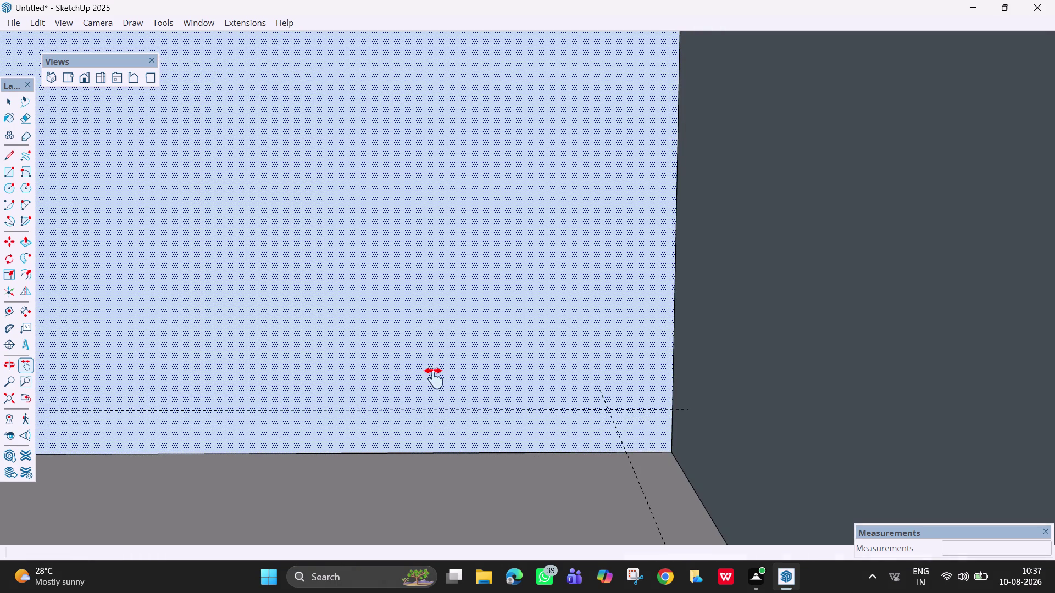
Pan and orbit across the wall toward the room corner.
key(h)
drag(388, 371, 580, 364)
middle_drag(553, 352, 543, 354)
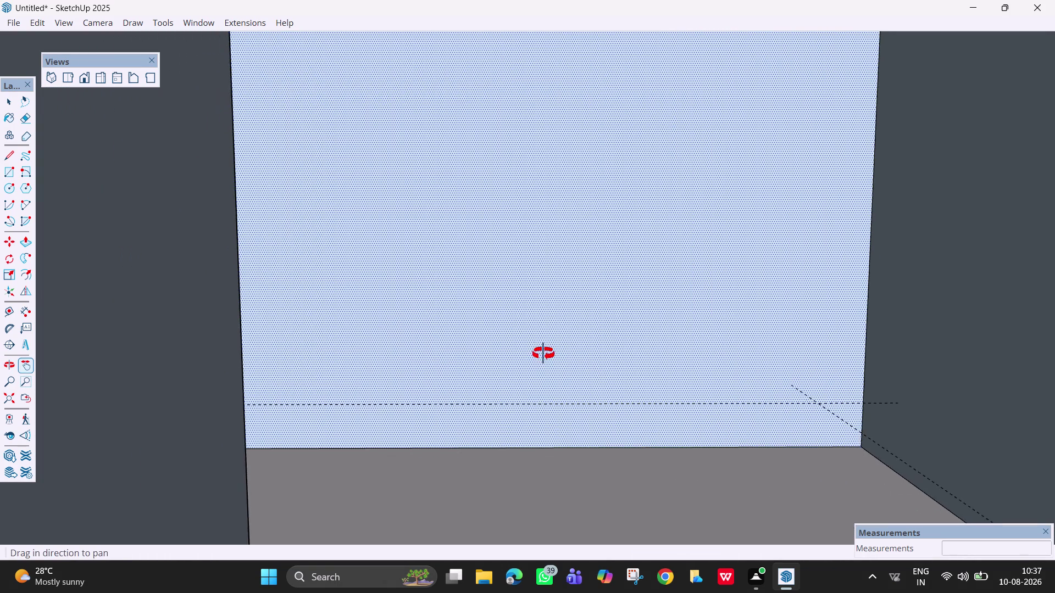
middle_drag(543, 354, 416, 361)
drag(467, 365, 959, 345)
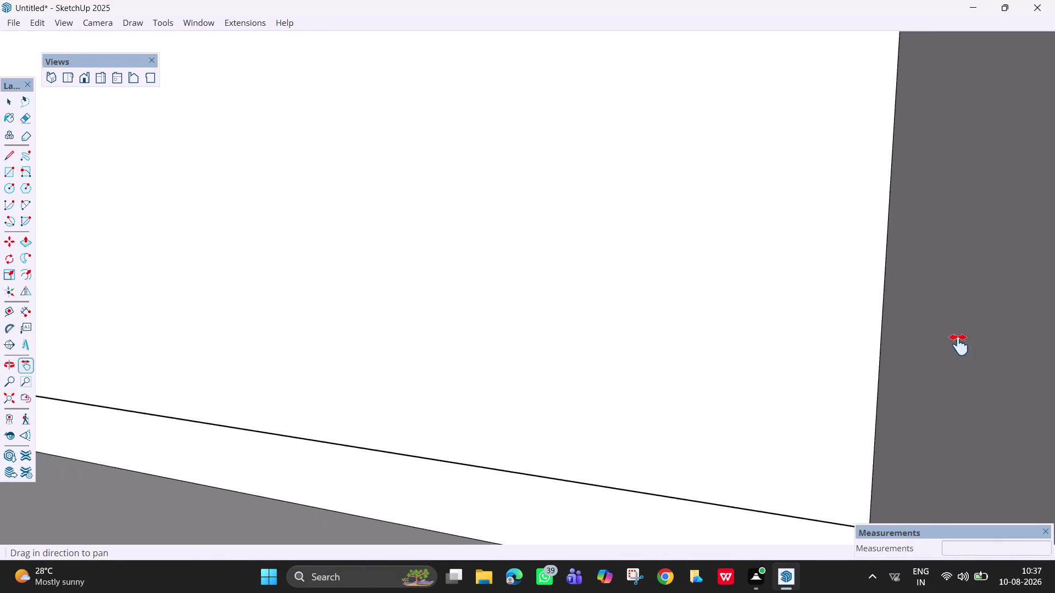
drag(959, 345, 770, 382)
middle_drag(743, 331, 632, 366)
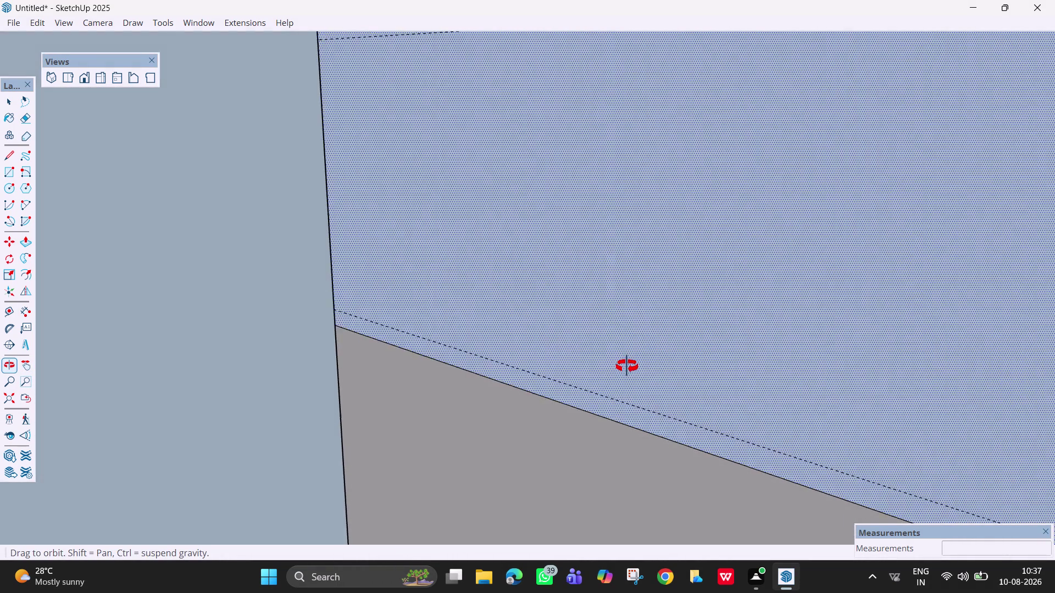
middle_drag(632, 366, 591, 371)
drag(592, 367, 671, 455)
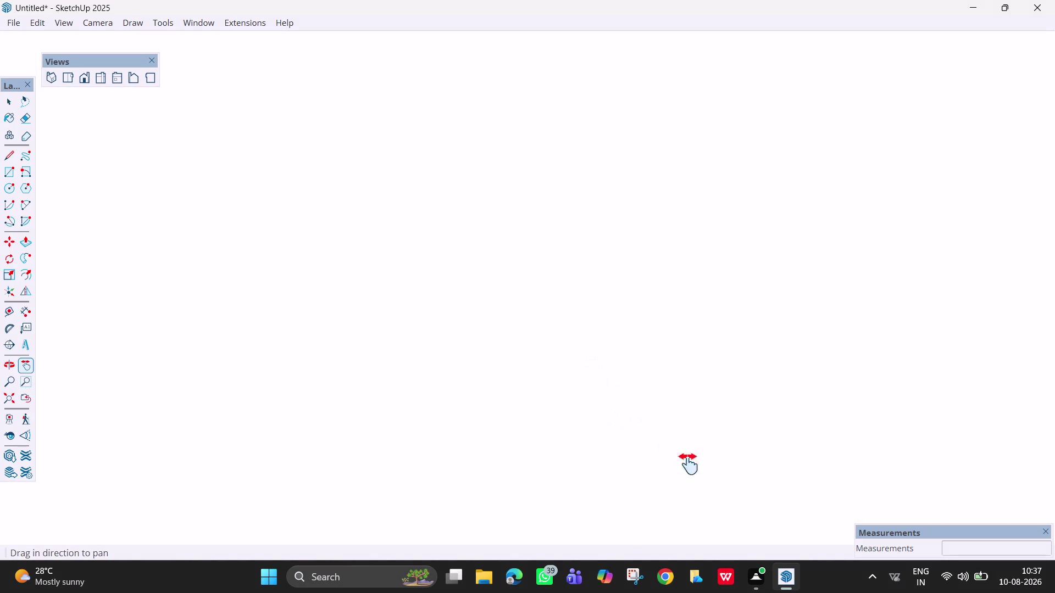
drag(671, 455, 751, 514)
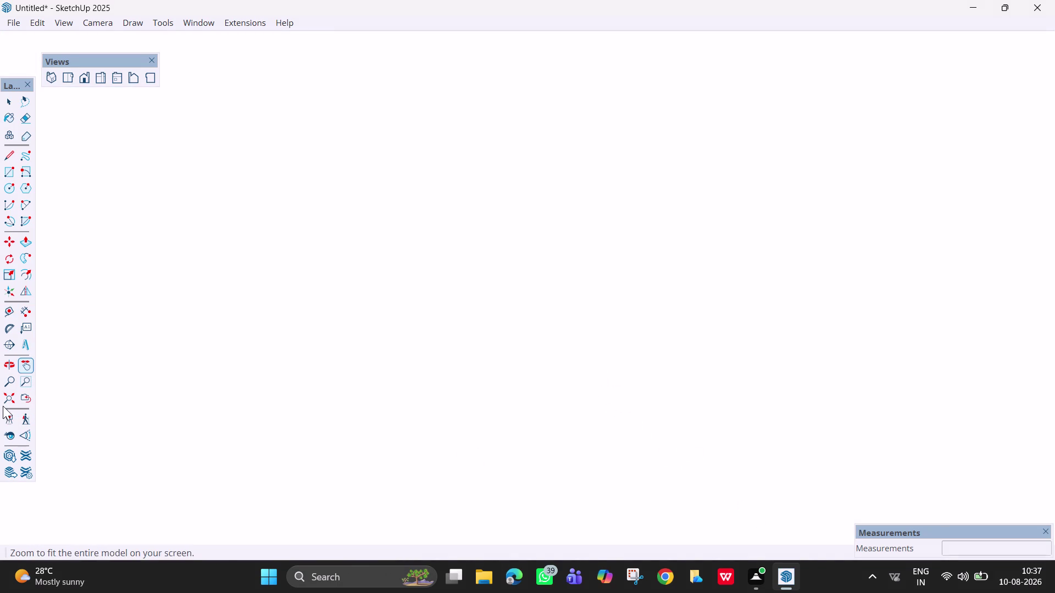
Zoom to extents, orbit to a front view of the bench, and return to Select.
click(6, 405)
scroll(down, 3)
middle_drag(436, 384, 767, 378)
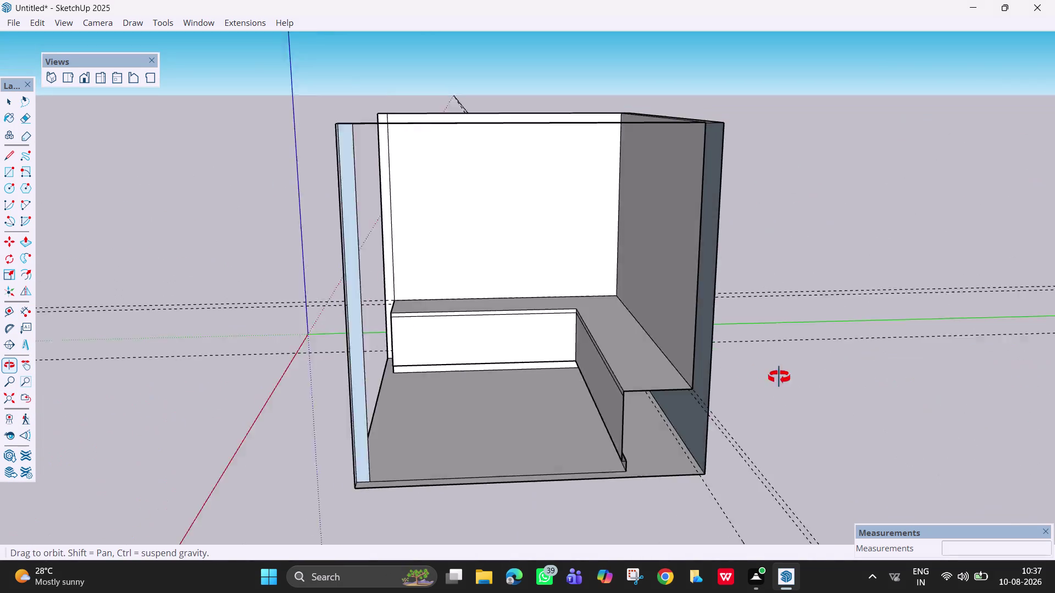
middle_drag(767, 378, 827, 372)
middle_drag(443, 393, 646, 392)
middle_drag(483, 406, 639, 387)
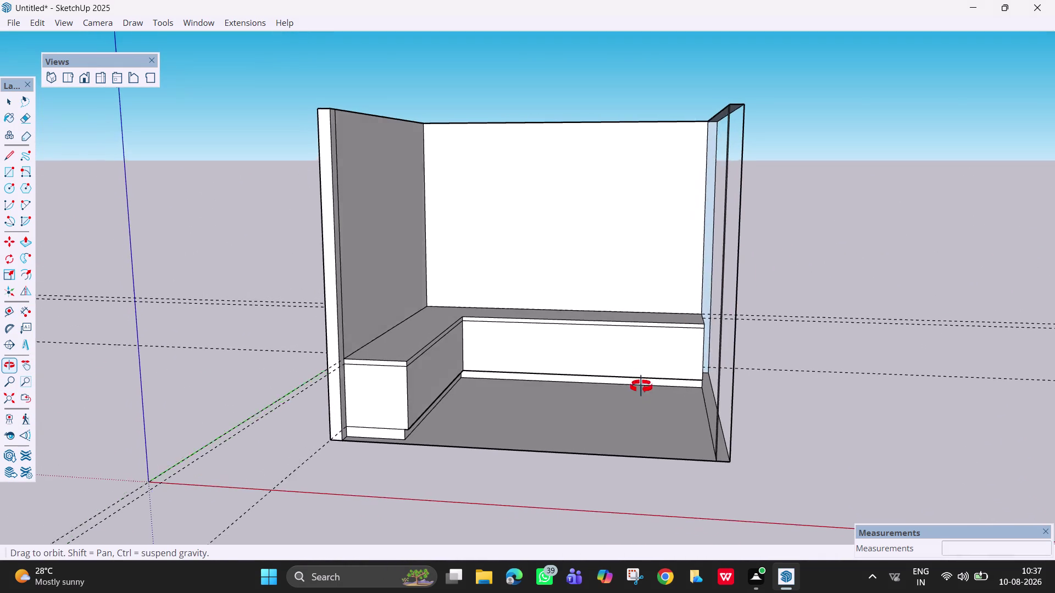
middle_drag(639, 387, 643, 386)
key(space)
middle_drag(633, 347, 663, 346)
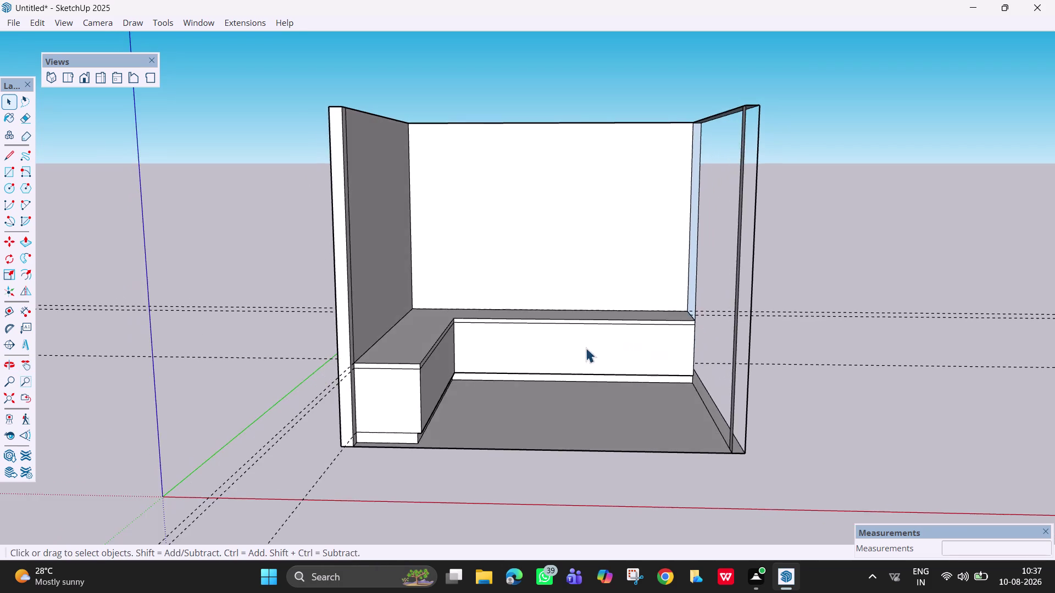
Select the bench front's top edge and try dividing it from the context menu.
scroll(up, 3)
scroll(down, 3)
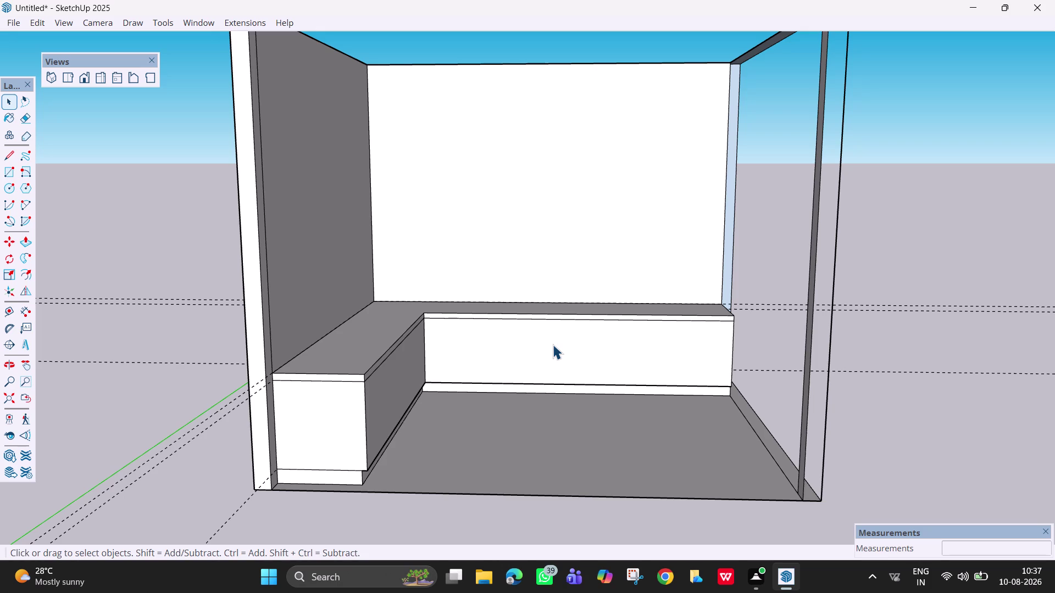
middle_drag(402, 336, 196, 364)
scroll(up, 3)
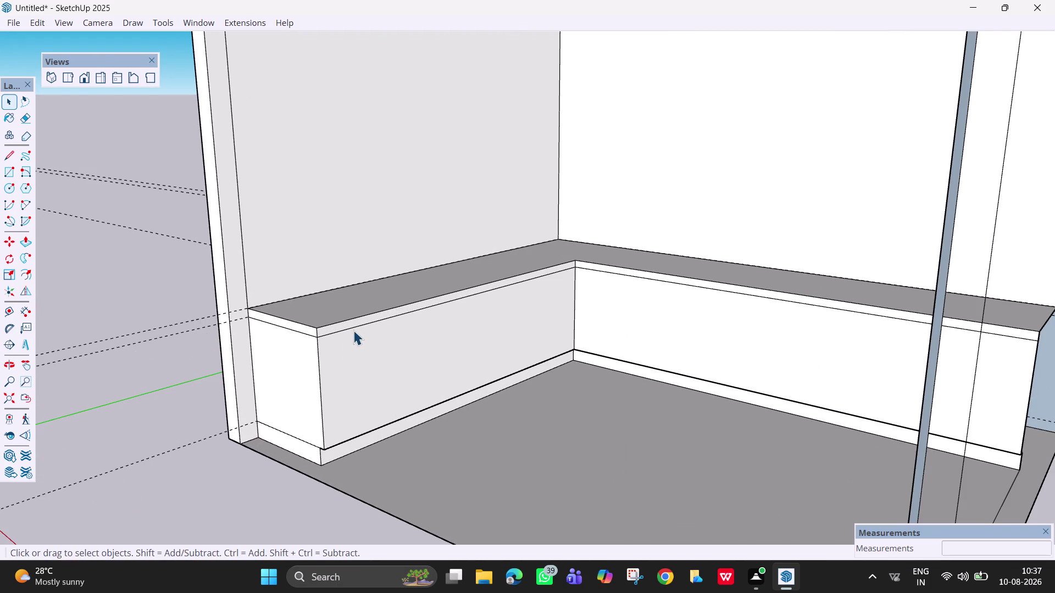
click(355, 328)
right_click(355, 328)
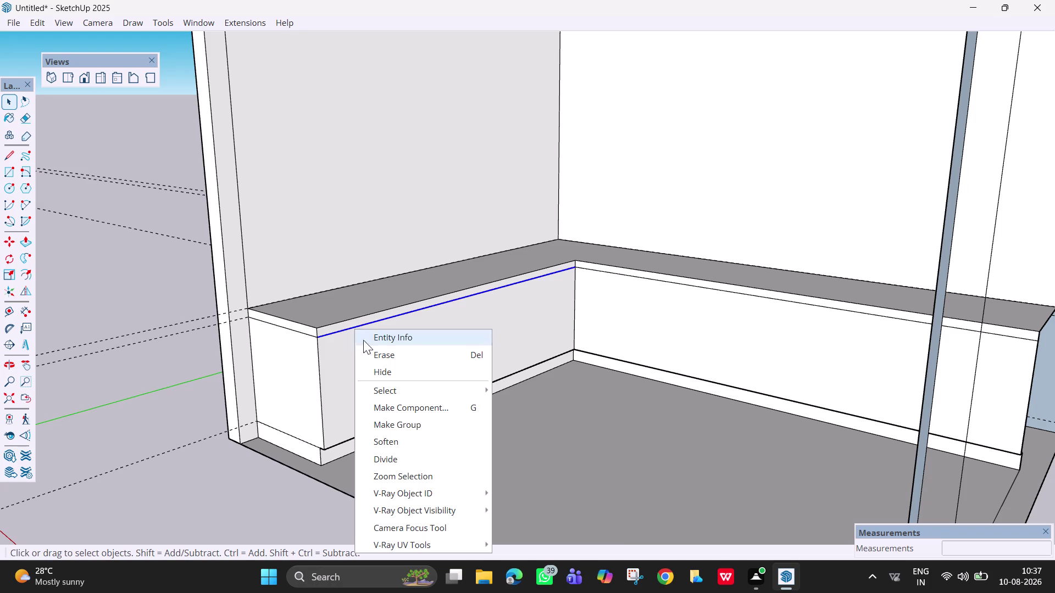
click(403, 458)
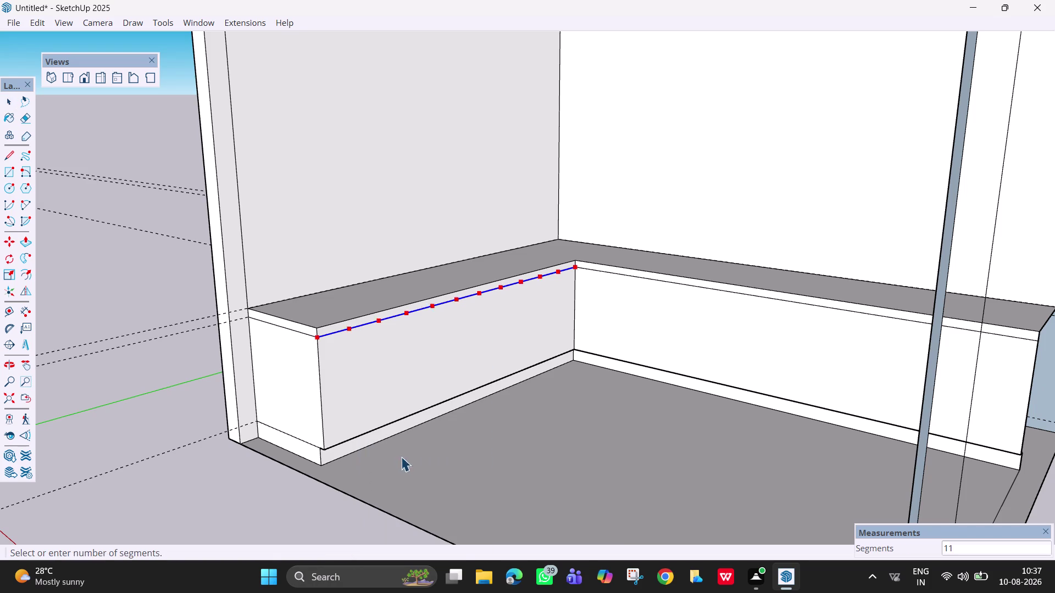
click(446, 359)
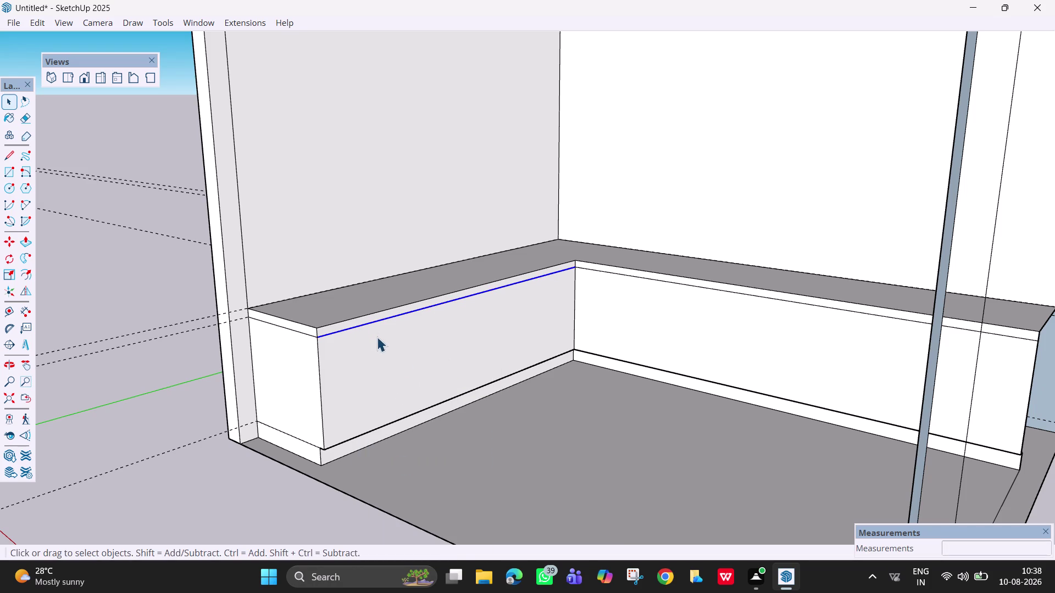
Cancel the division and start a Tape Measure guide from the bench front's left edge.
key(space)
click(155, 363)
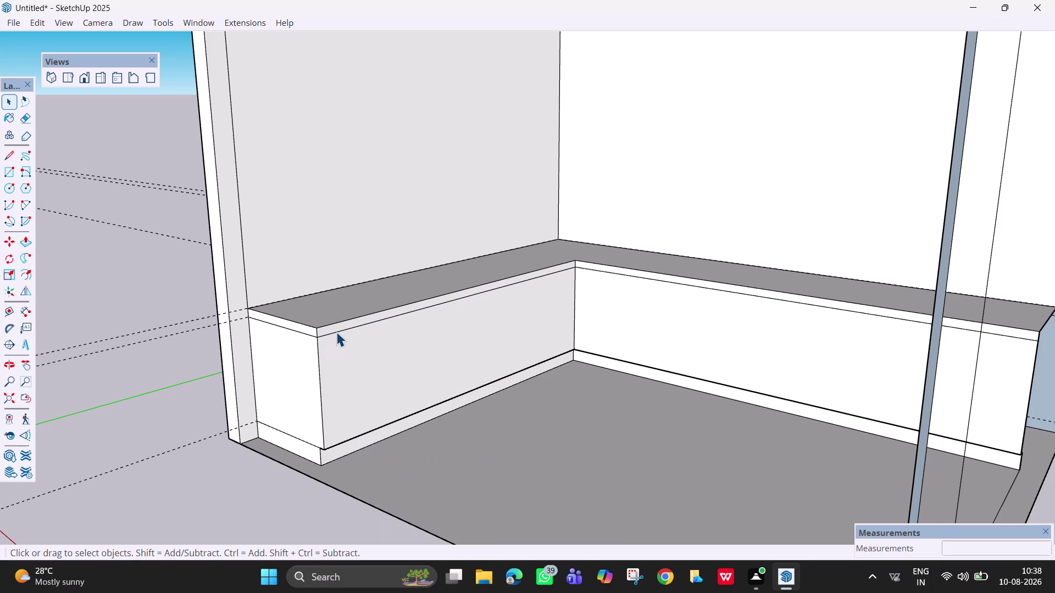
key(t)
click(317, 357)
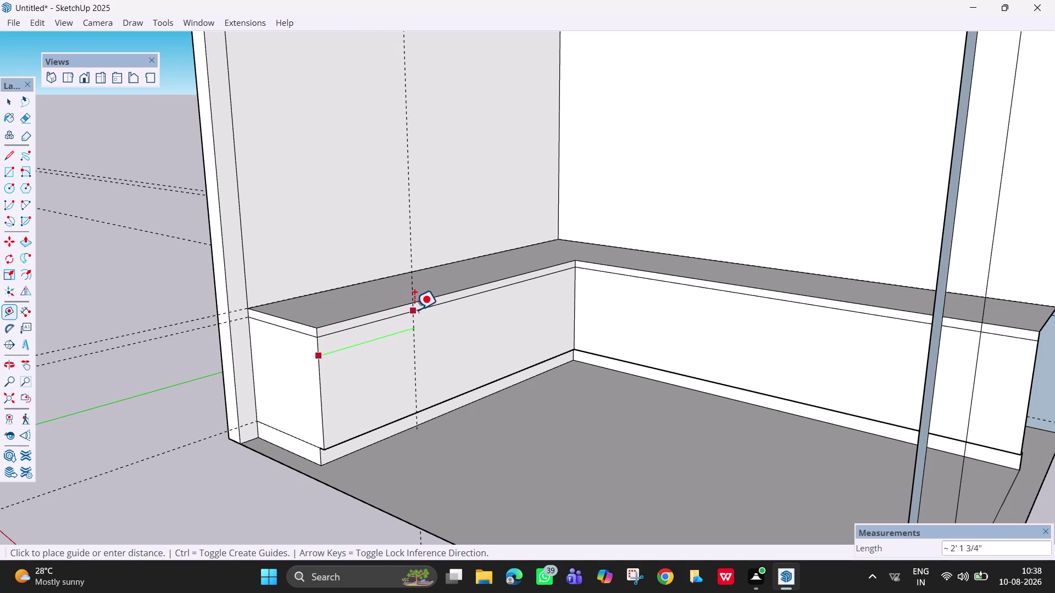
Place two vertical guides about 2' 5" apart on the bench front, viewed head-on.
click(423, 308)
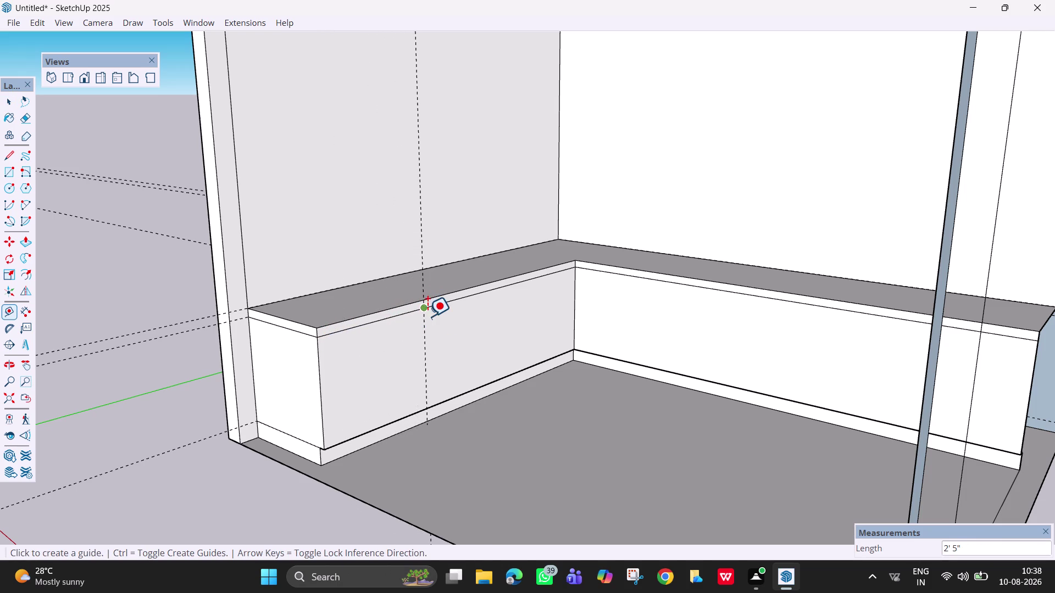
click(424, 326)
click(507, 287)
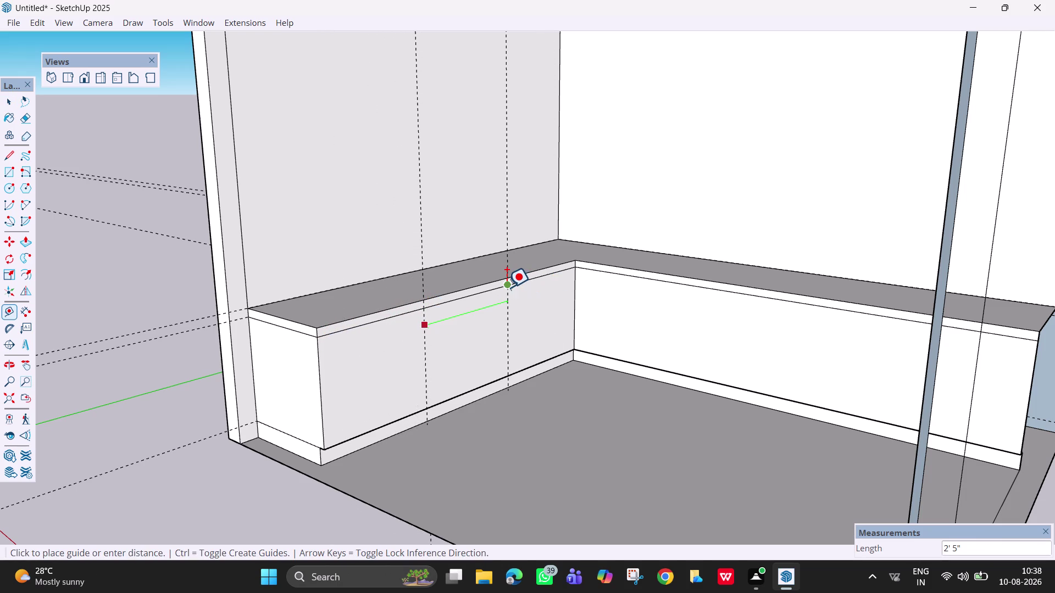
key(Escape)
scroll(down, 3)
middle_drag(480, 340, 407, 314)
scroll(up, 3)
scroll(up, 3)
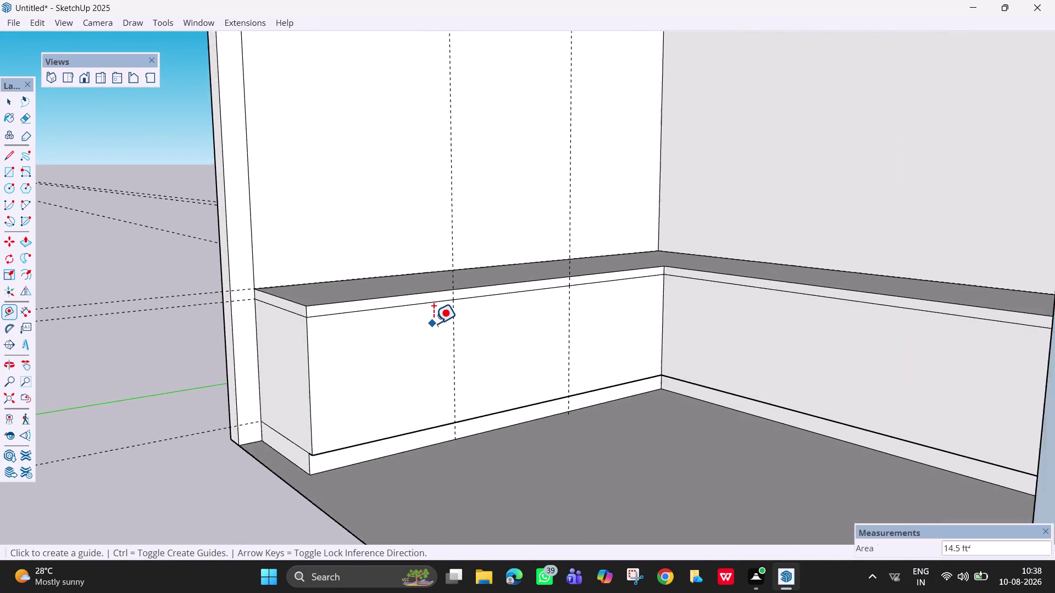
middle_drag(425, 406, 243, 388)
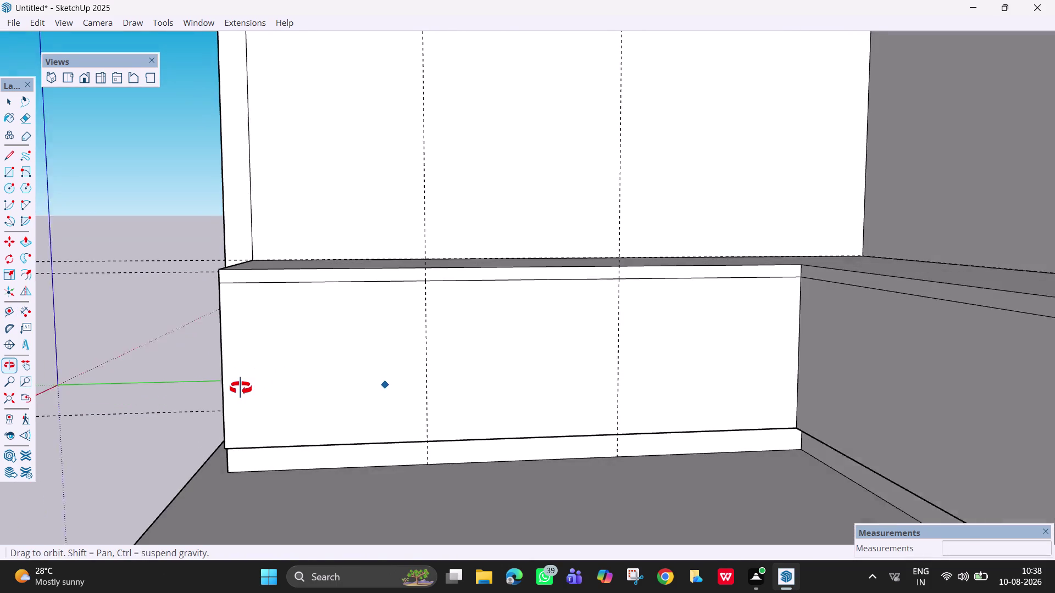
middle_drag(242, 389, 240, 389)
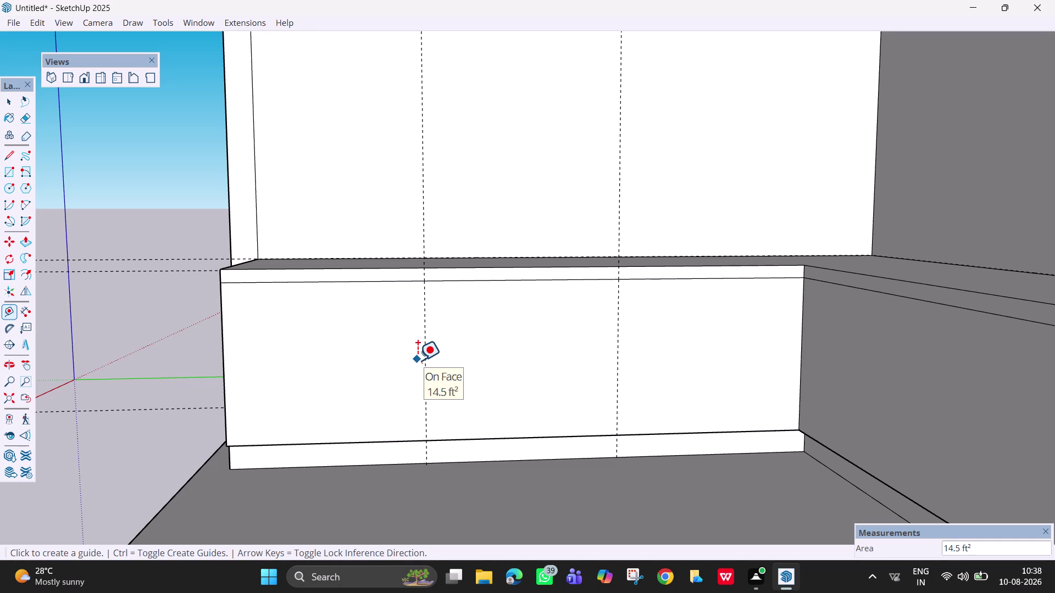
Offset the bench front face outline 6 mm inward.
key(f)
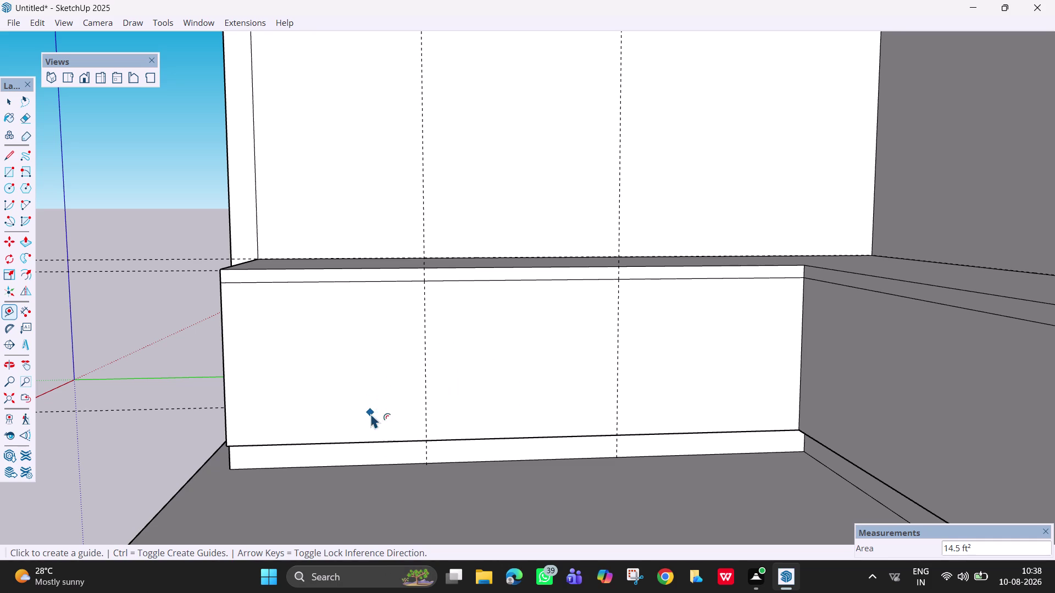
click(245, 374)
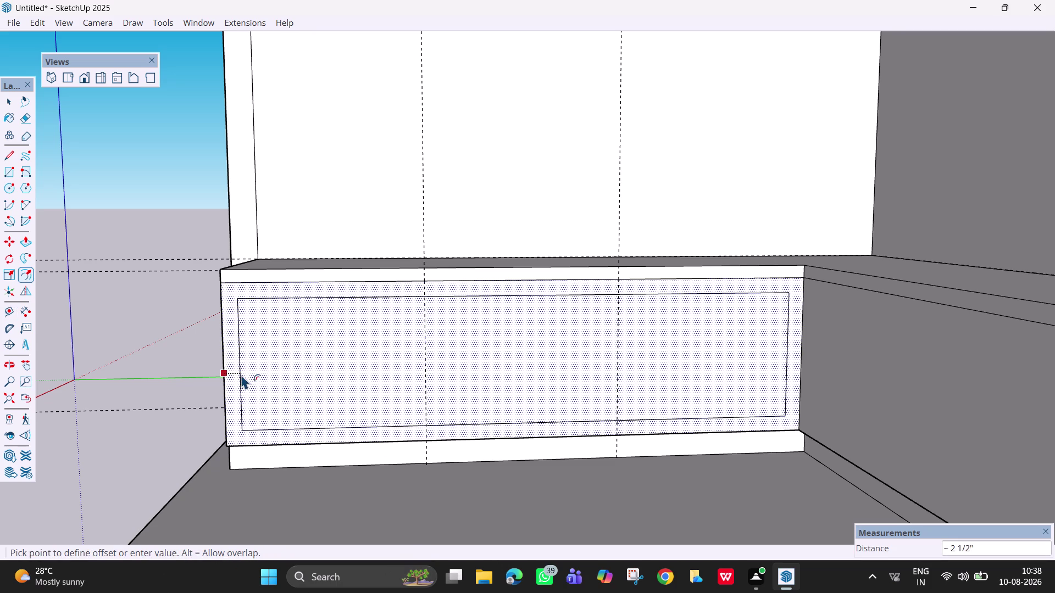
text(6)
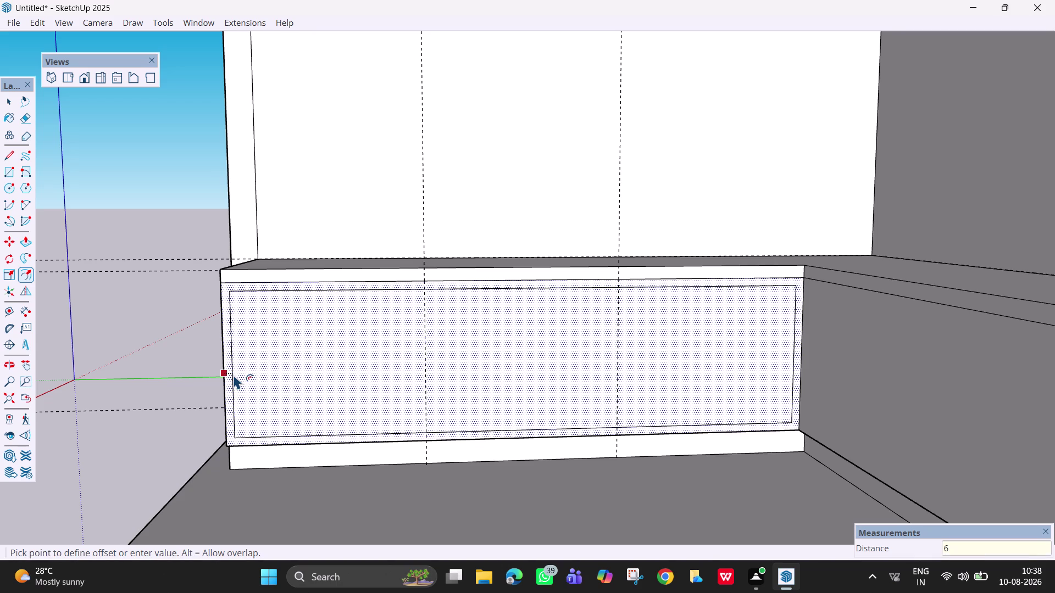
text(mm)
key(Return)
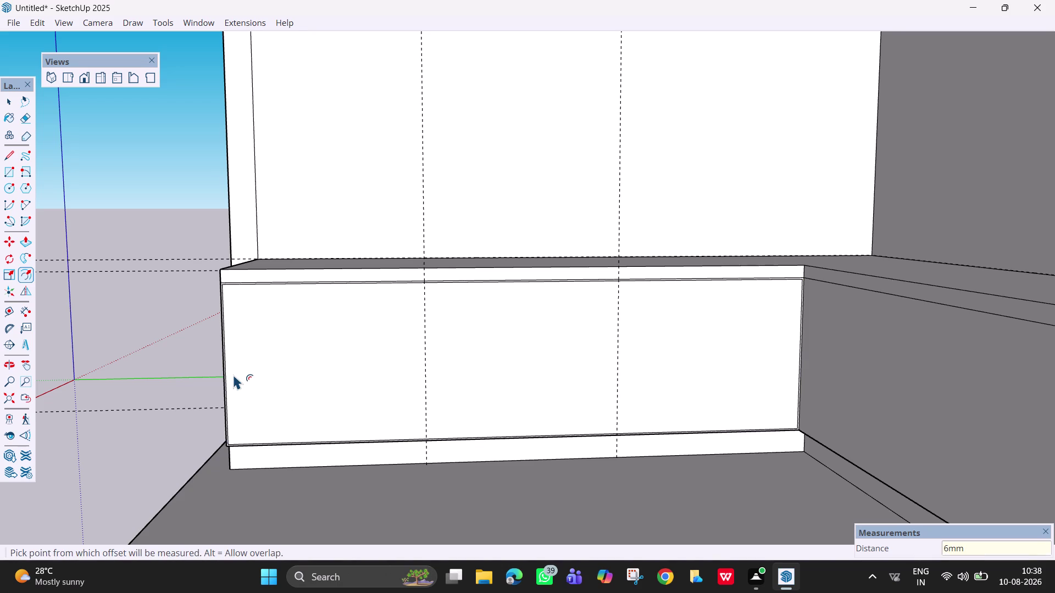
scroll(up, 3)
key(space)
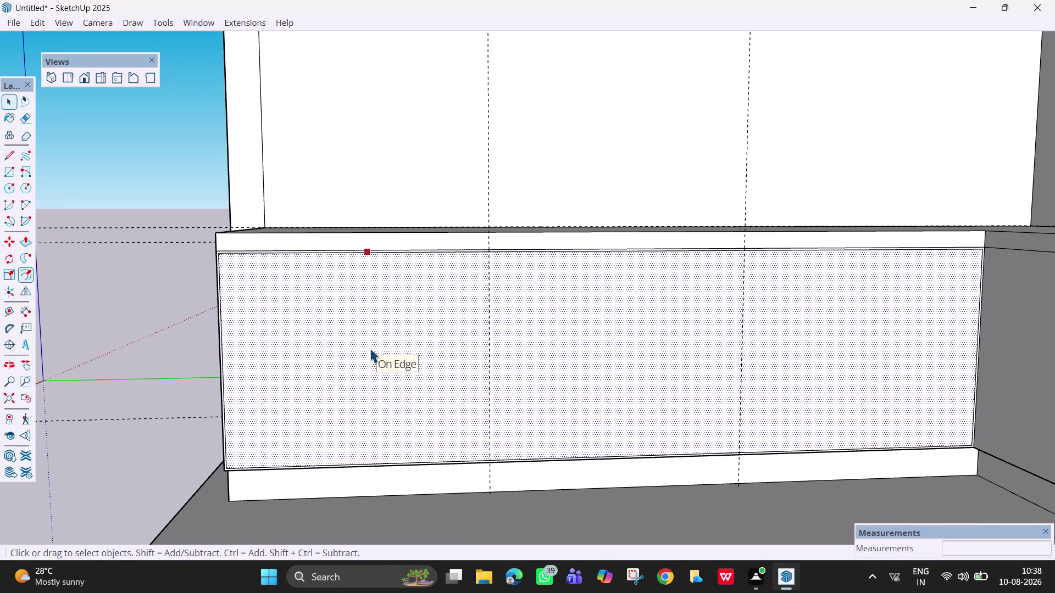
key(Escape)
scroll(up, 3)
scroll(down, 3)
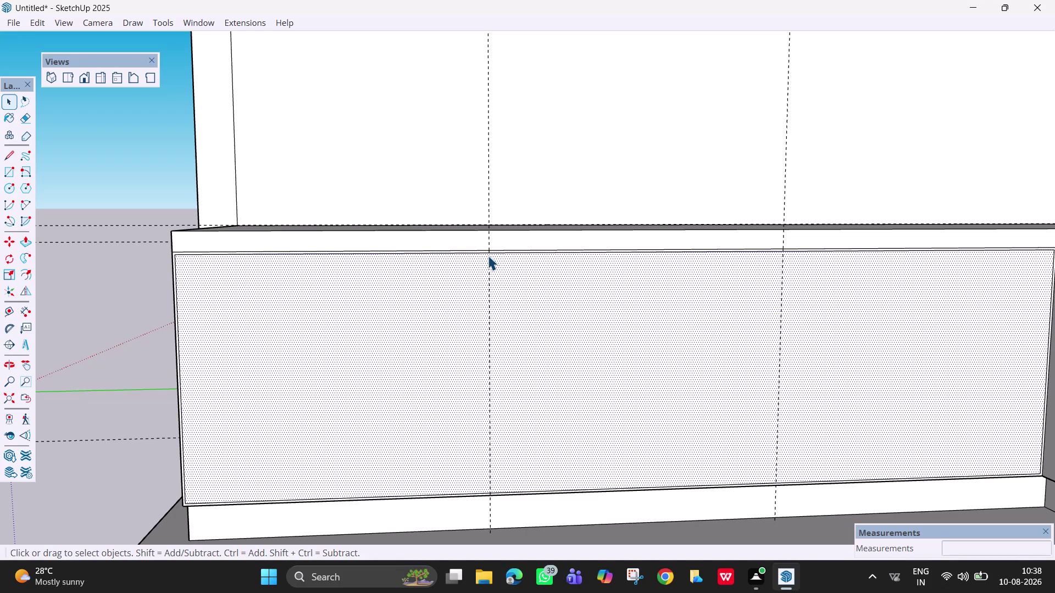
key(l)
scroll(up, 3)
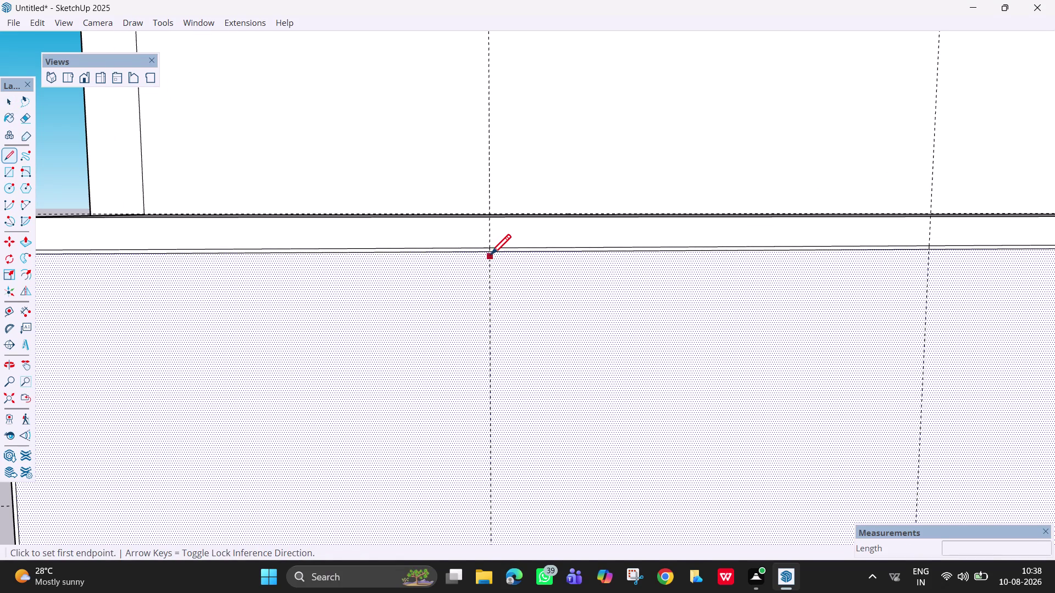
Draw the first vertical divider along the left guide, from the panel's top edge to its bottom edge.
scroll(up, 3)
click(491, 252)
scroll(down, 3)
scroll(down, 3)
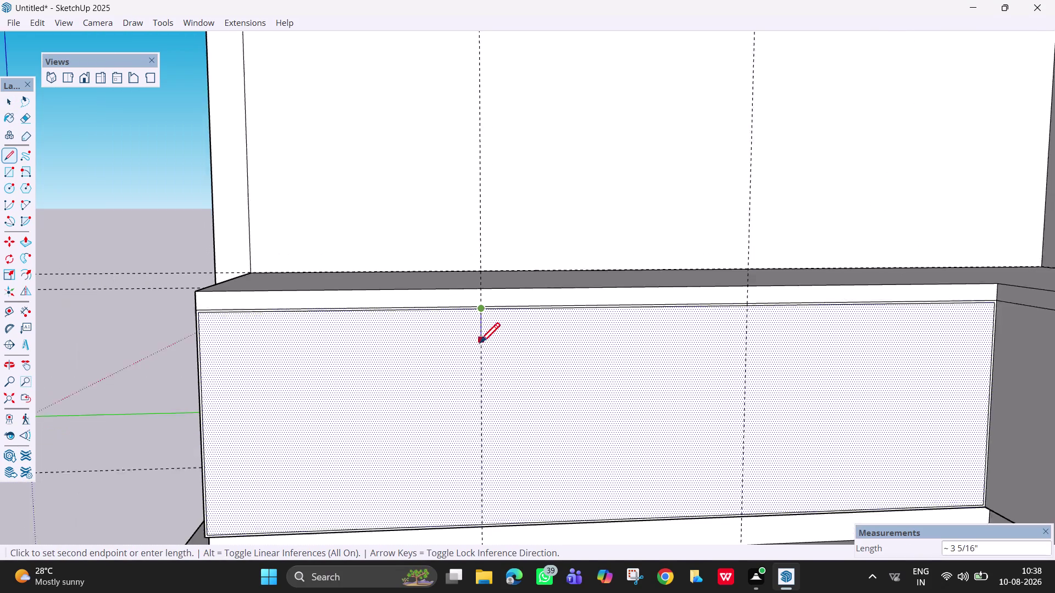
scroll(down, 3)
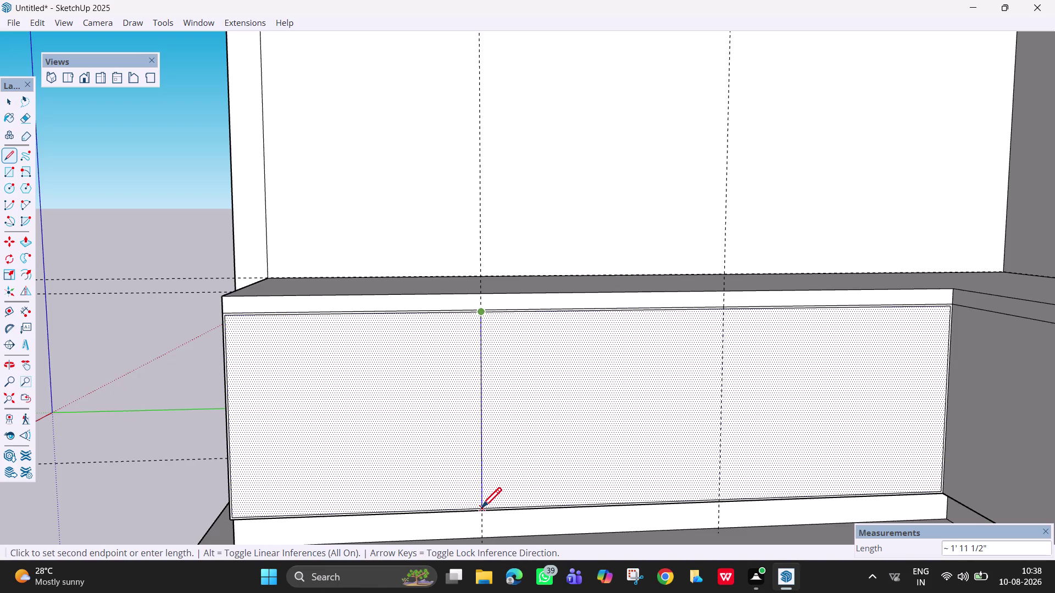
scroll(up, 3)
scroll(up, 3)
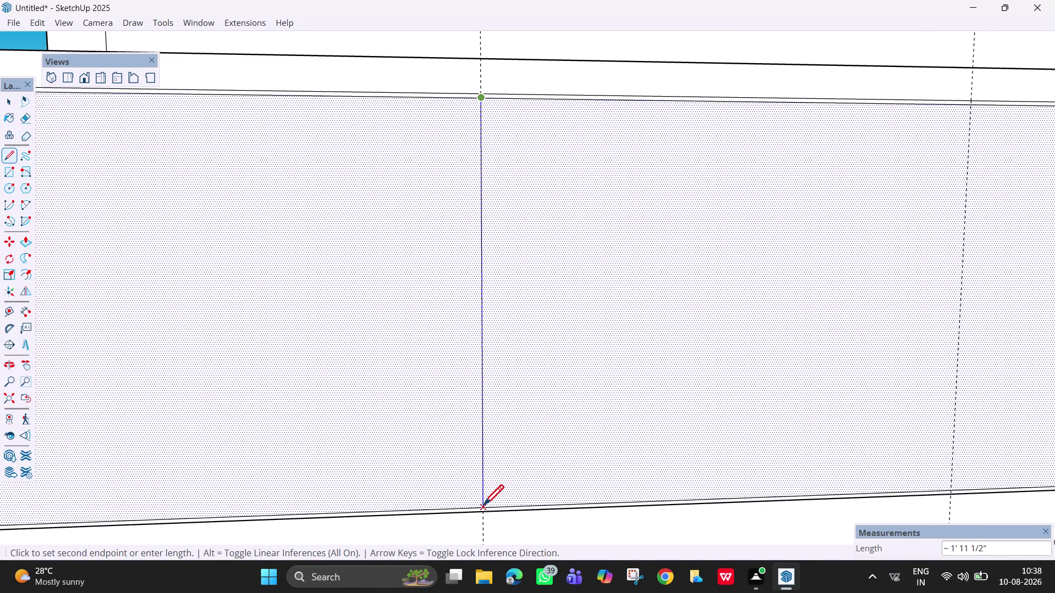
click(483, 508)
scroll(down, 3)
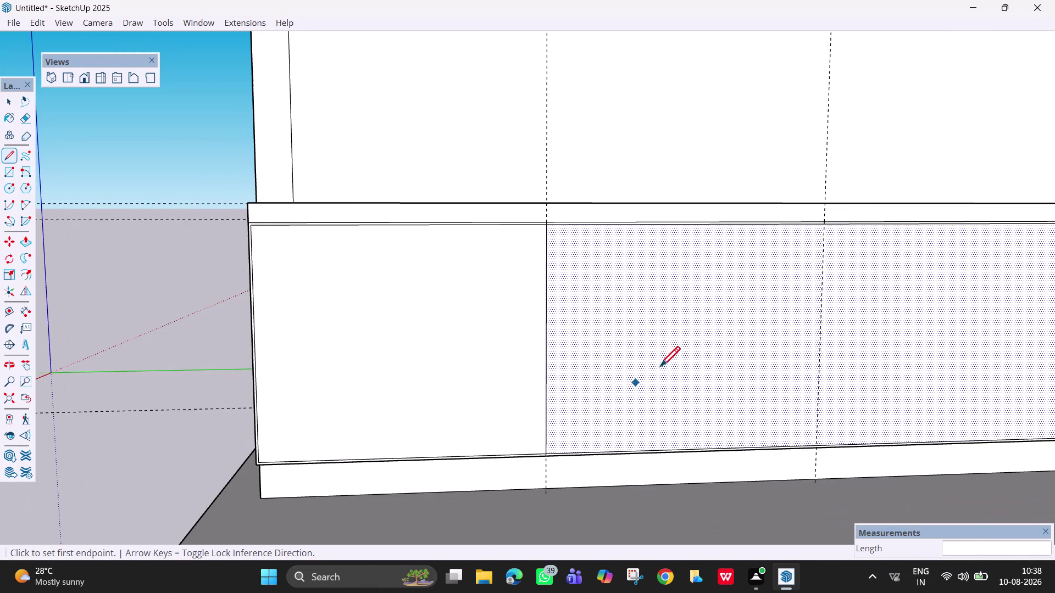
scroll(up, 3)
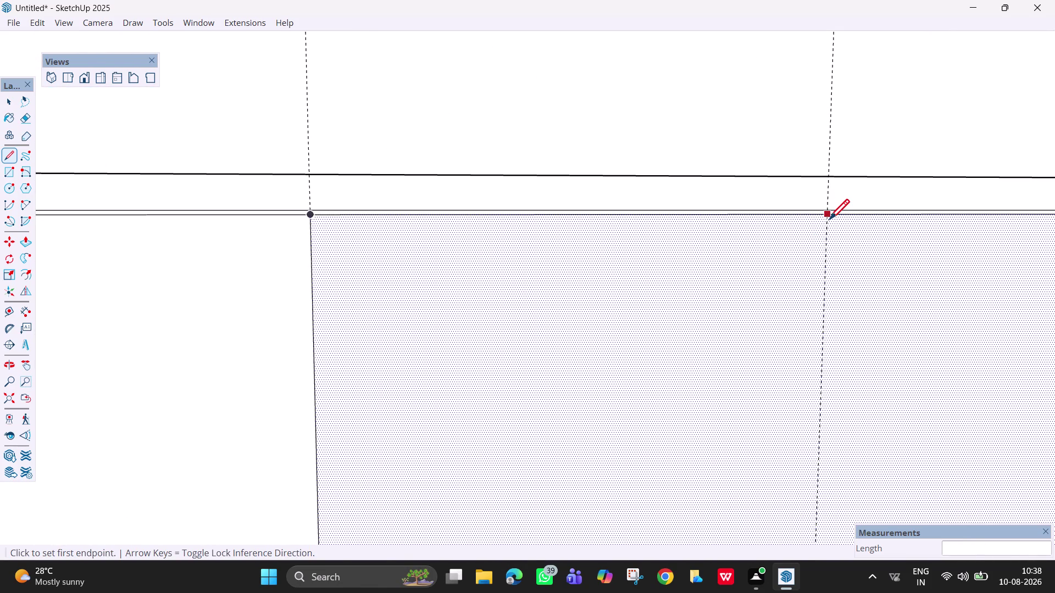
Draw the second vertical divider along the right guide, down to the bottom edge.
click(828, 221)
scroll(down, 3)
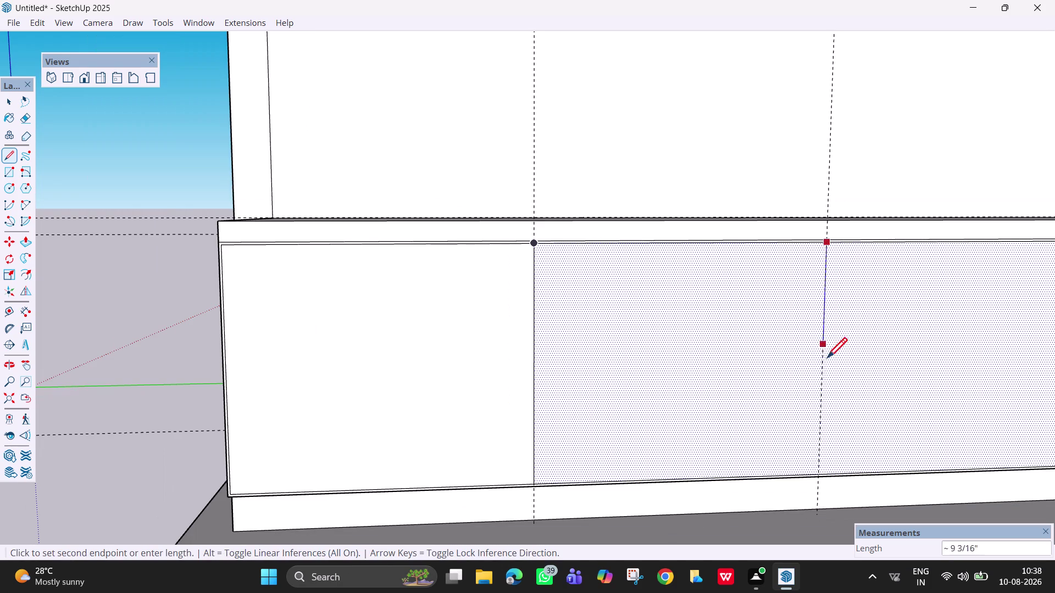
scroll(up, 3)
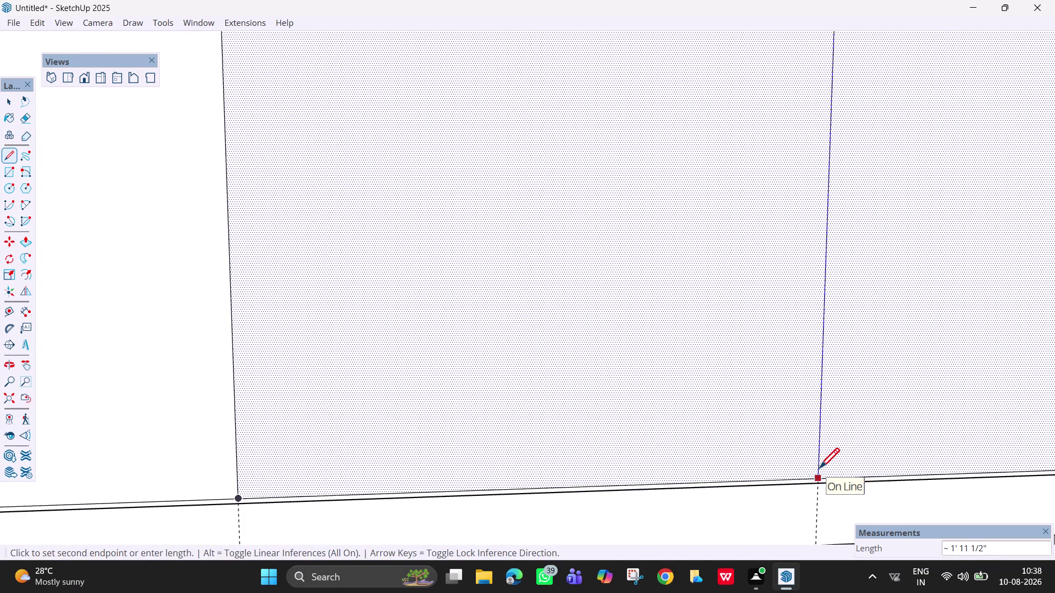
click(819, 477)
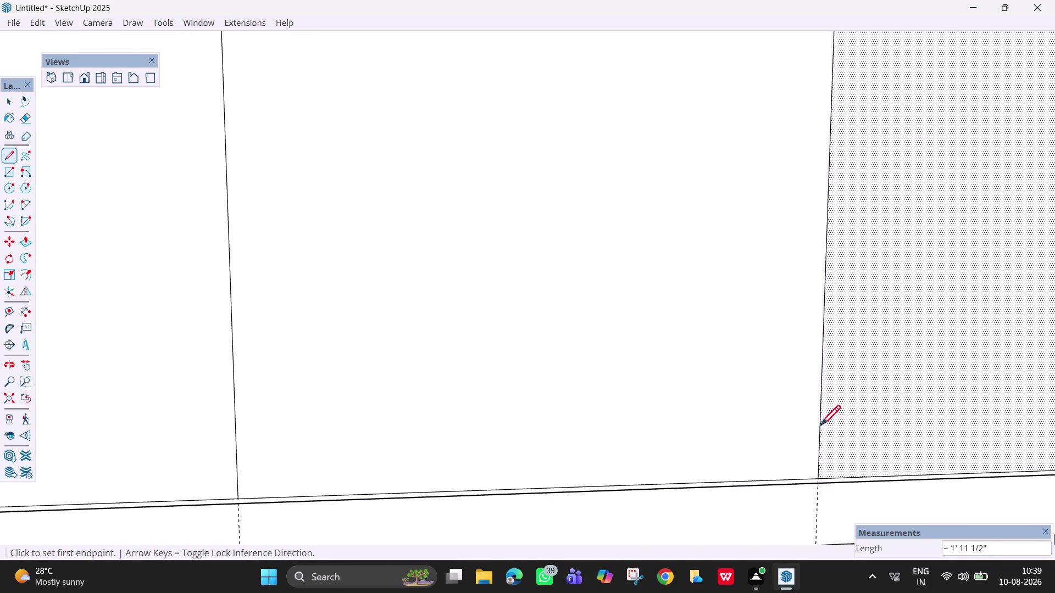
scroll(down, 3)
scroll(down, 3)
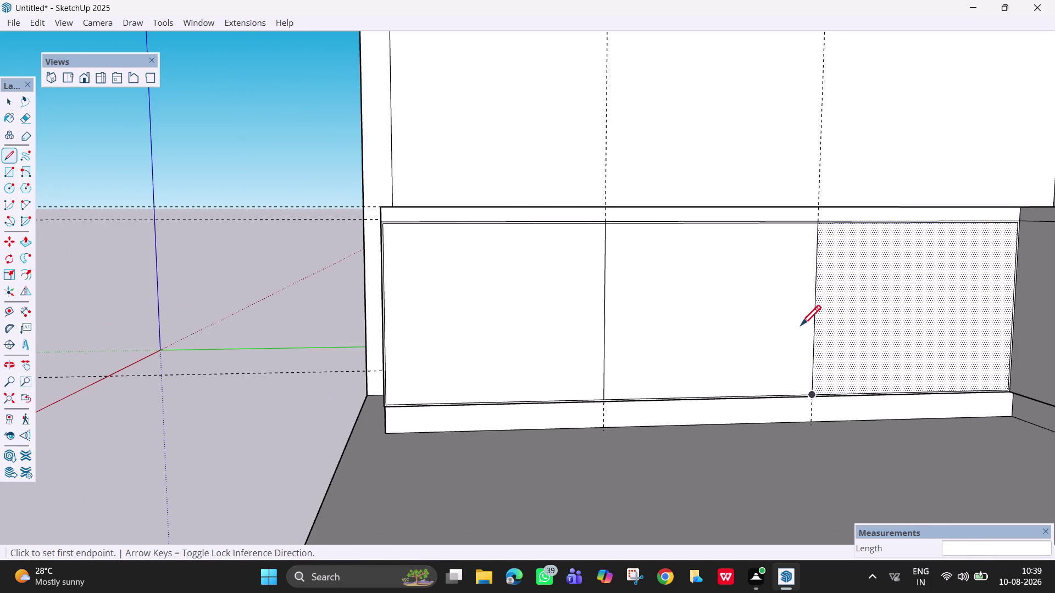
middle_drag(793, 363, 714, 365)
key(space)
scroll(up, 3)
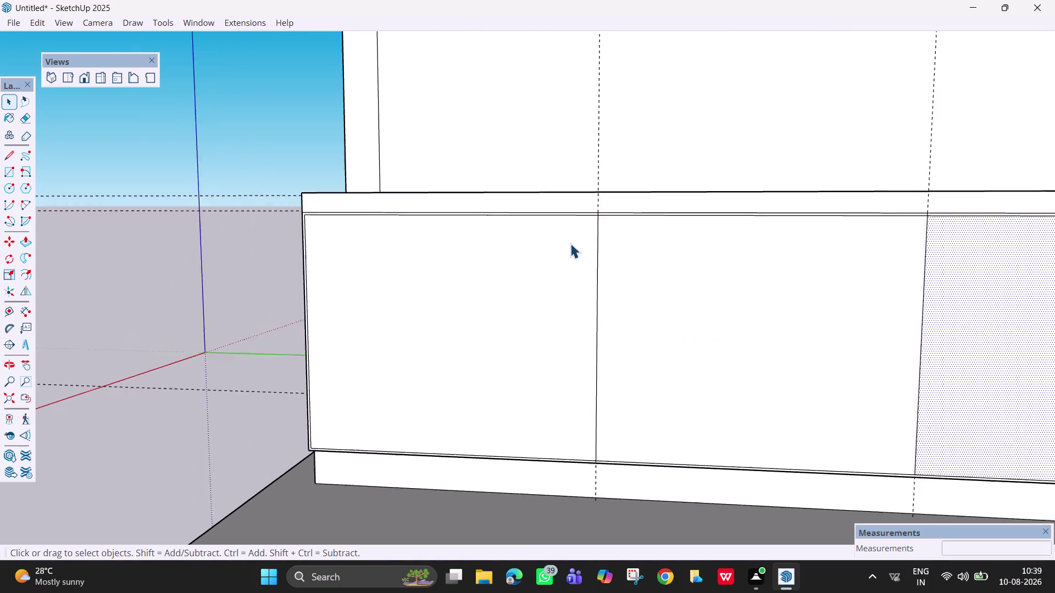
scroll(up, 3)
text(m)
key(space)
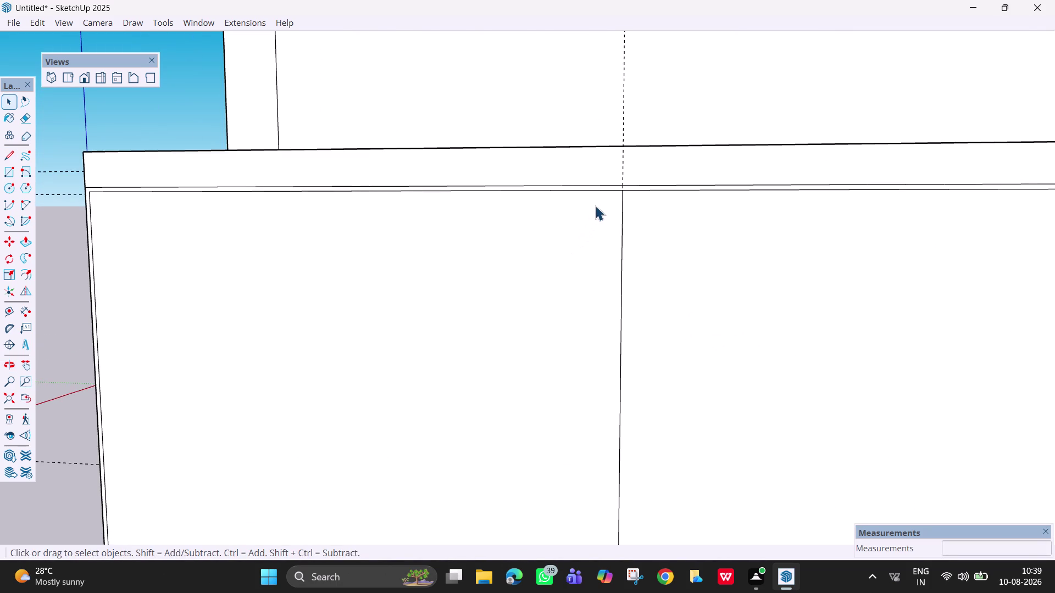
Select the left divider line and copy it 3 mm to the side.
key(m)
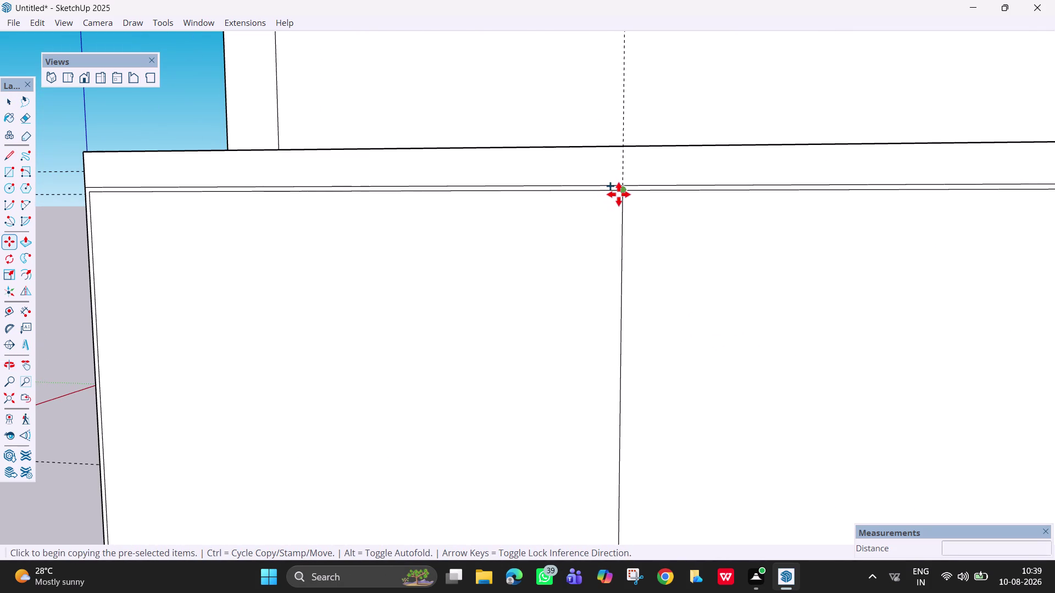
click(622, 192)
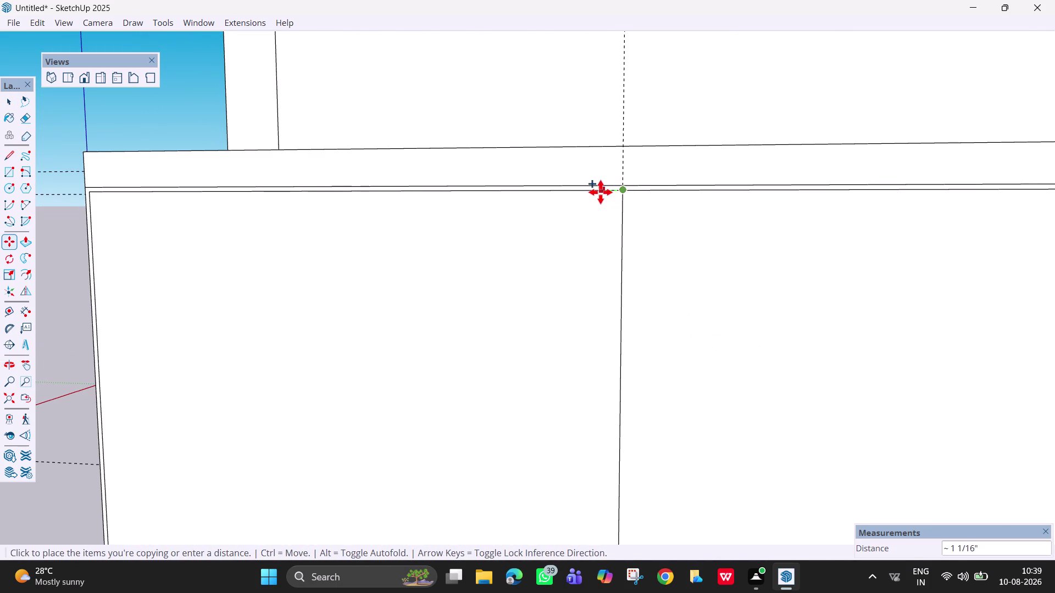
key(Escape)
key(Escape)
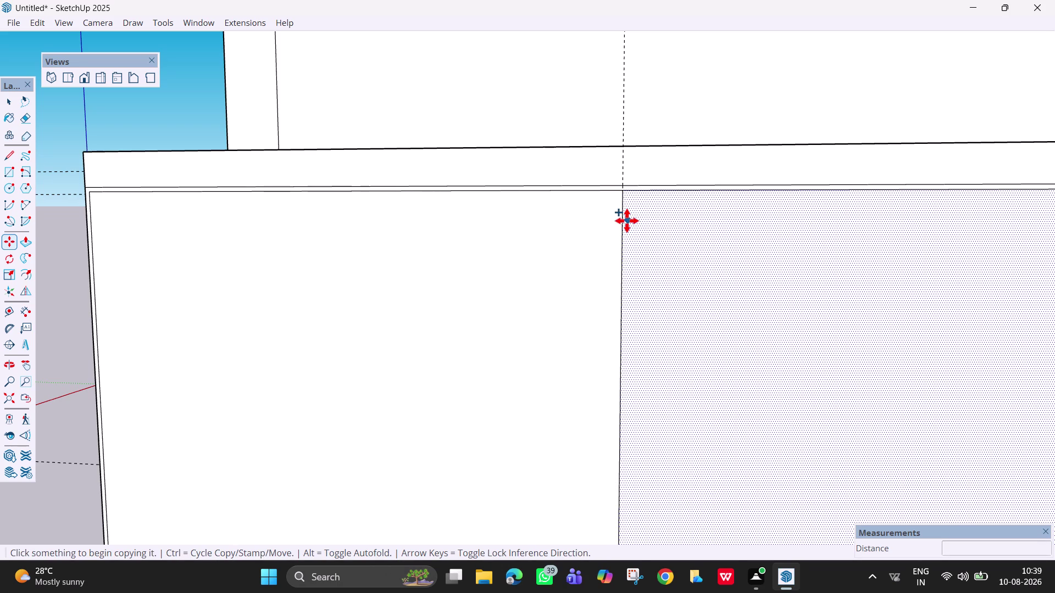
key(space)
click(621, 223)
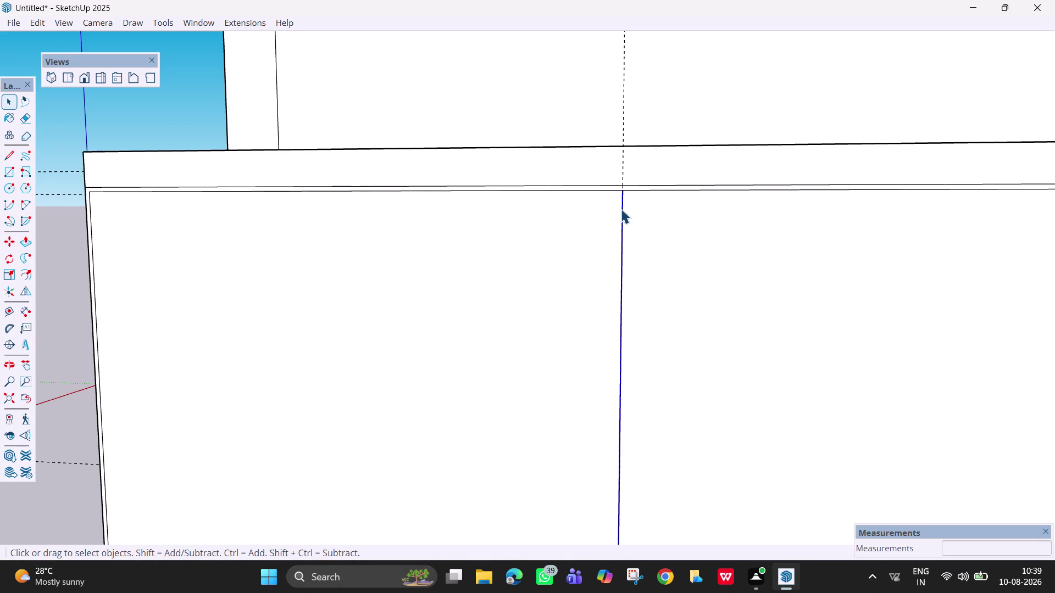
key(m)
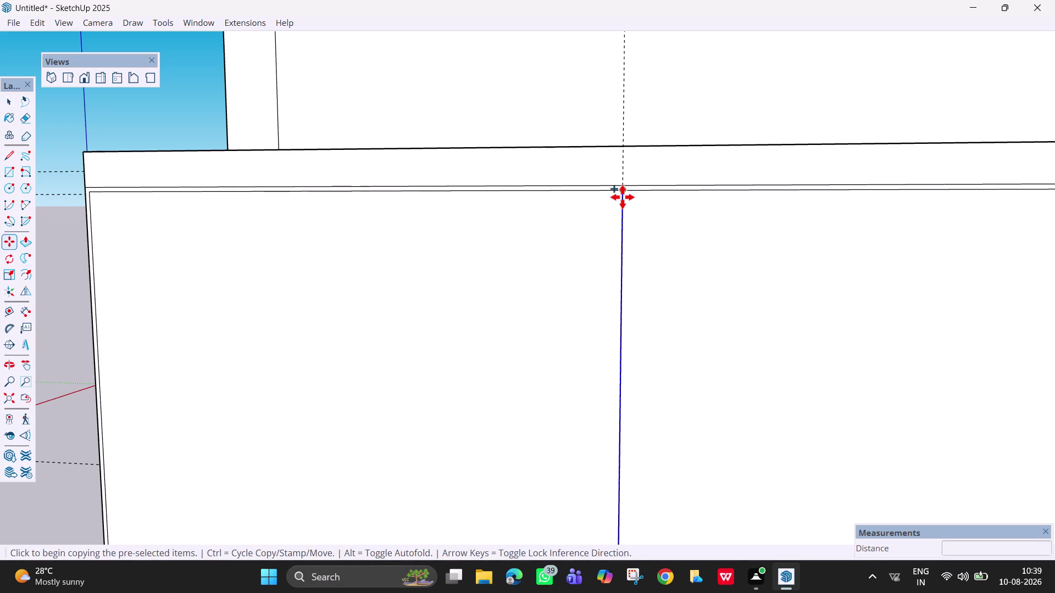
click(623, 192)
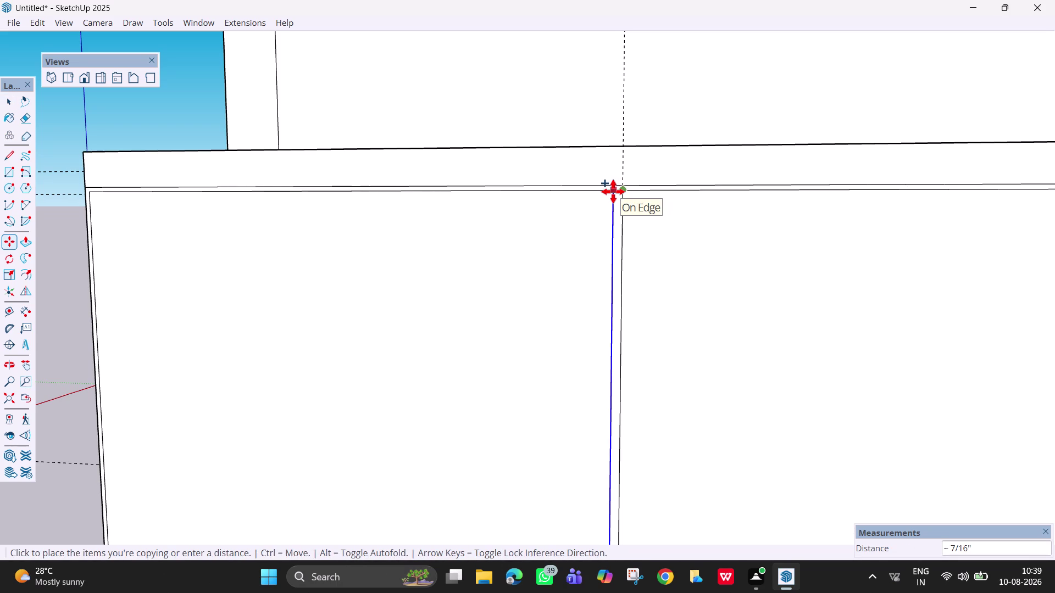
text(3mm)
key(Return)
scroll(up, 3)
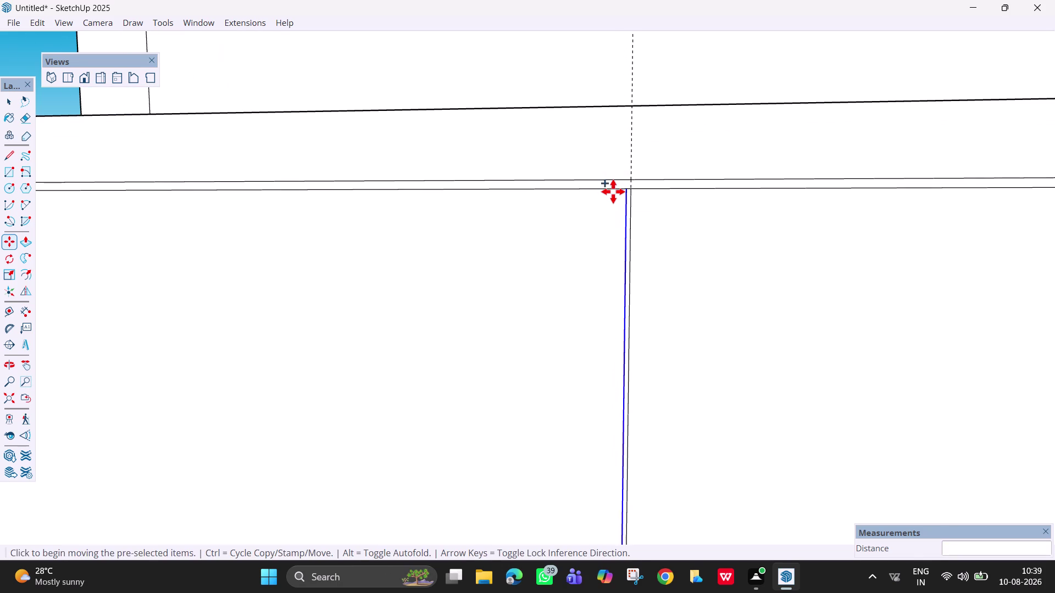
Make another copy of the divider at 6 mm to form the door gap.
click(623, 188)
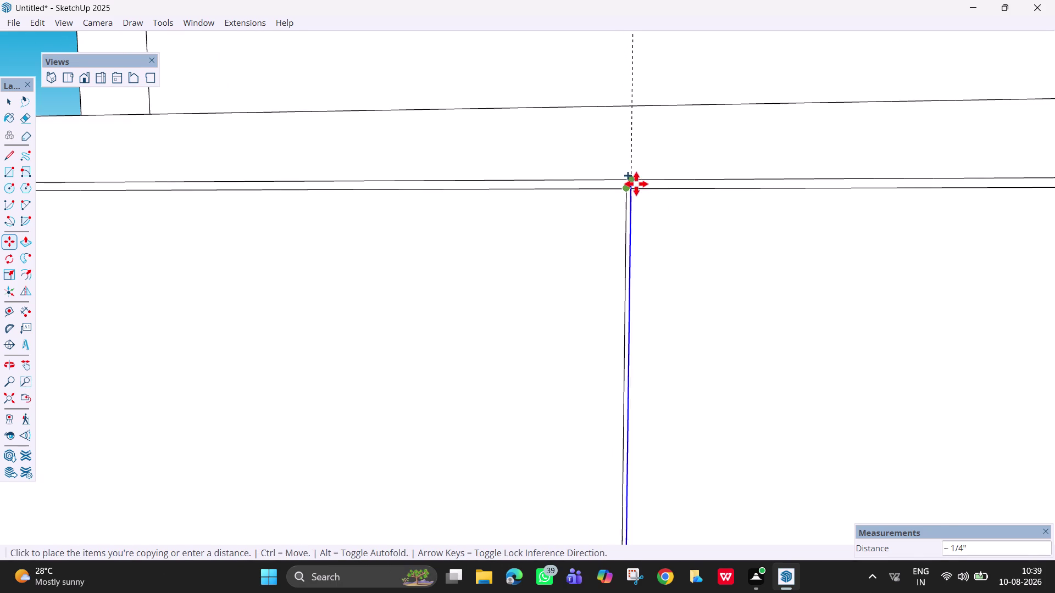
text(6m)
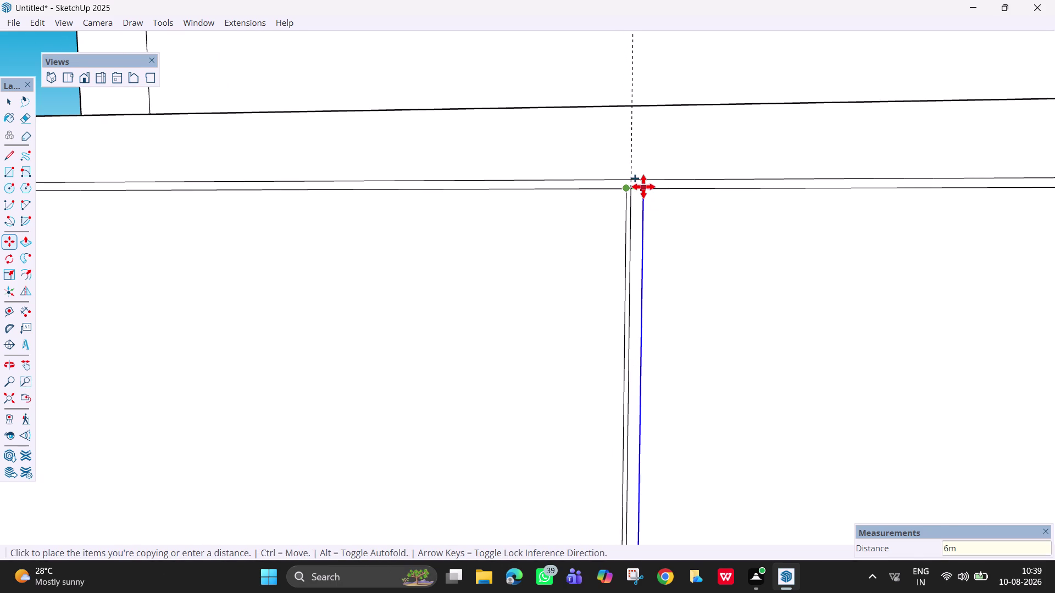
text(m)
key(Return)
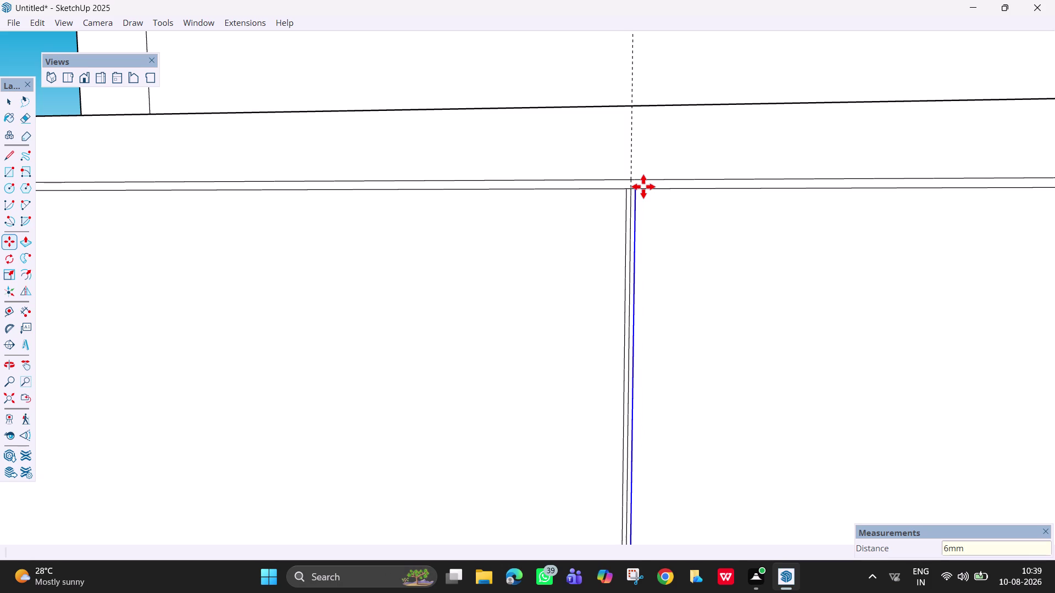
scroll(down, 3)
scroll(down, 3)
scroll(down, 3)
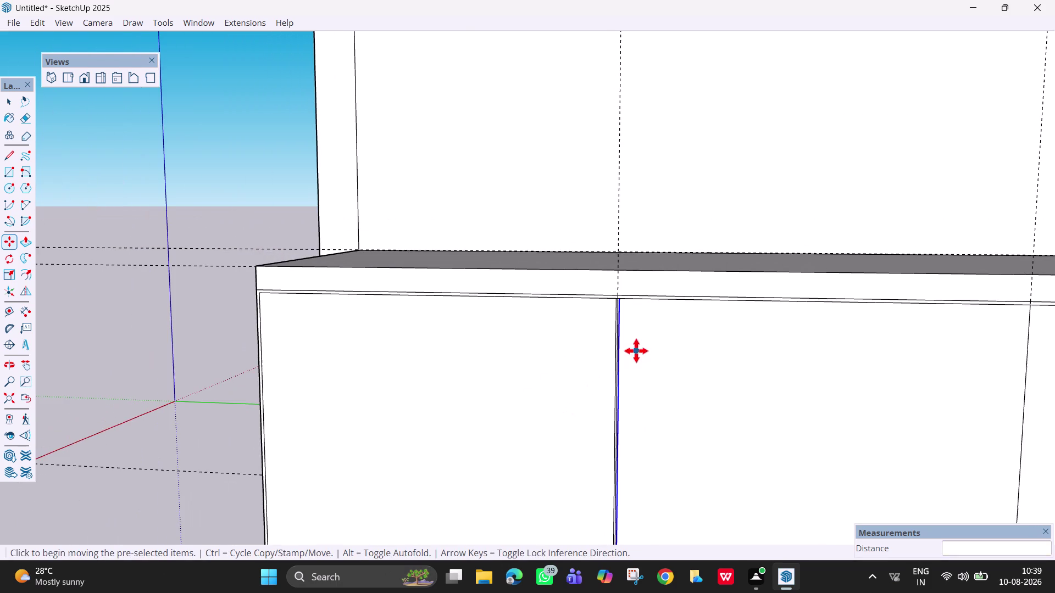
Copy the second divider line 3mm from its top endpoint.
key(h)
drag(748, 366, 491, 315)
scroll(up, 3)
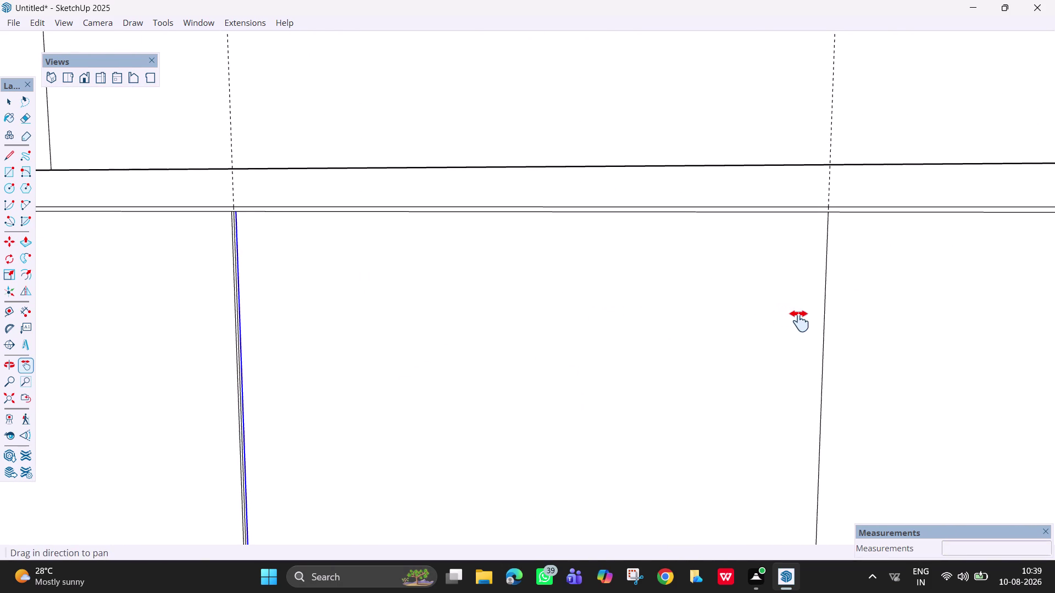
drag(800, 321, 694, 314)
key(space)
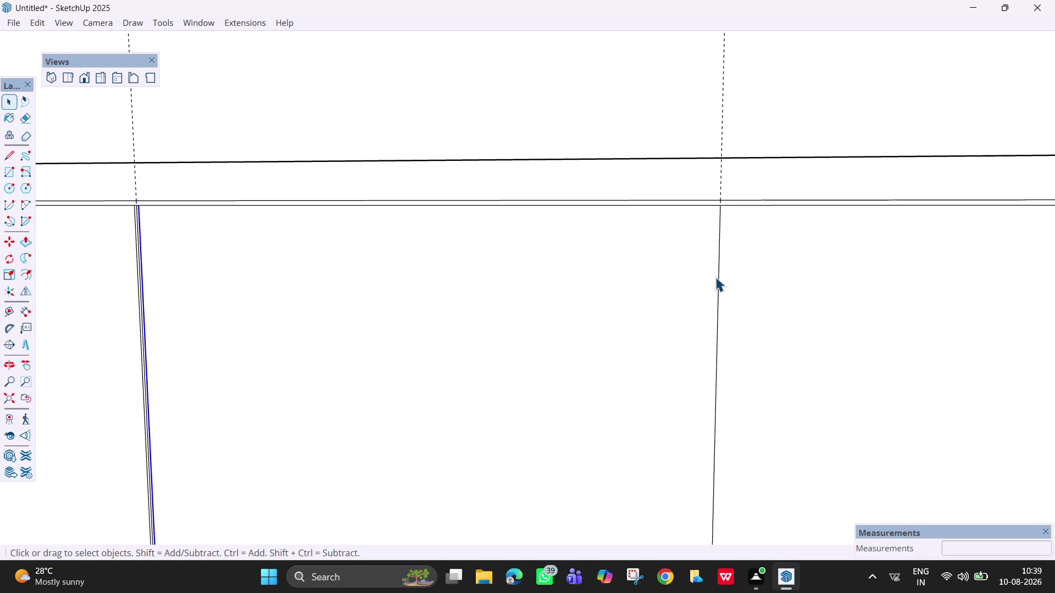
click(718, 280)
key(m)
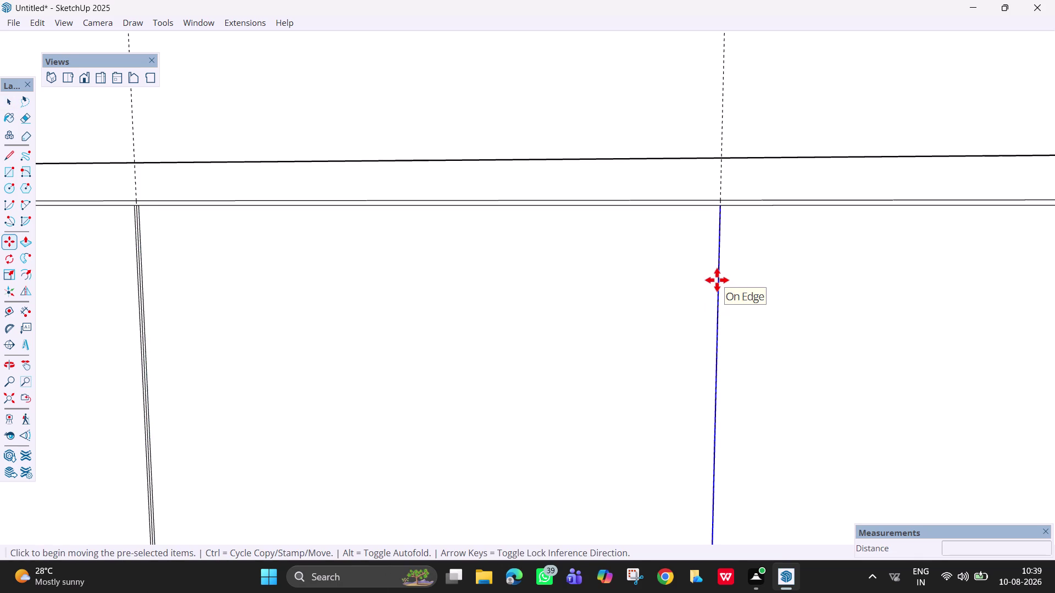
click(720, 207)
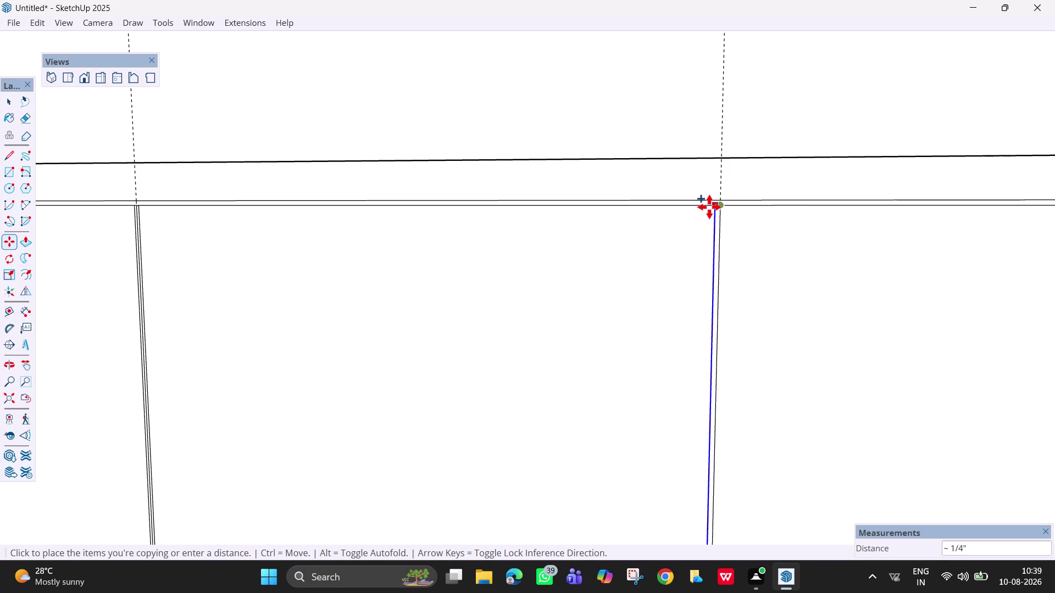
text(3mm)
key(Return)
Make another 3mm copy of the divider, then undo it.
scroll(up, 3)
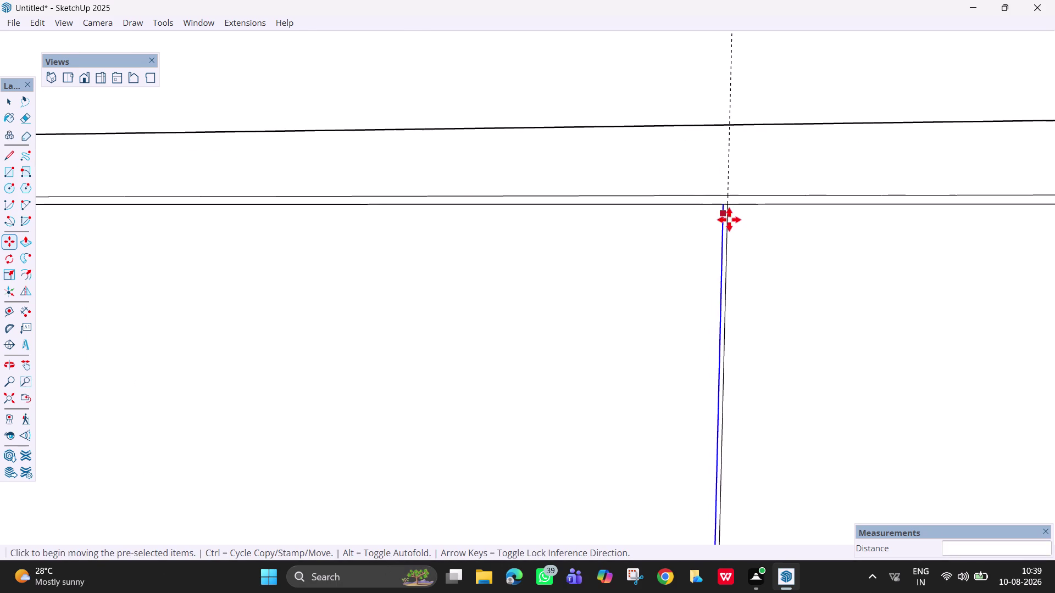
click(719, 205)
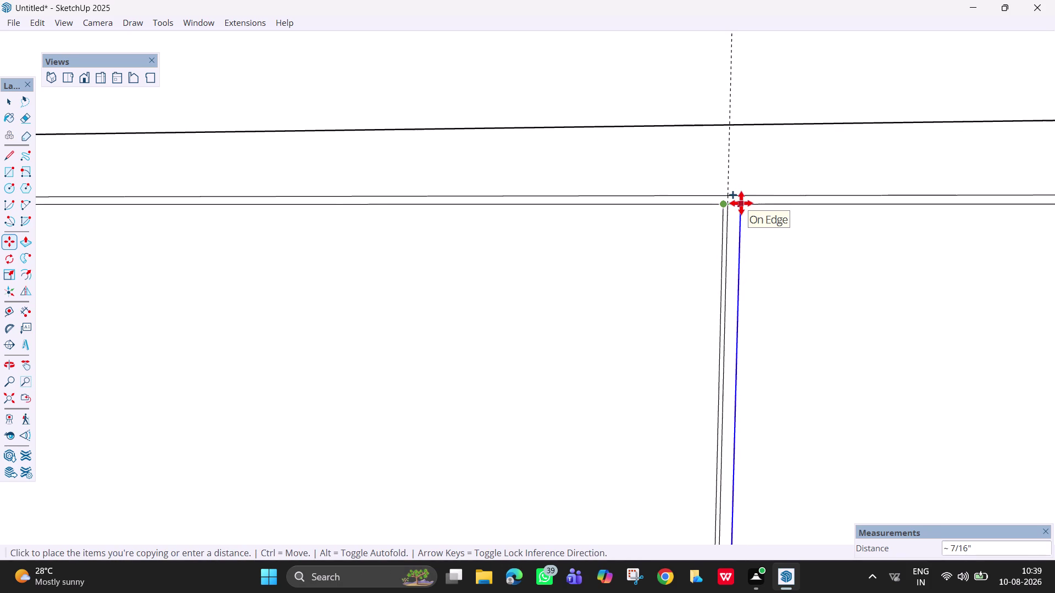
text(3mm)
key(Return)
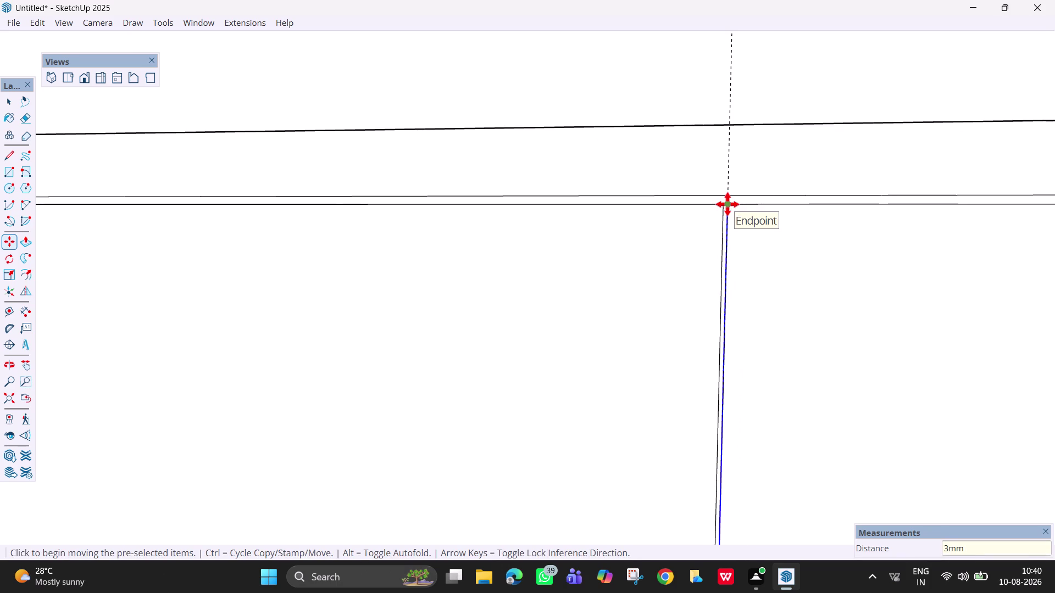
key(ctrl+z)
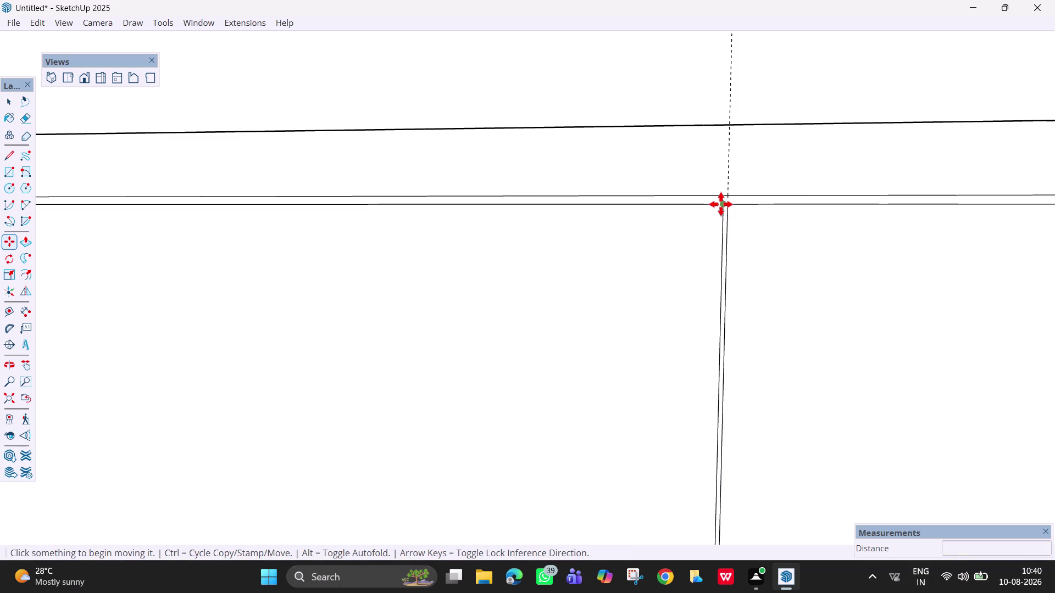
Copy the panel edge at the gap top 3mm to double the divider line.
key(space)
click(728, 209)
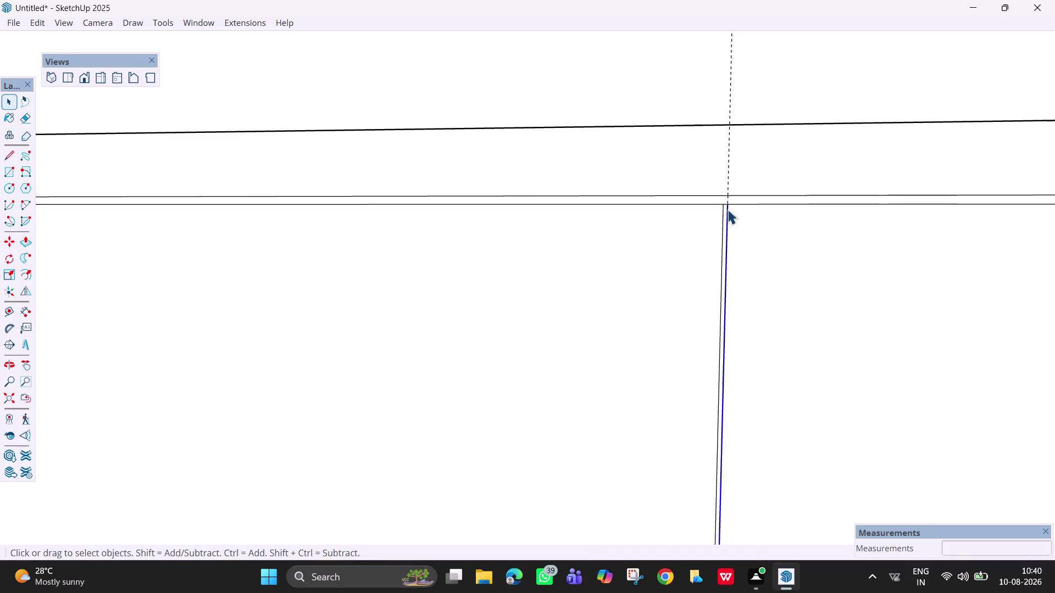
key(3)
key(Escape)
key(m)
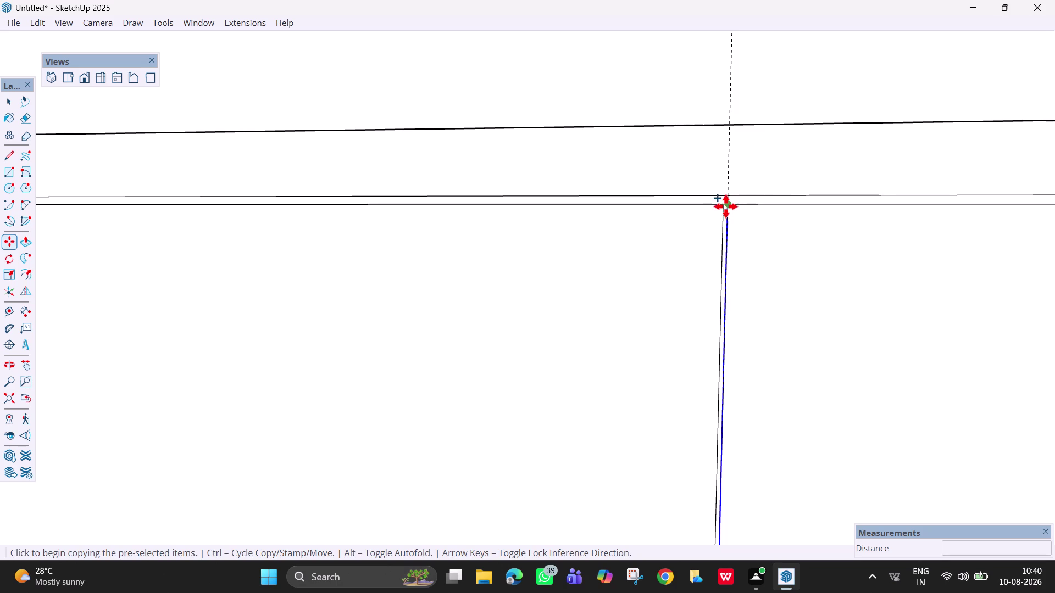
click(729, 205)
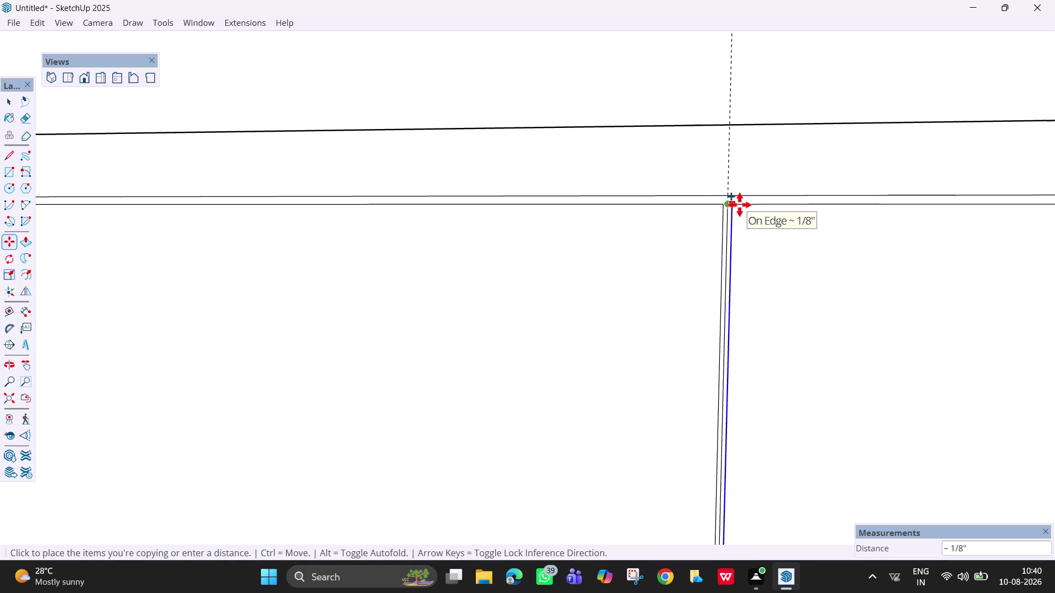
text(3mm)
key(Return)
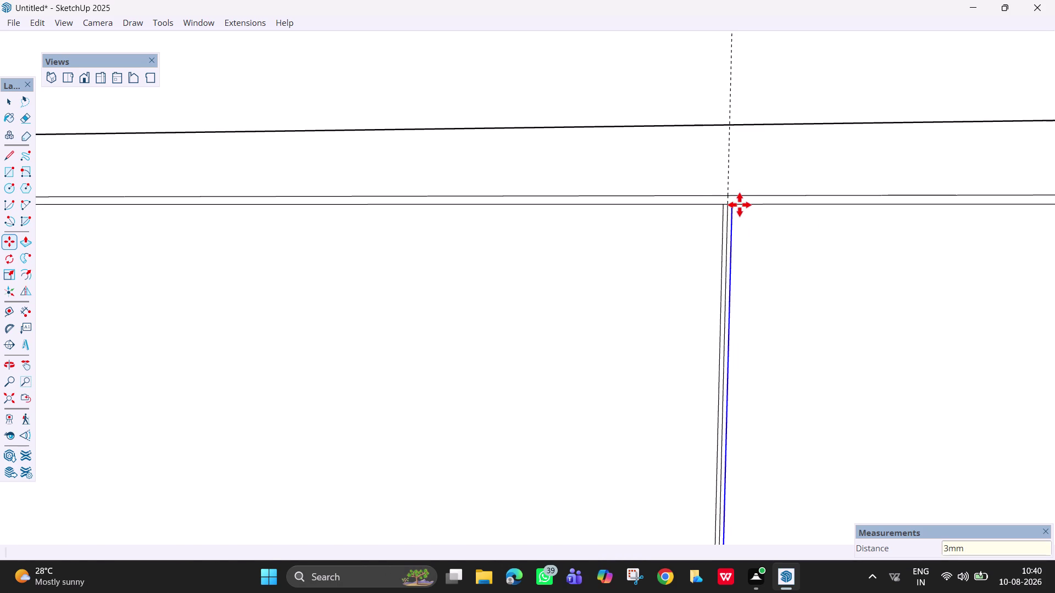
key(Escape)
scroll(down, 3)
scroll(down, 3)
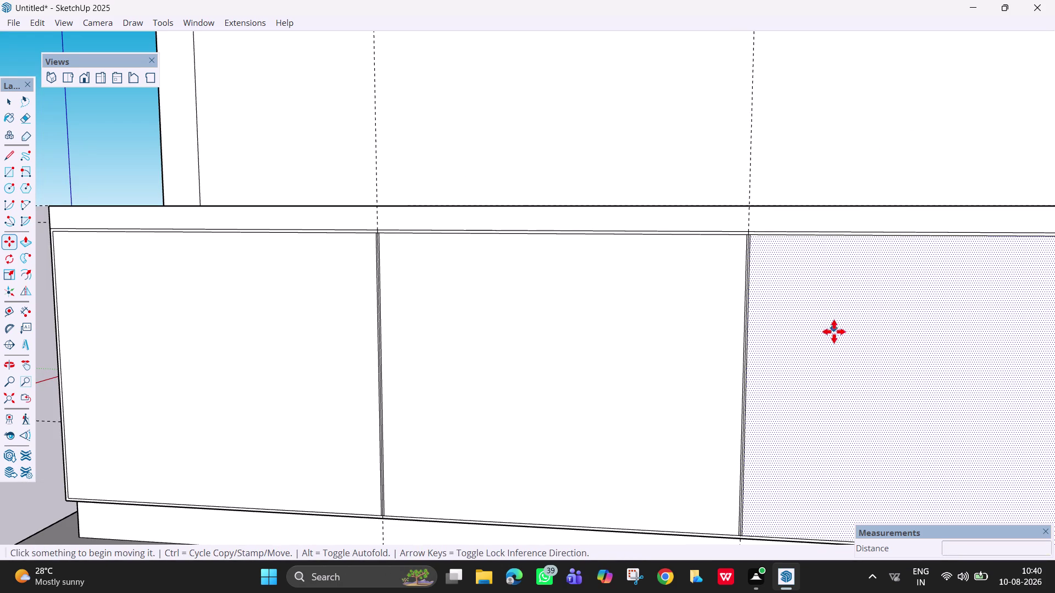
Erase the two stray edges across the top of the middle panel's gap.
key(h)
drag(832, 334, 796, 272)
scroll(up, 3)
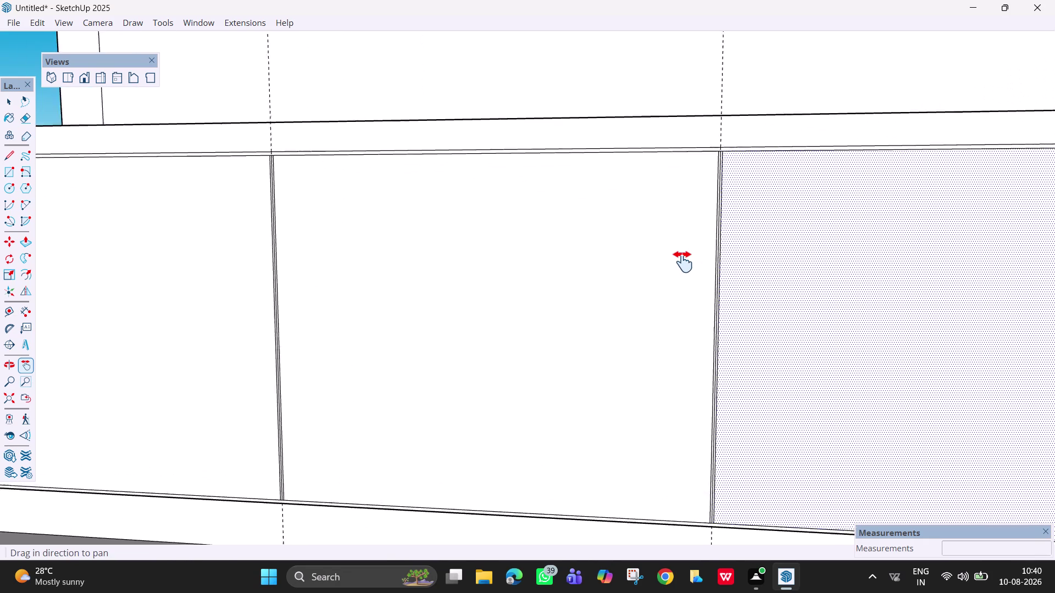
scroll(up, 3)
key(Escape)
key(space)
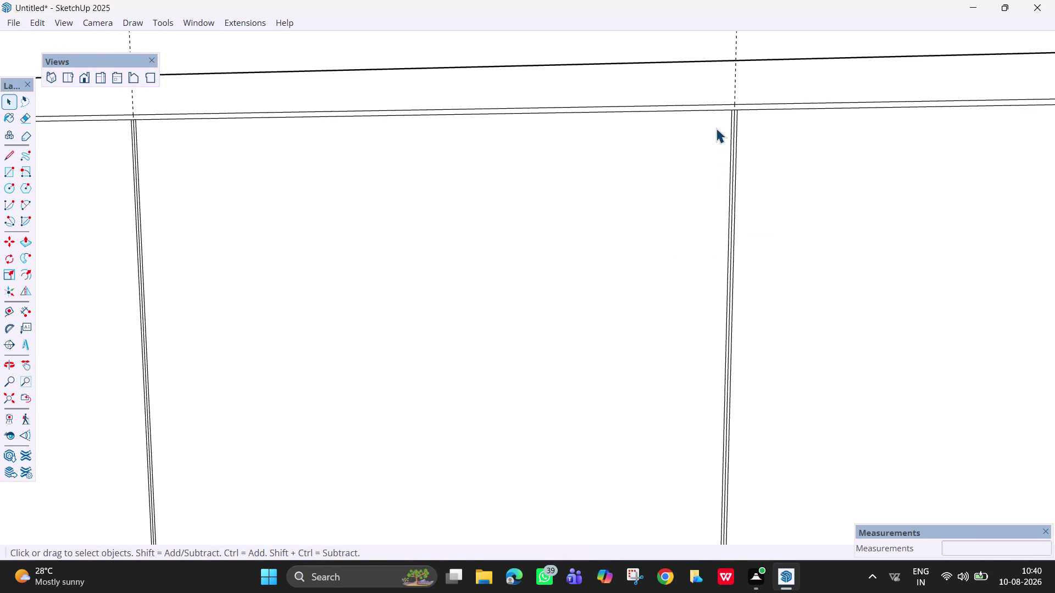
key(e)
scroll(up, 3)
click(744, 104)
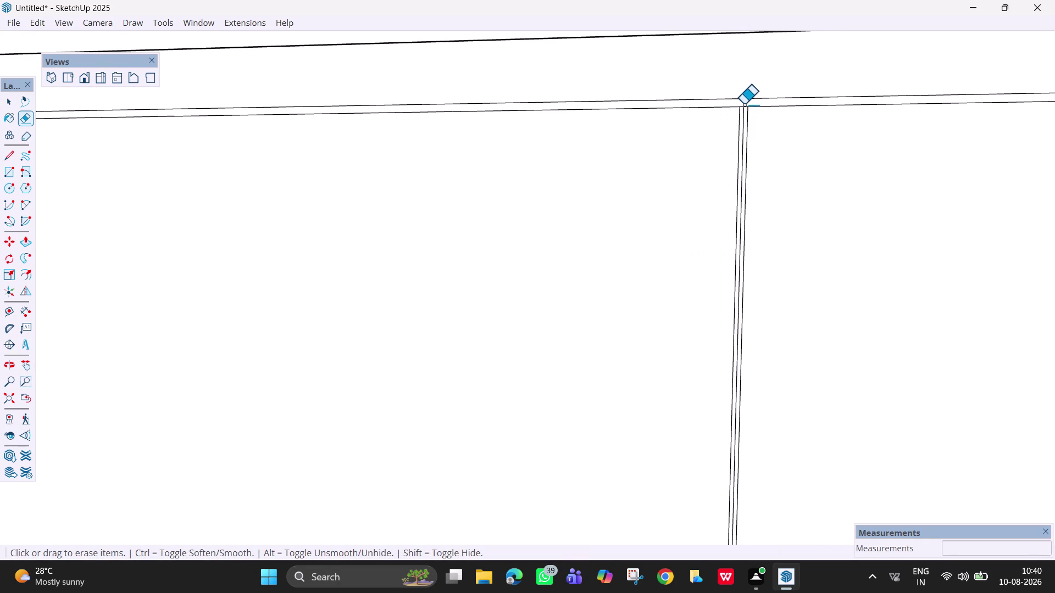
click(744, 107)
scroll(down, 3)
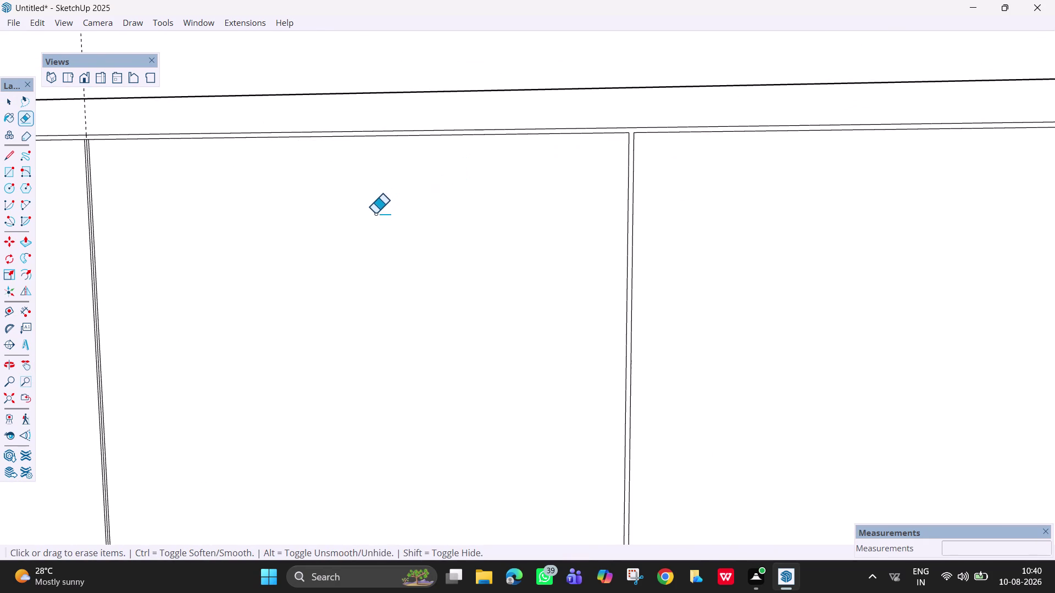
Erase the two leftover edges at the top of the other gap.
key(h)
drag(374, 216, 637, 244)
drag(405, 241, 554, 252)
scroll(up, 3)
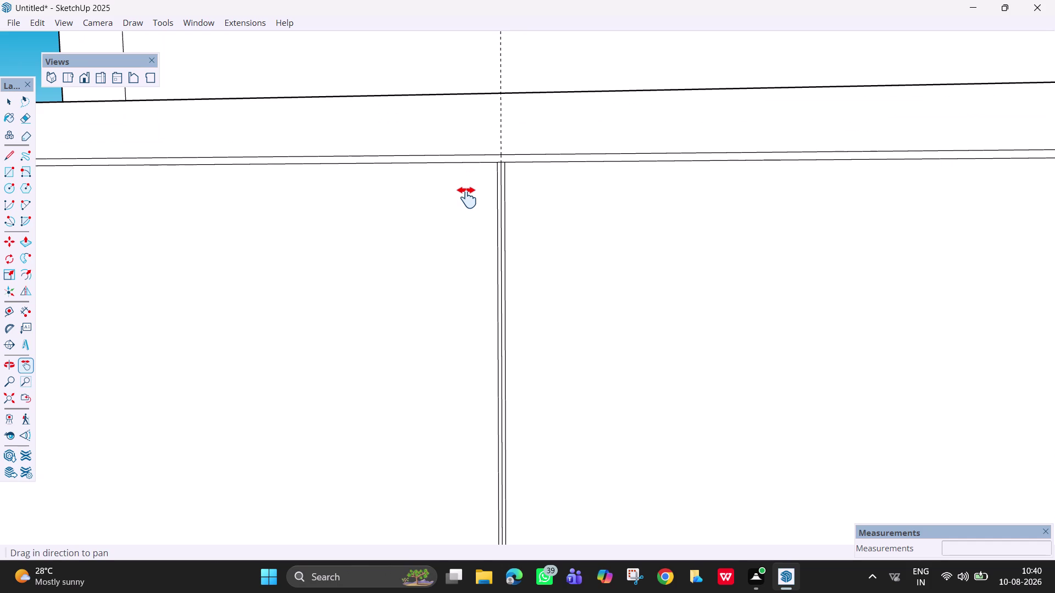
key(e)
scroll(up, 3)
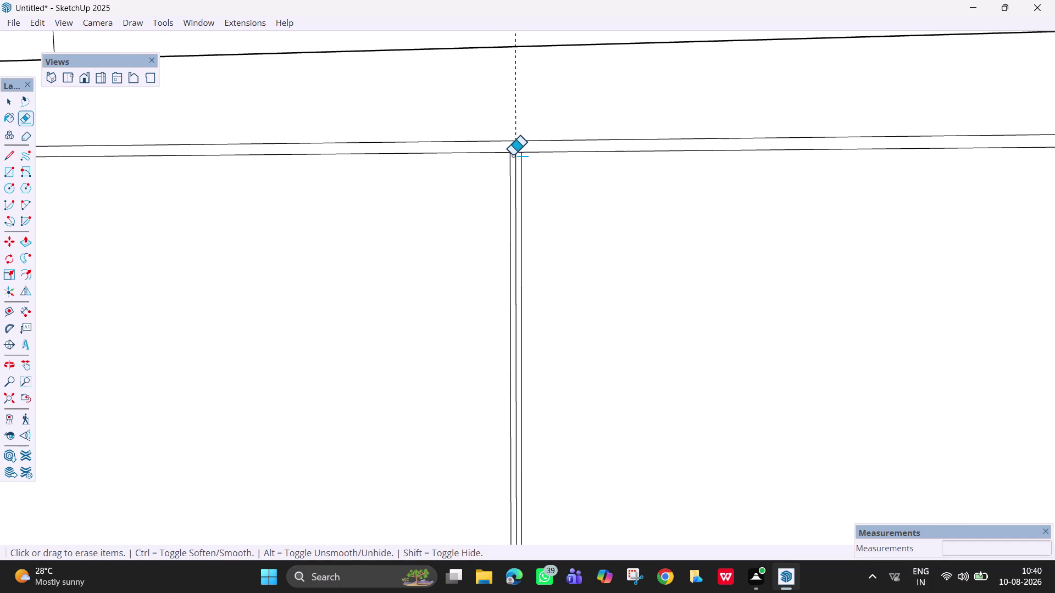
click(514, 152)
click(516, 156)
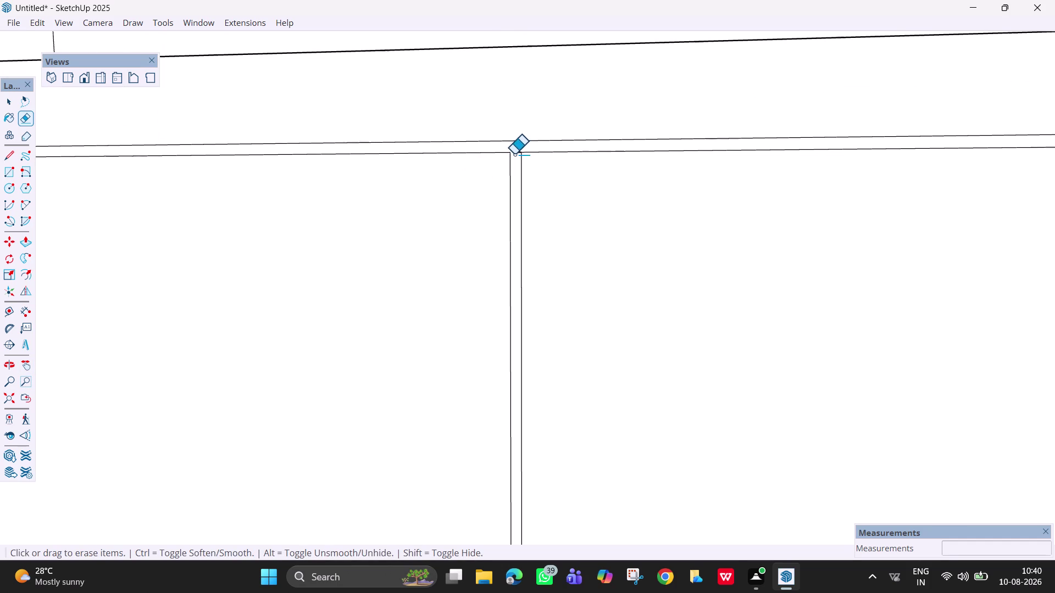
scroll(down, 3)
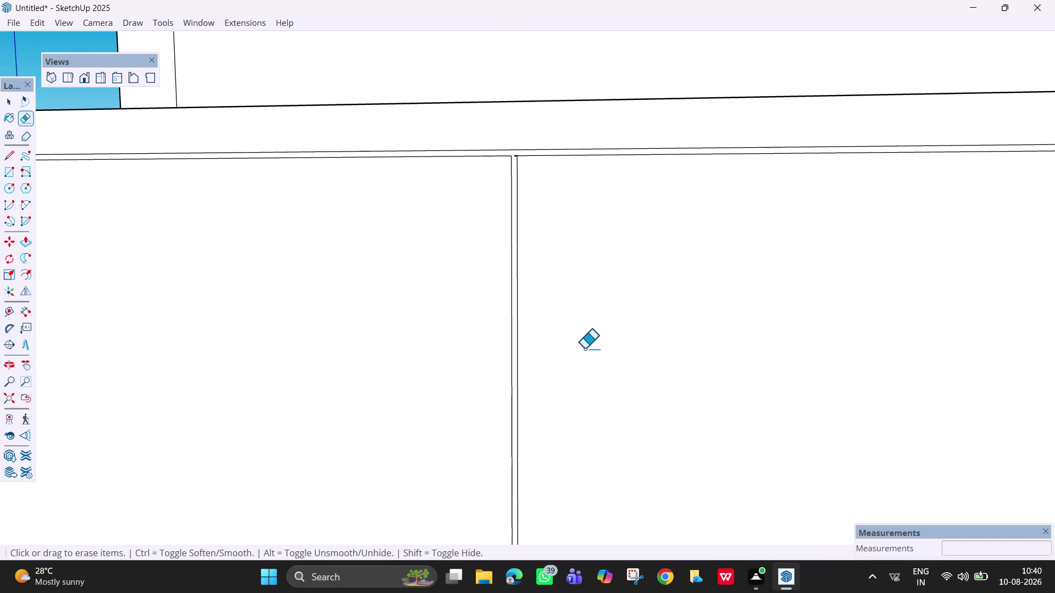
Erase the stray edge at the bottom of the first gap.
key(t)
key(Escape)
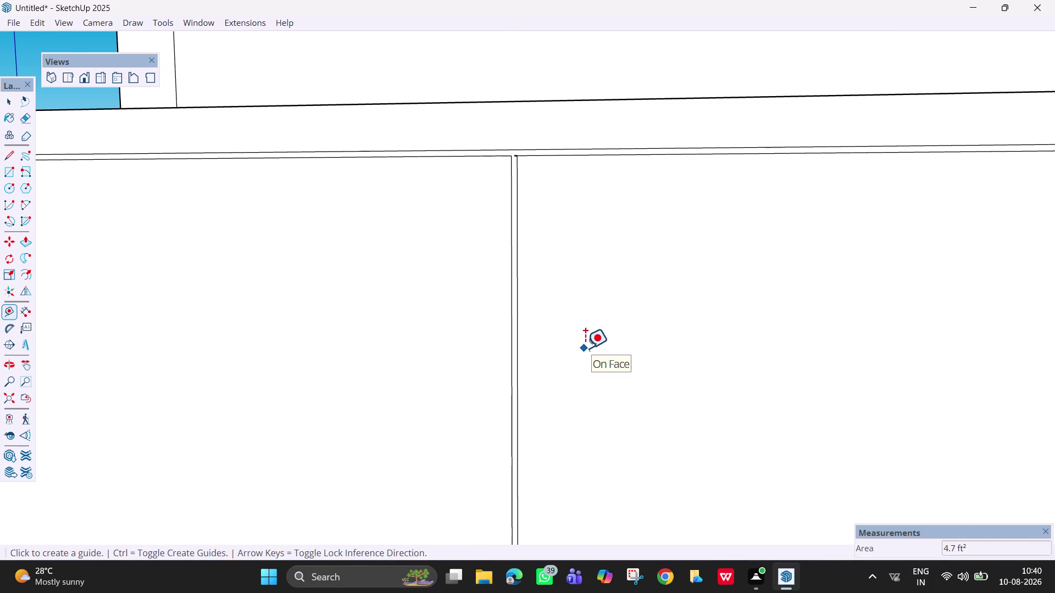
key(h)
drag(601, 400, 580, 183)
drag(578, 361, 574, 301)
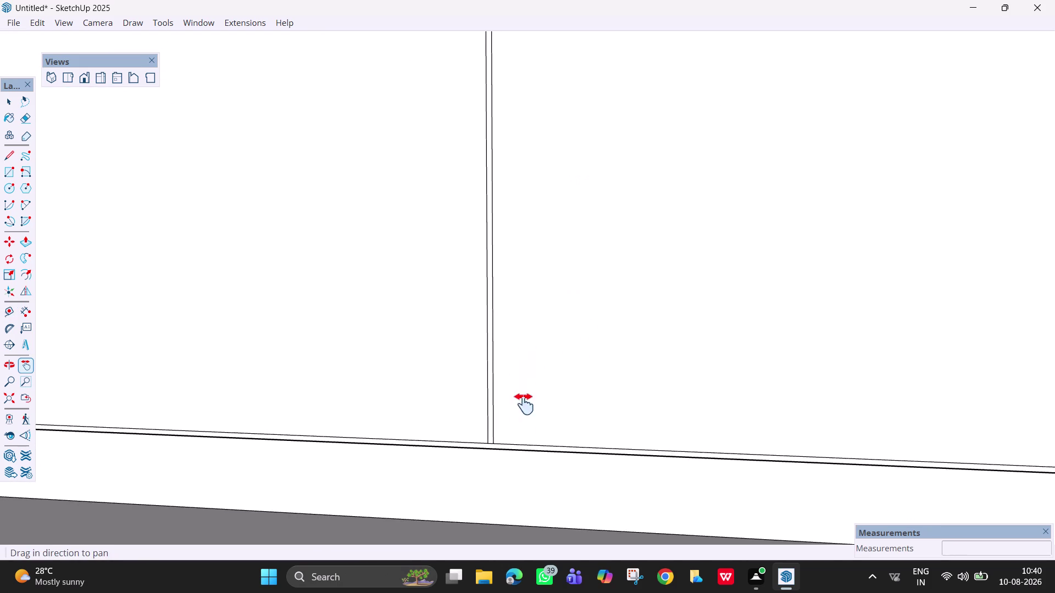
scroll(up, 3)
key(e)
scroll(up, 3)
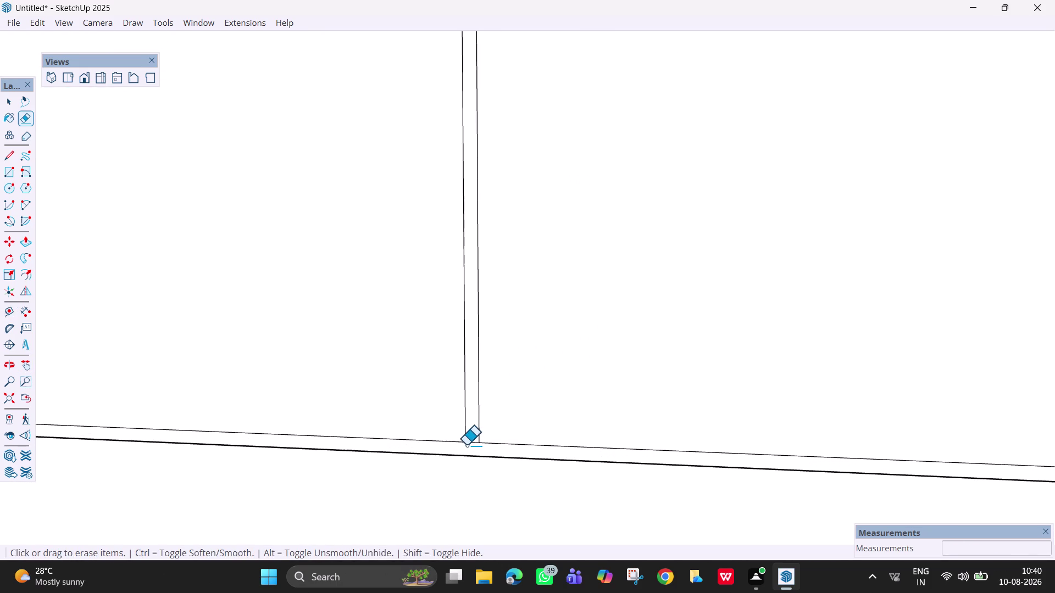
click(471, 442)
scroll(down, 3)
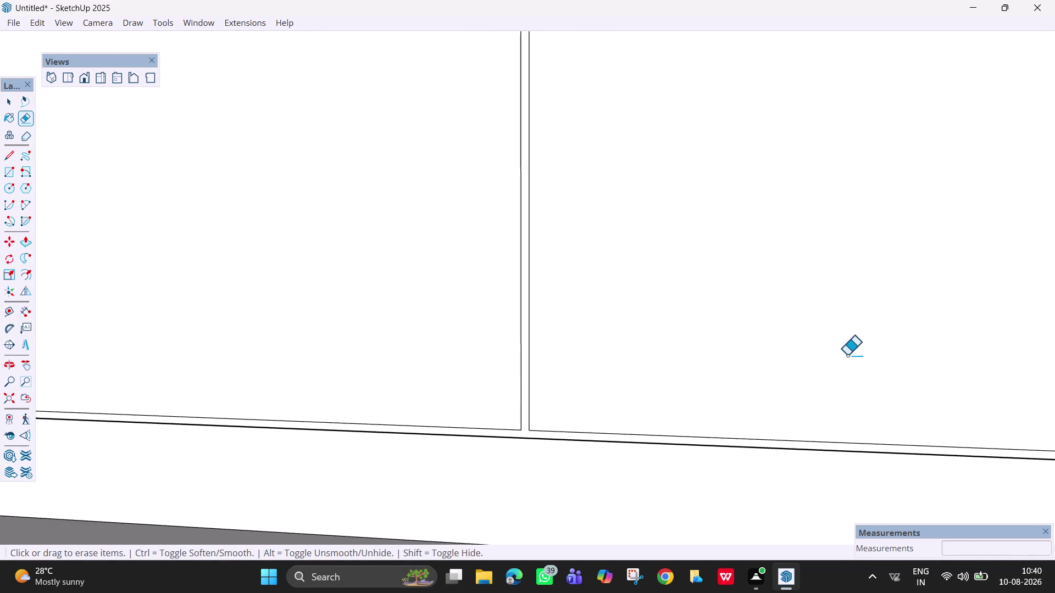
Erase the stray edge at the other gap's bottom and orbit out to check the bench front.
key(h)
drag(845, 356, 400, 376)
drag(894, 360, 353, 310)
scroll(up, 3)
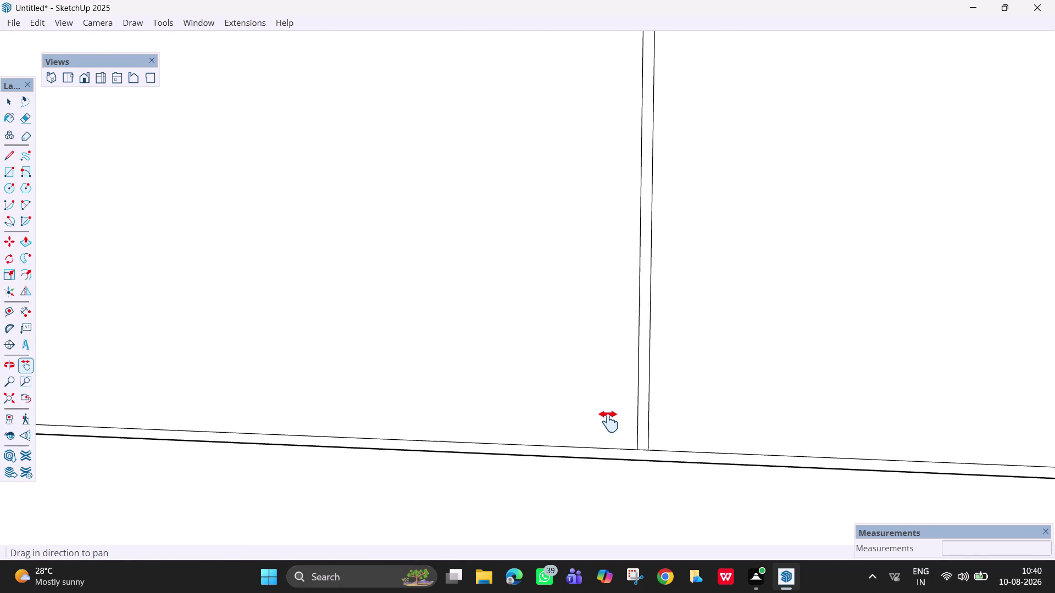
scroll(up, 3)
key(e)
click(663, 463)
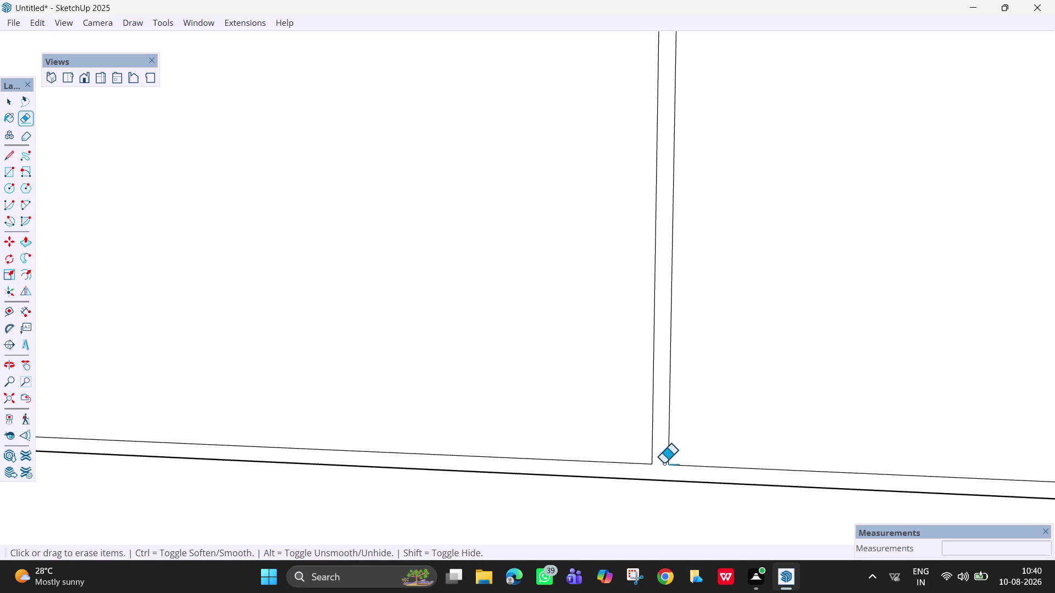
scroll(down, 3)
scroll(down, 3)
scroll(down, 3)
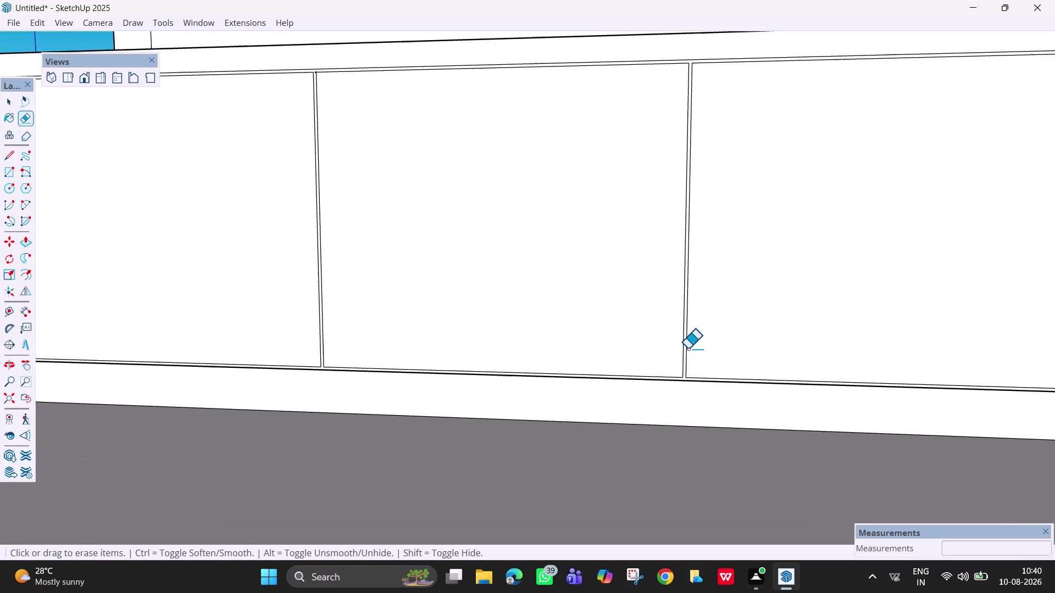
scroll(down, 3)
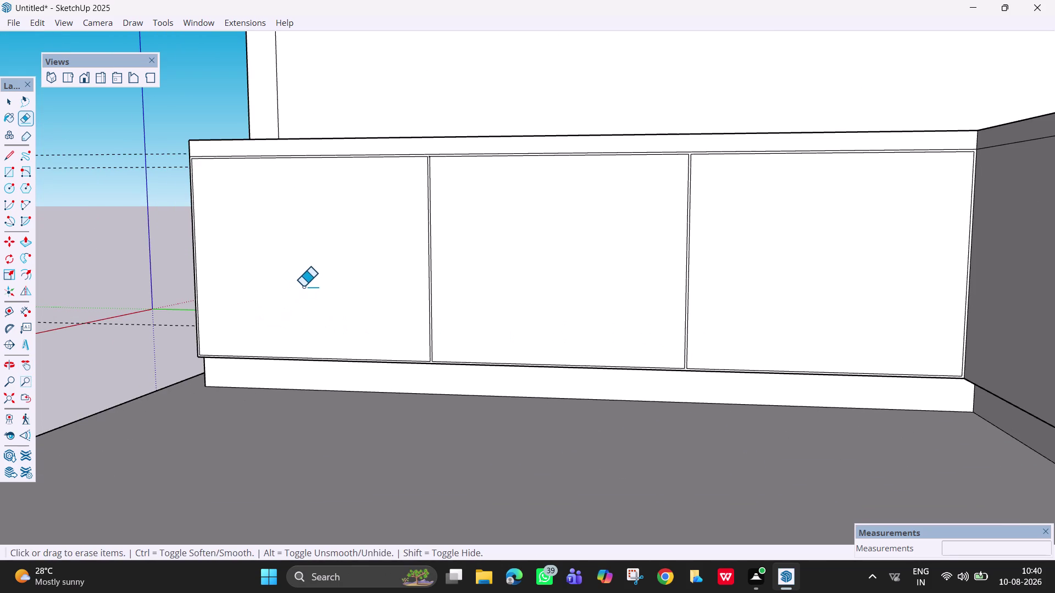
middle_drag(312, 285, 382, 334)
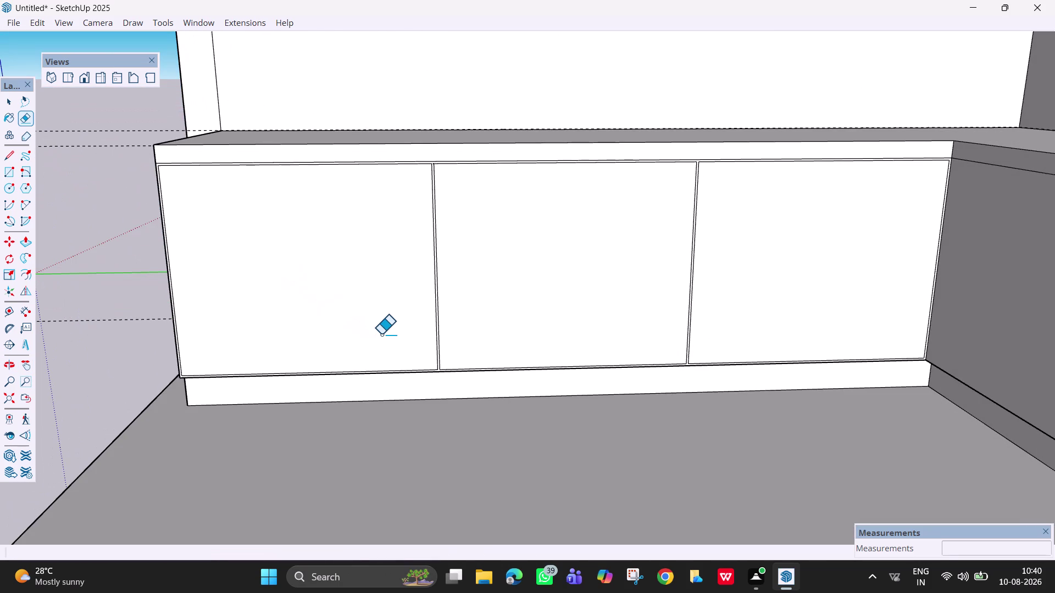